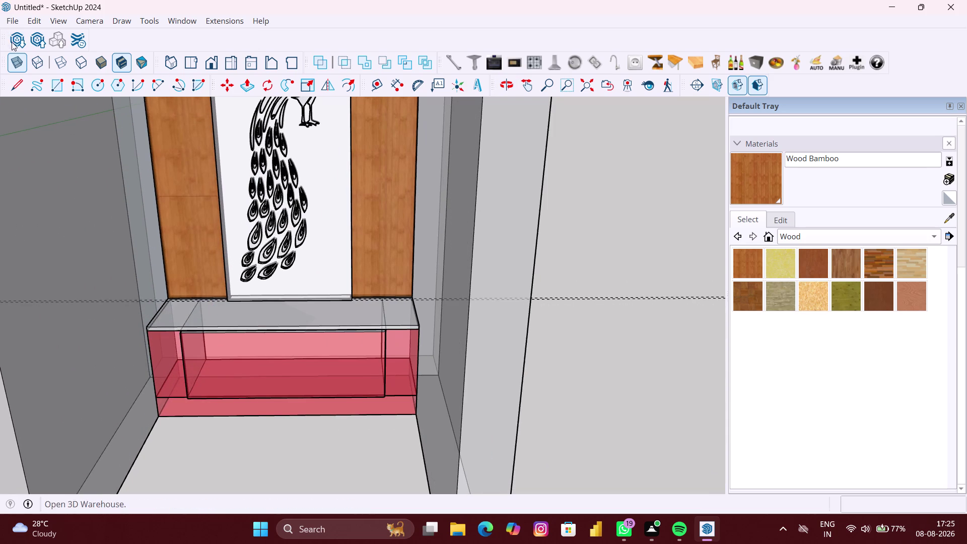
Turn off X-Ray for solid faces, then orbit and zoom around the counter and peacock panel.
click(14, 58)
scroll(up, 3)
middle_drag(213, 303, 208, 325)
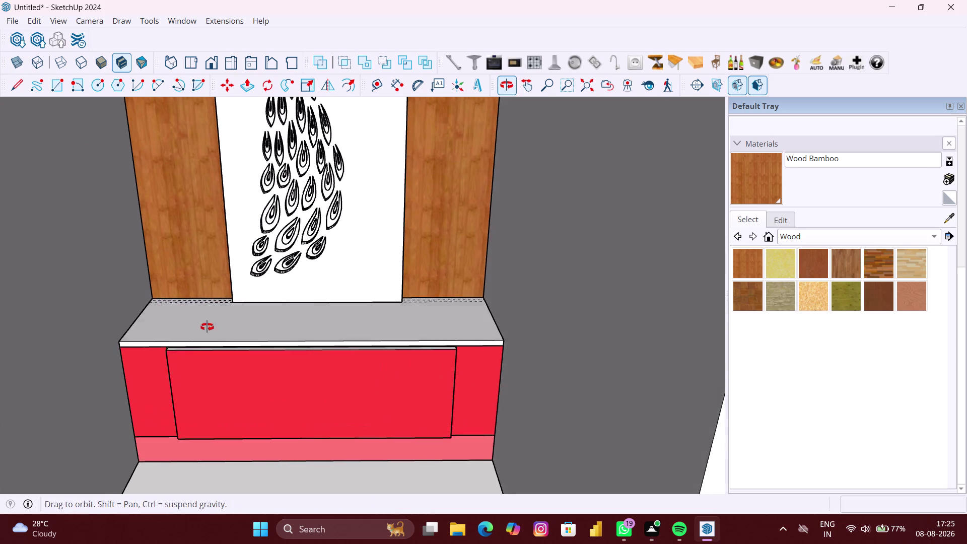
middle_drag(208, 325, 206, 359)
scroll(down, 3)
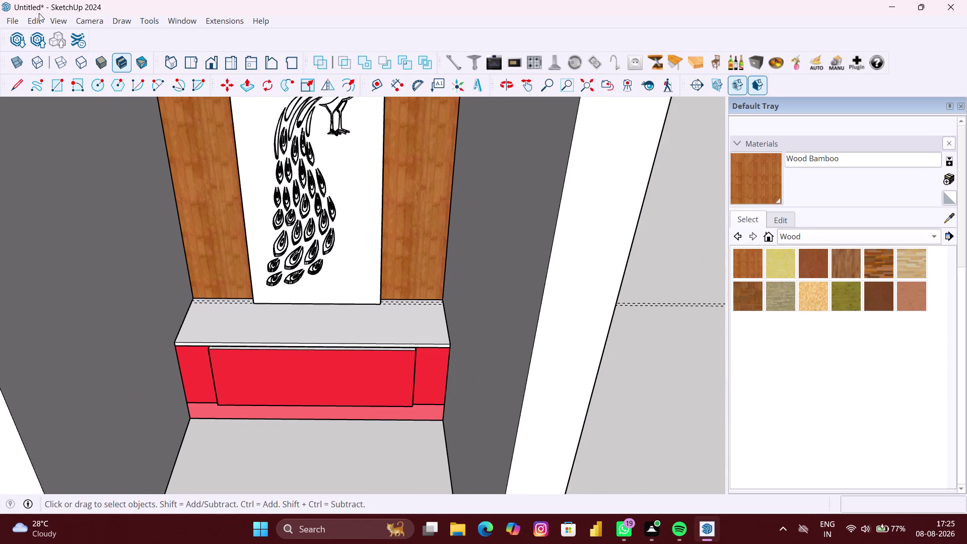
click(39, 19)
click(76, 148)
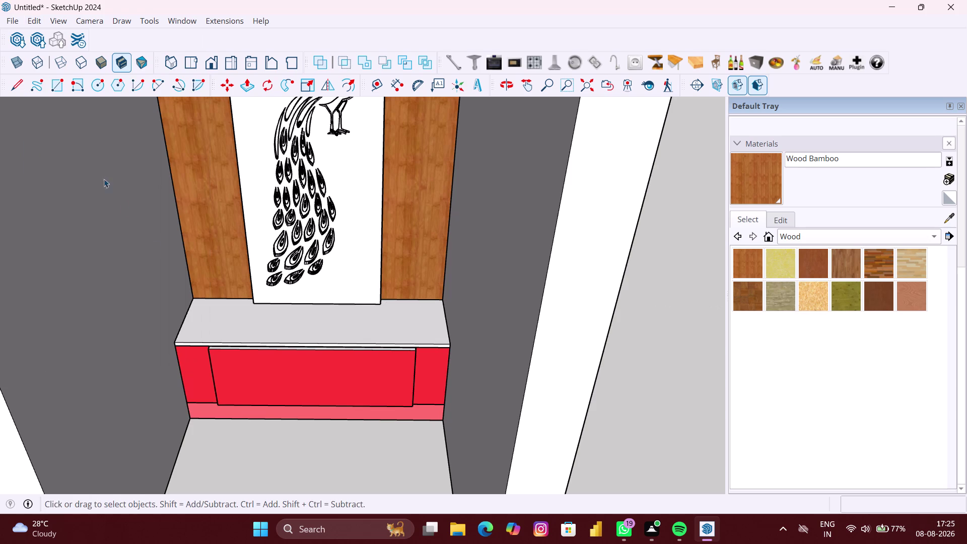
middle_click(224, 343)
scroll(down, 3)
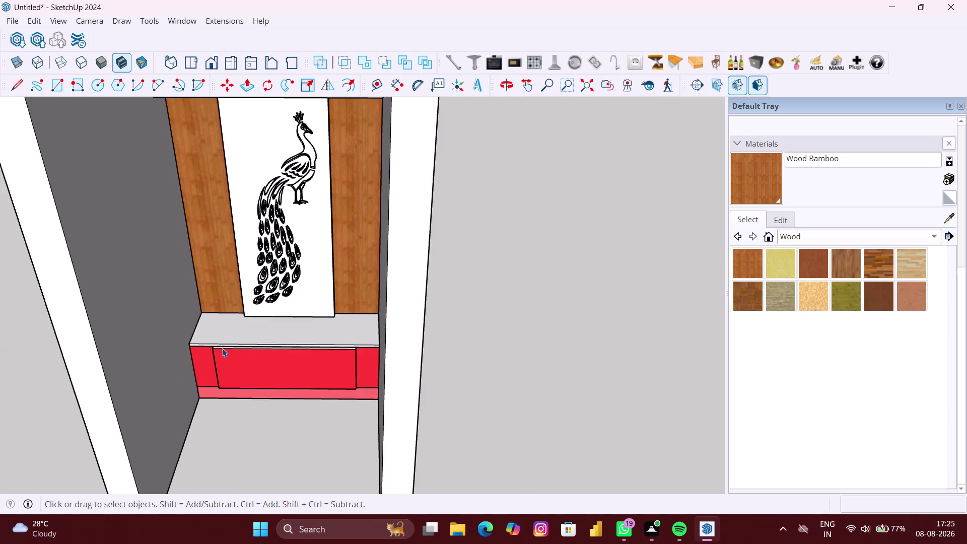
scroll(down, 3)
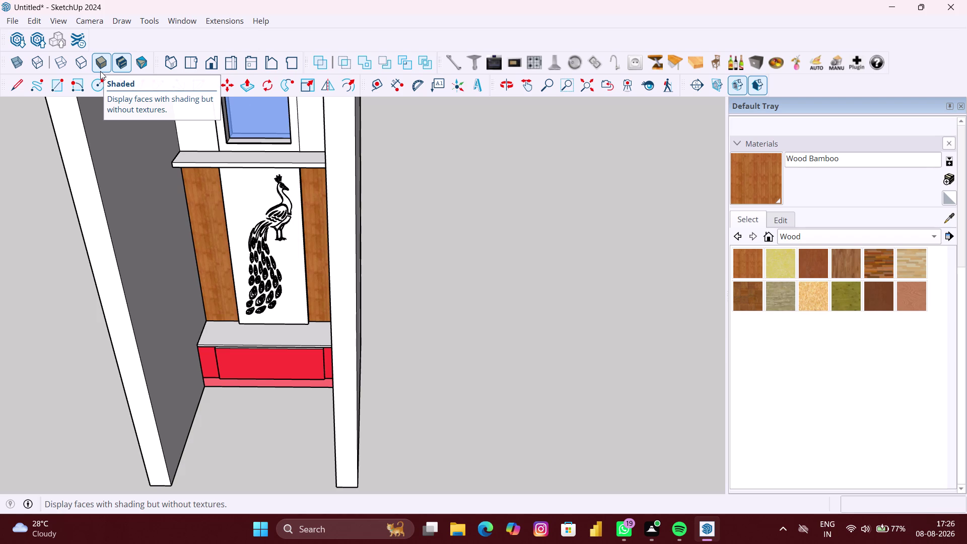
Zoom out and orbit until the whole pooja unit is in view.
scroll(down, 3)
scroll(down, 3)
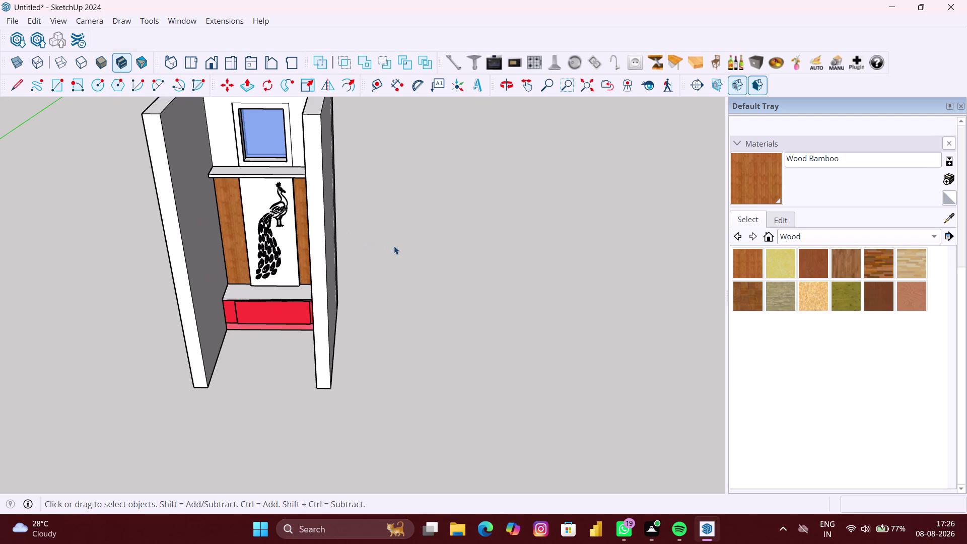
middle_drag(397, 246, 421, 215)
scroll(down, 3)
middle_drag(396, 214, 390, 216)
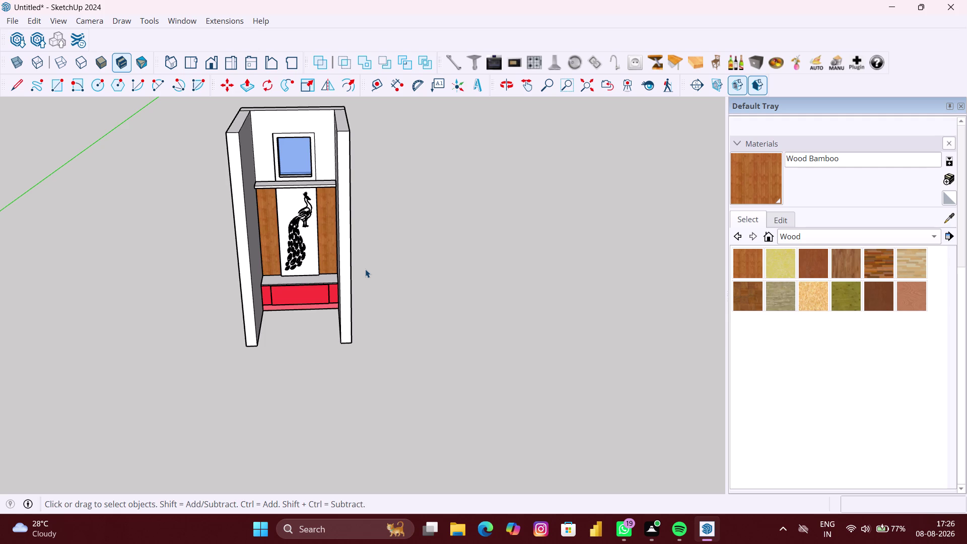
Open and dismiss the Help menu, then show faces in plain default colour.
key(alt+h)
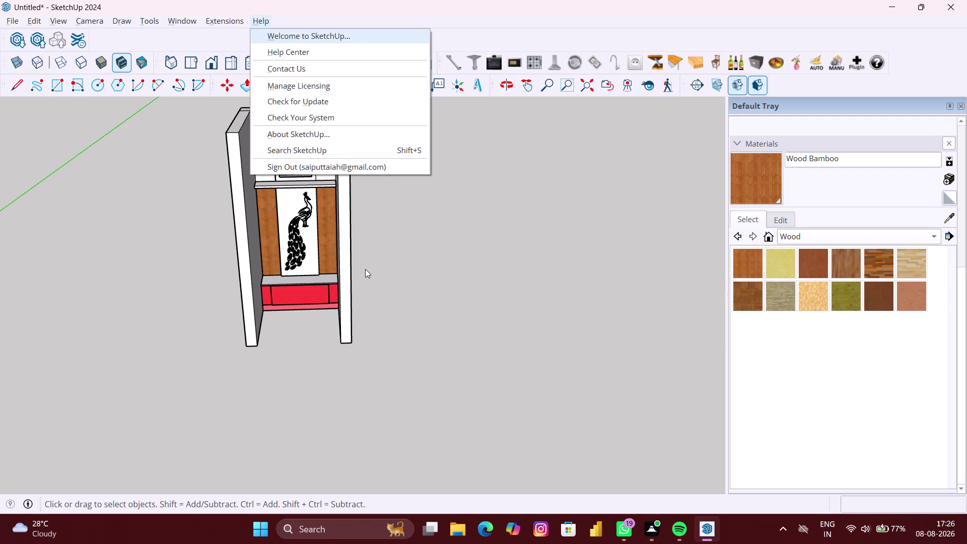
click(470, 290)
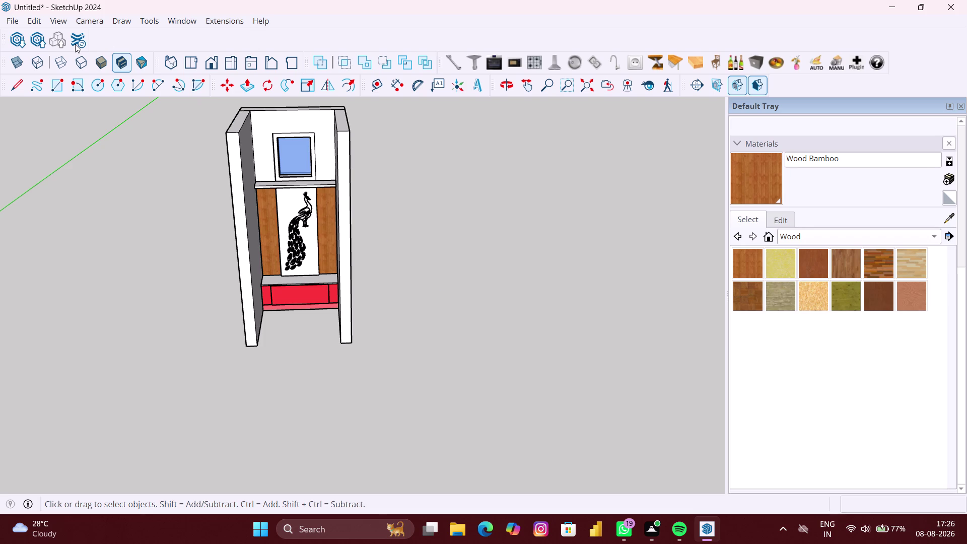
click(136, 62)
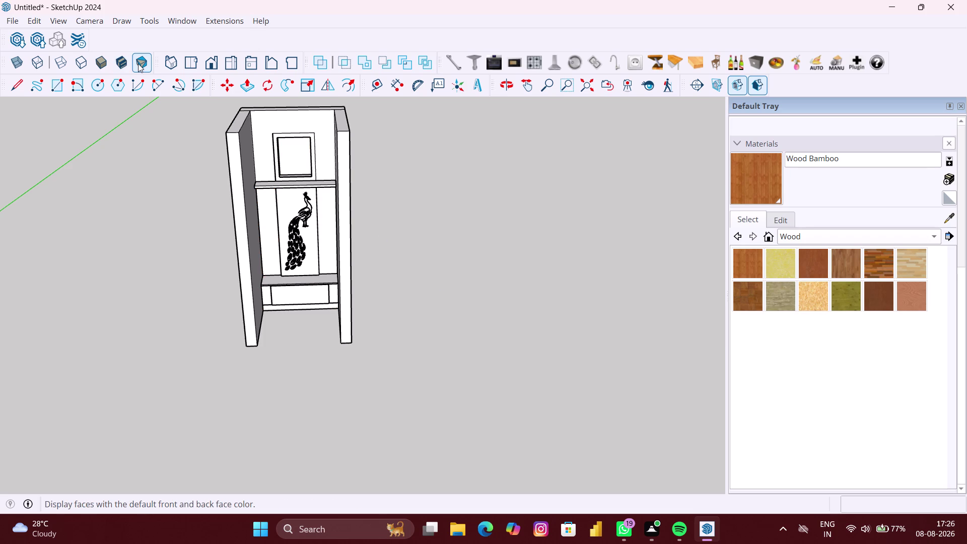
Try the Shaded and Hidden Line styles while orbiting around the unit toward the counter.
click(105, 67)
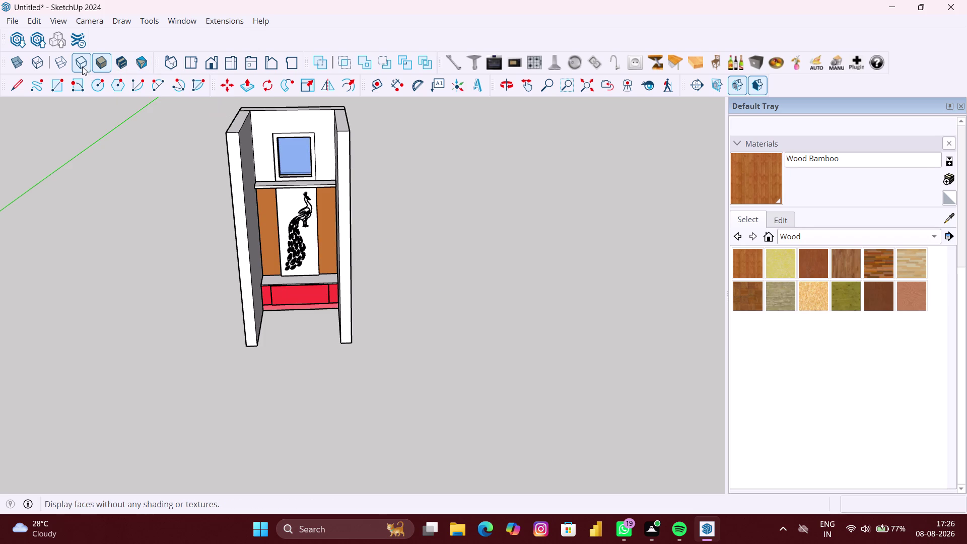
click(82, 66)
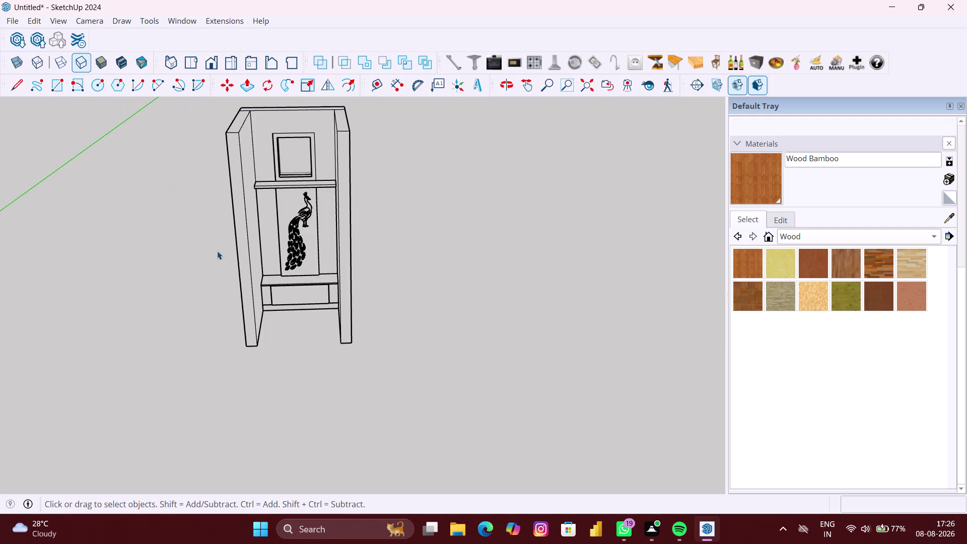
scroll(up, 3)
scroll(up, 3)
middle_drag(285, 284, 457, 301)
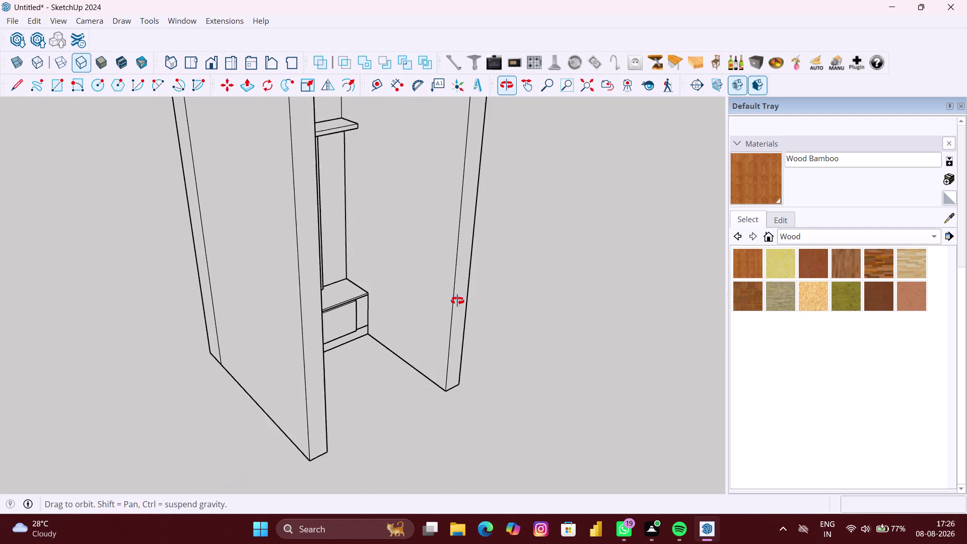
middle_drag(457, 300, 458, 301)
middle_drag(402, 273, 247, 276)
scroll(up, 3)
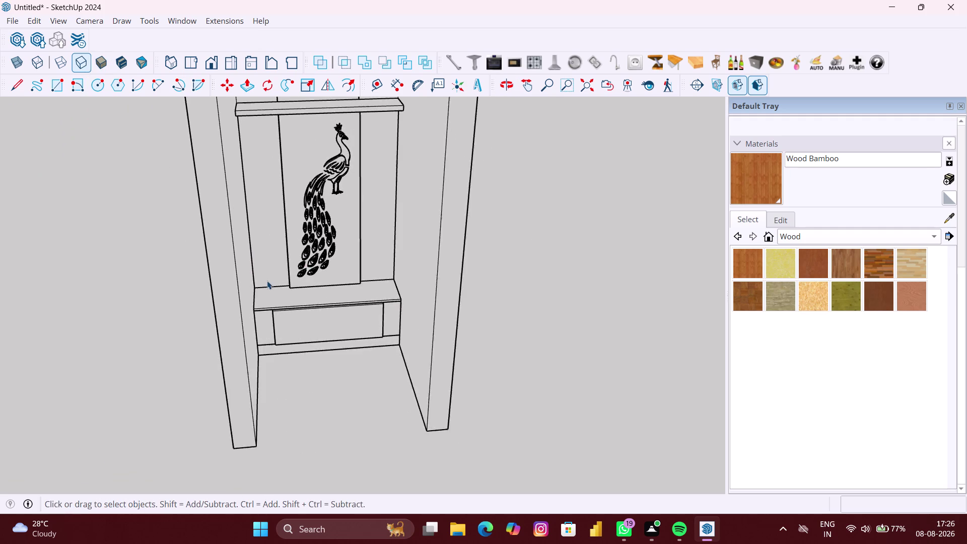
scroll(up, 3)
middle_drag(280, 289, 256, 320)
scroll(up, 3)
Select and deselect the unit while orbiting to the front, then switch to Wireframe style.
click(279, 300)
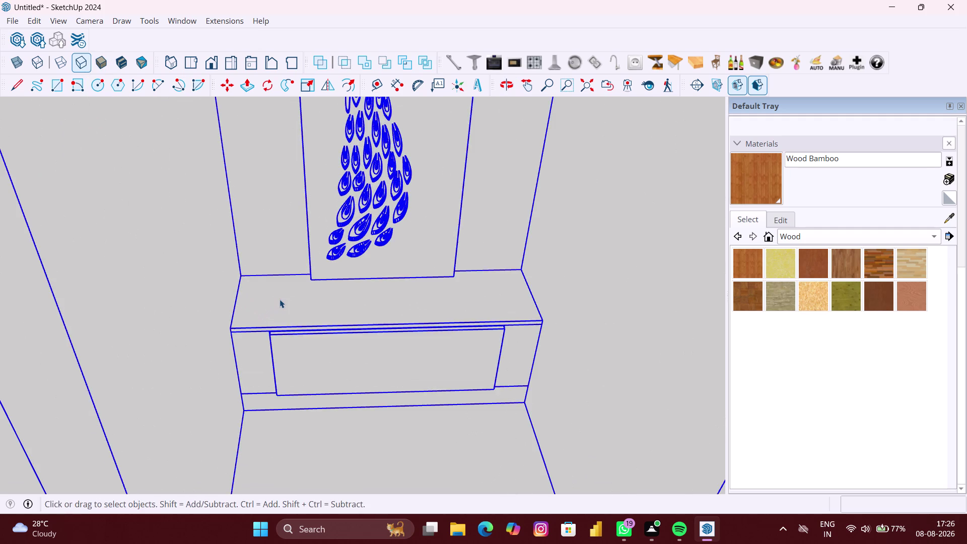
scroll(up, 3)
scroll(down, 3)
scroll(down, 3)
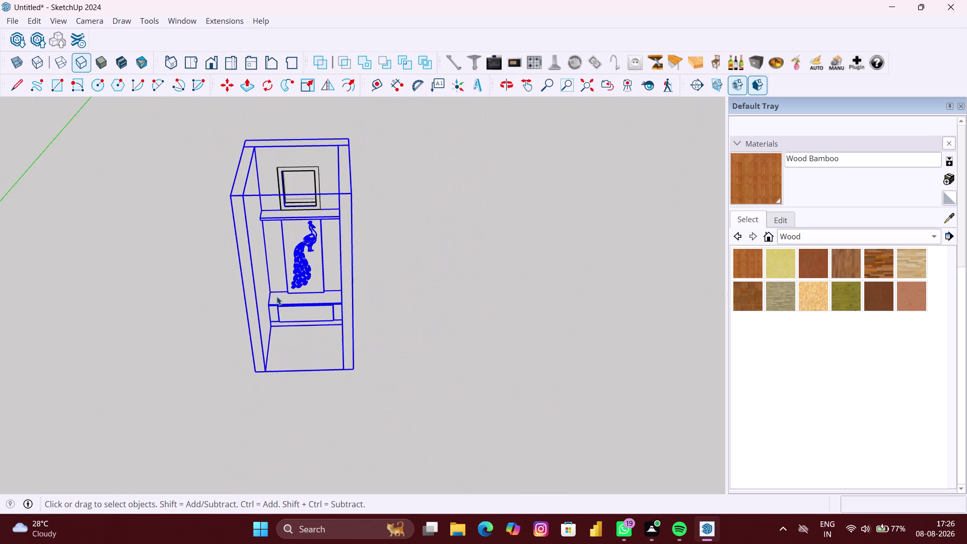
middle_drag(277, 297, 319, 284)
click(231, 303)
scroll(up, 3)
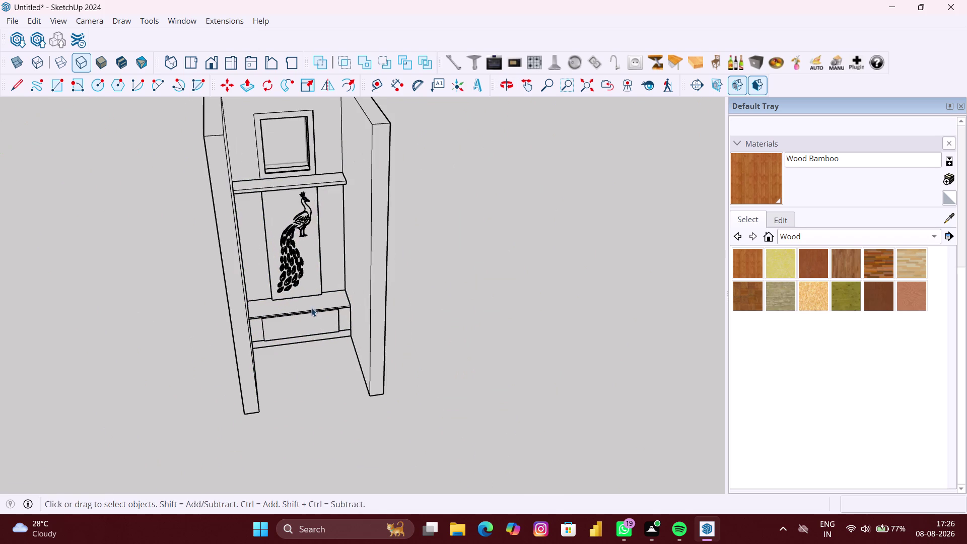
middle_drag(311, 308, 263, 309)
click(65, 61)
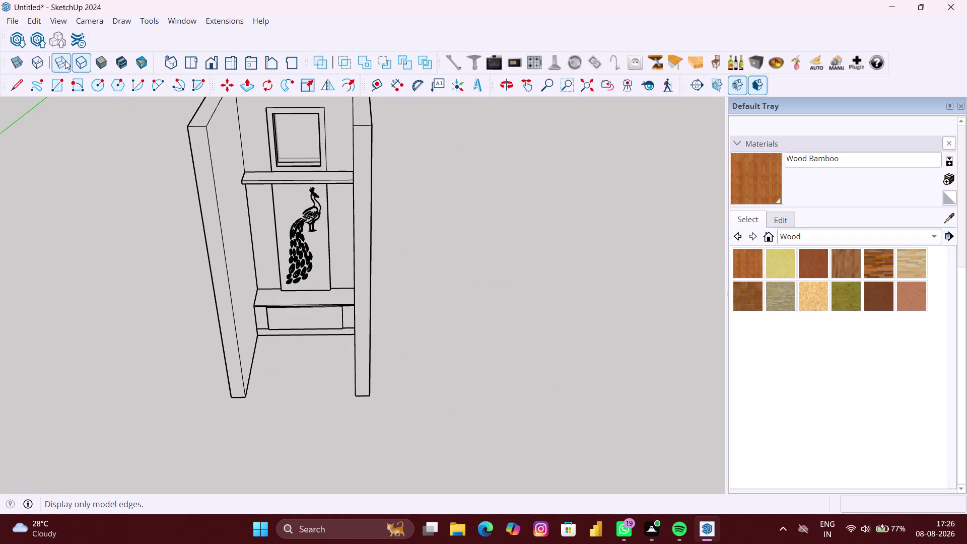
scroll(up, 3)
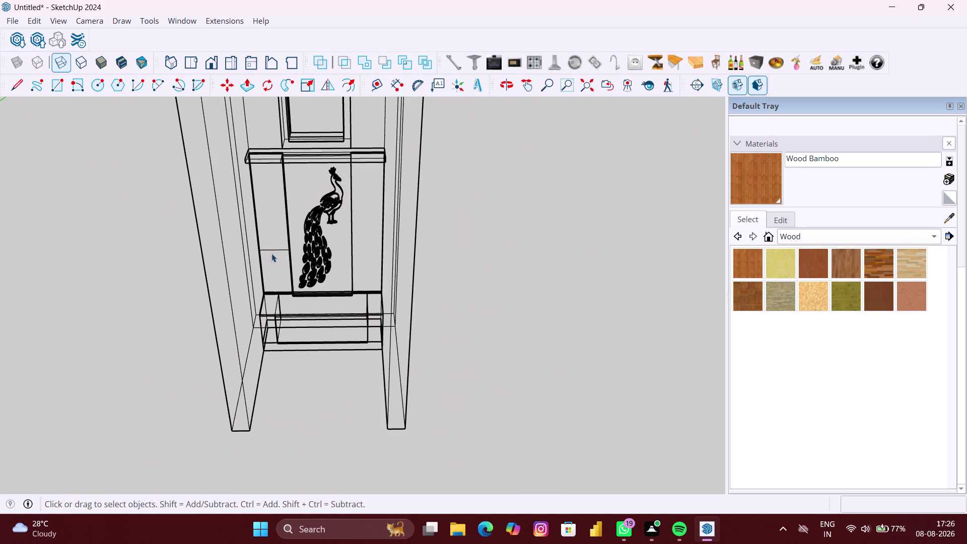
click(274, 251)
double_click(277, 250)
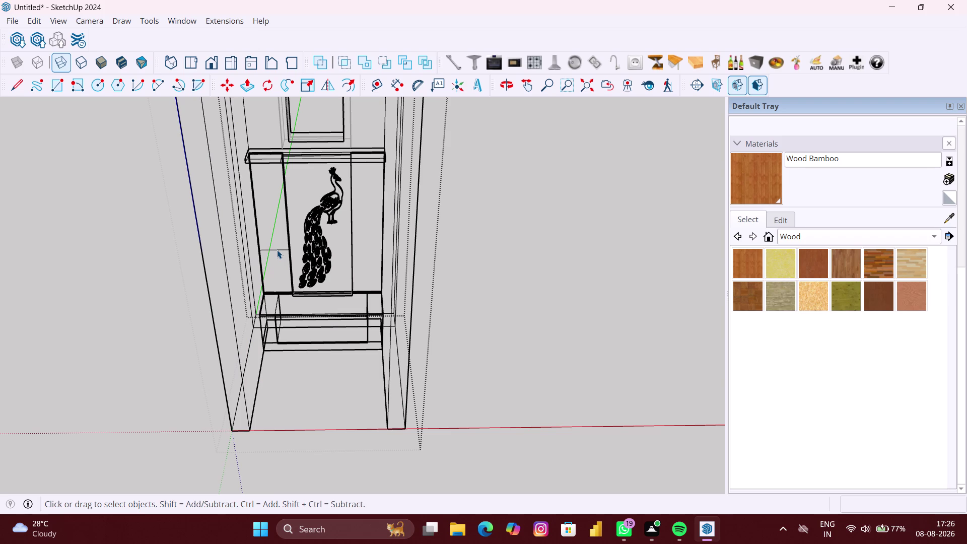
click(277, 250)
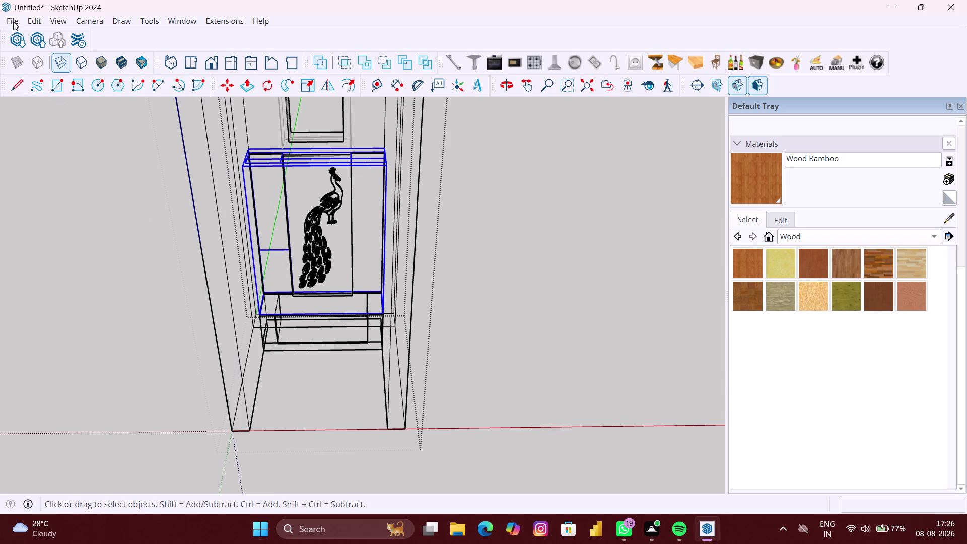
click(35, 22)
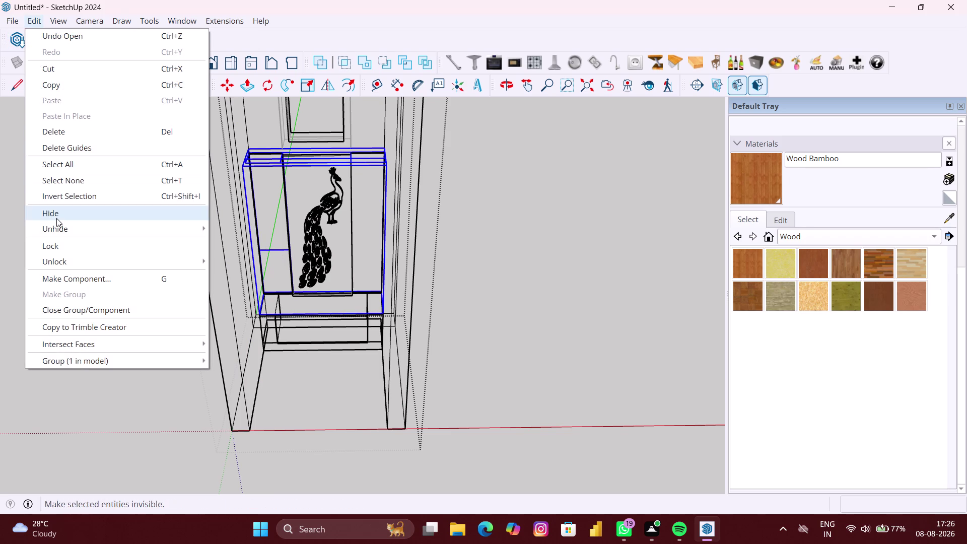
click(57, 229)
click(249, 258)
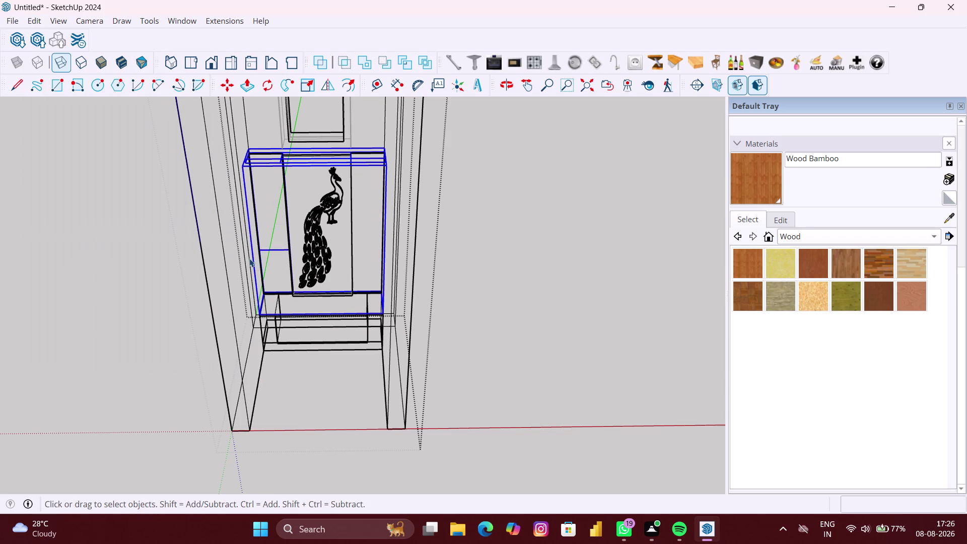
scroll(down, 3)
click(155, 276)
scroll(down, 3)
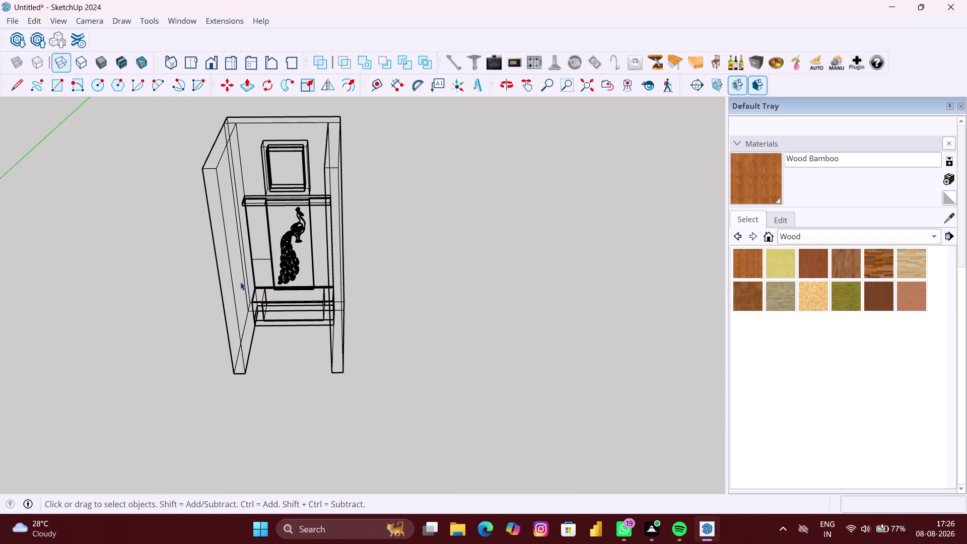
click(507, 308)
click(961, 125)
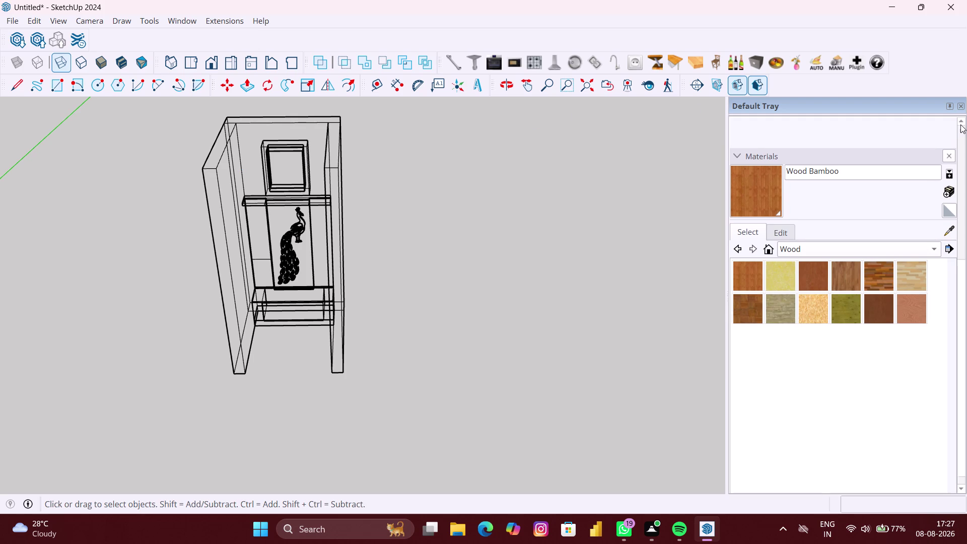
Scroll the Default Tray to reveal Components, Styles, Tags, Shadows, Scenes and Entity Info.
scroll(up, 3)
scroll(up, 3)
scroll(up, 3)
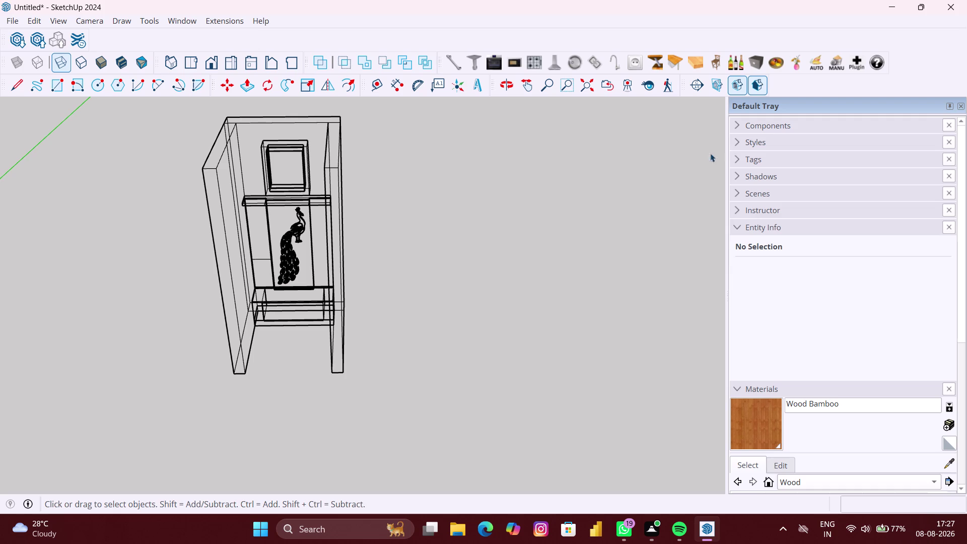
click(16, 62)
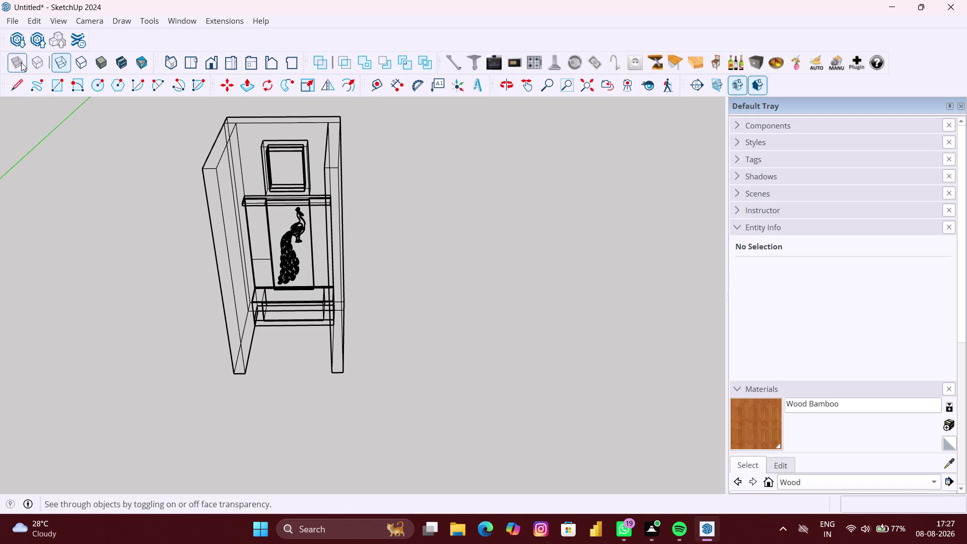
click(36, 60)
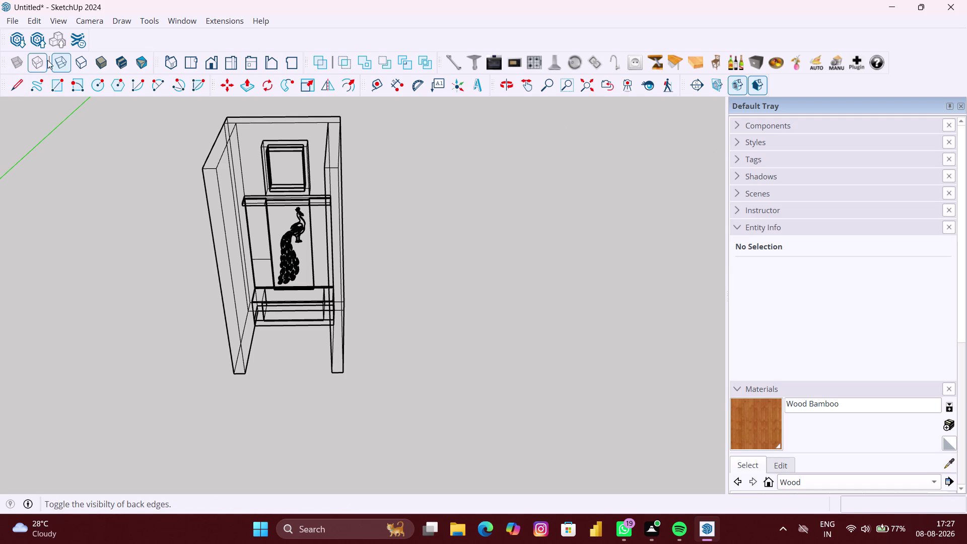
Orbit and zoom toward the counter and peacock panel.
middle_drag(217, 159, 236, 115)
scroll(up, 3)
scroll(up, 3)
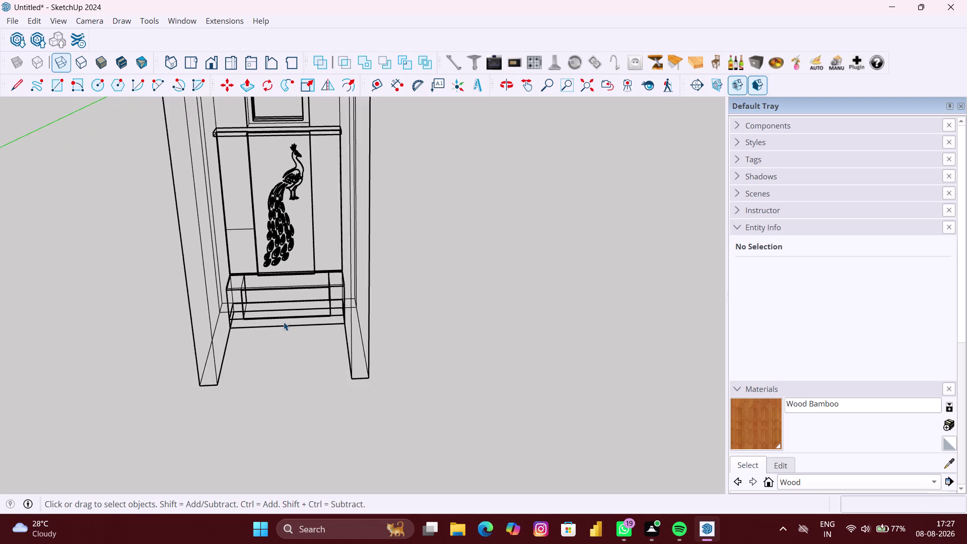
scroll(up, 3)
middle_drag(266, 316, 284, 315)
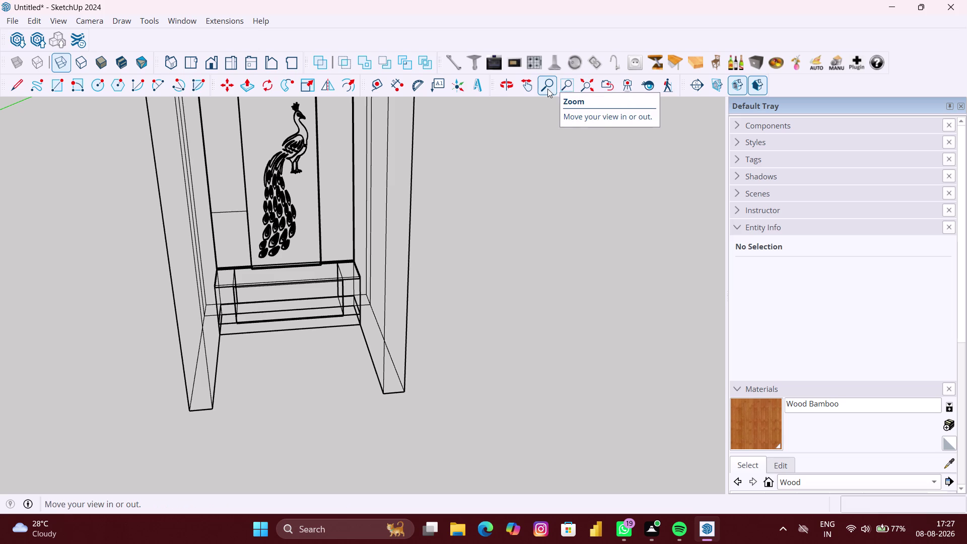
Zoom Window in on the peacock panel, then return to the full view with Zoom Extents.
click(584, 89)
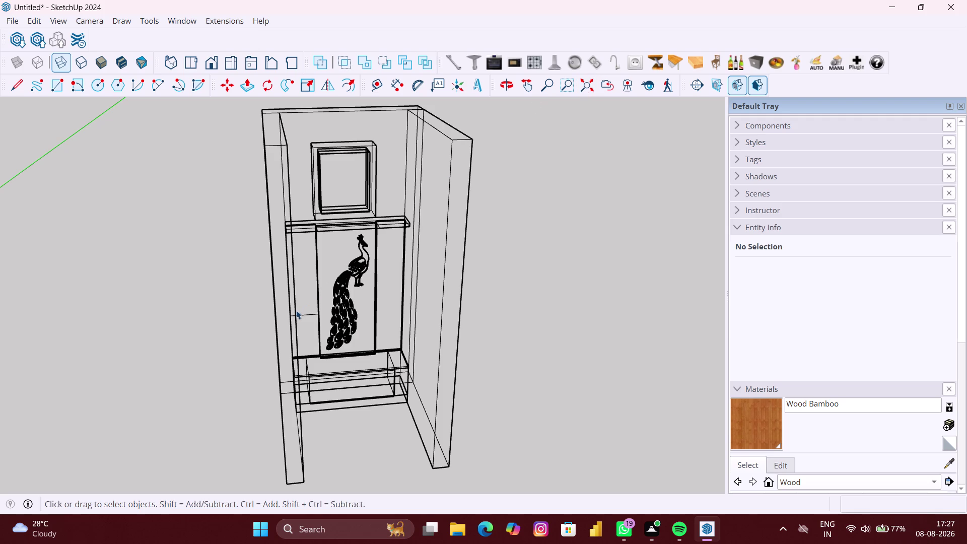
click(572, 87)
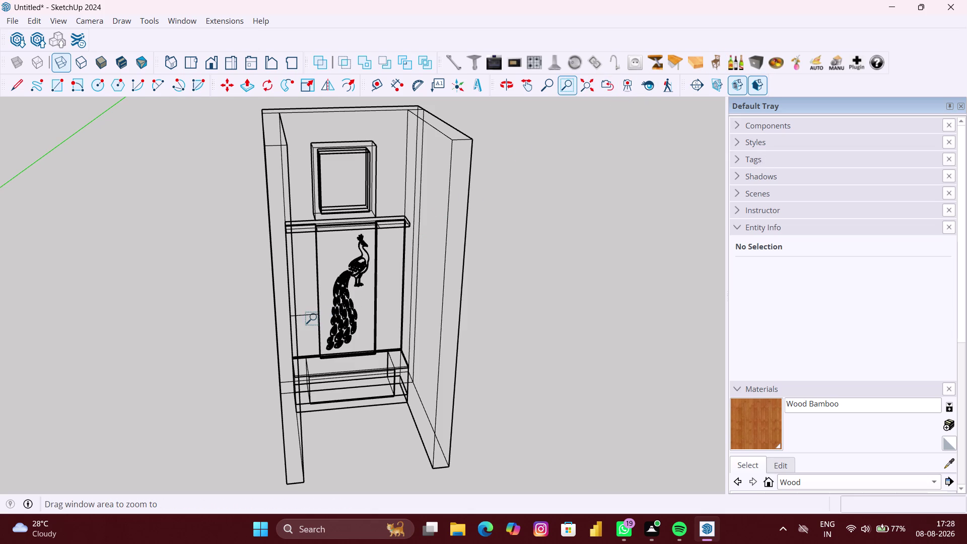
drag(316, 317, 252, 203)
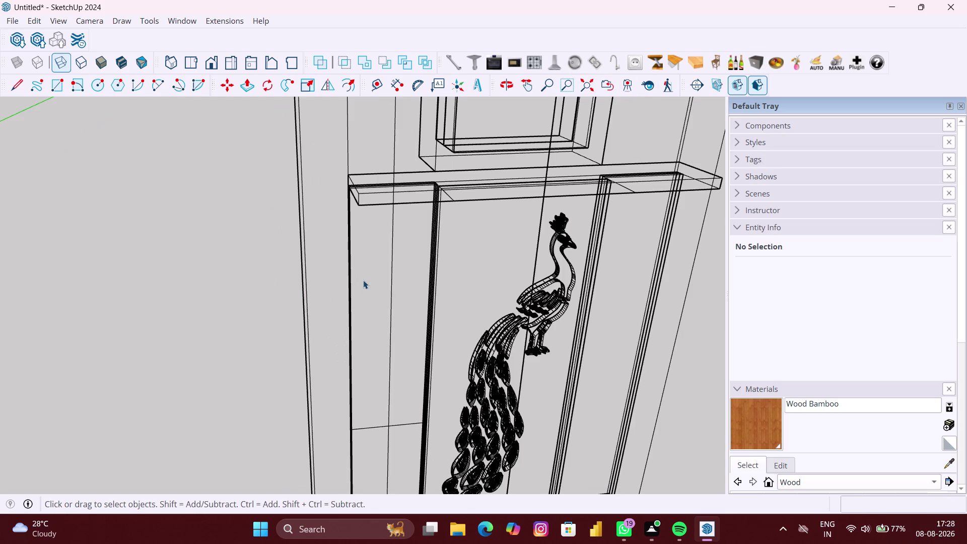
drag(378, 322, 275, 218)
drag(425, 318, 364, 274)
click(452, 315)
key(shift+z)
key(shift+z)
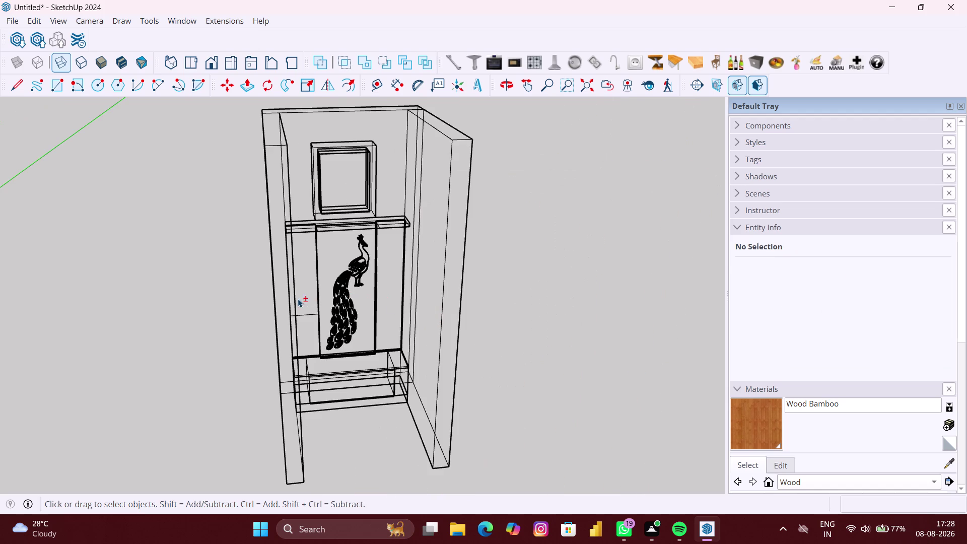
scroll(up, 3)
scroll(up, 3)
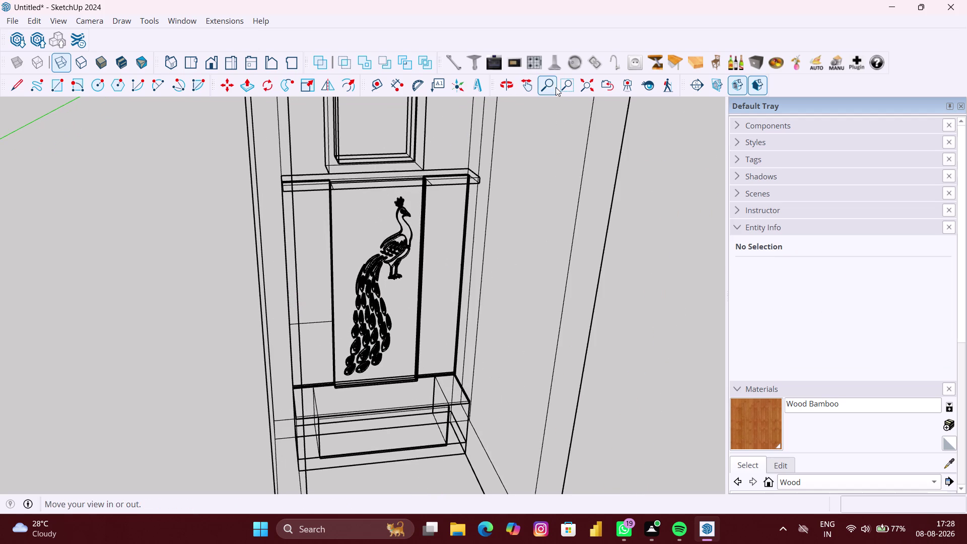
Zoom Window in on the counter, the upper photo frame area and the panel edge.
click(562, 90)
drag(321, 322, 83, 45)
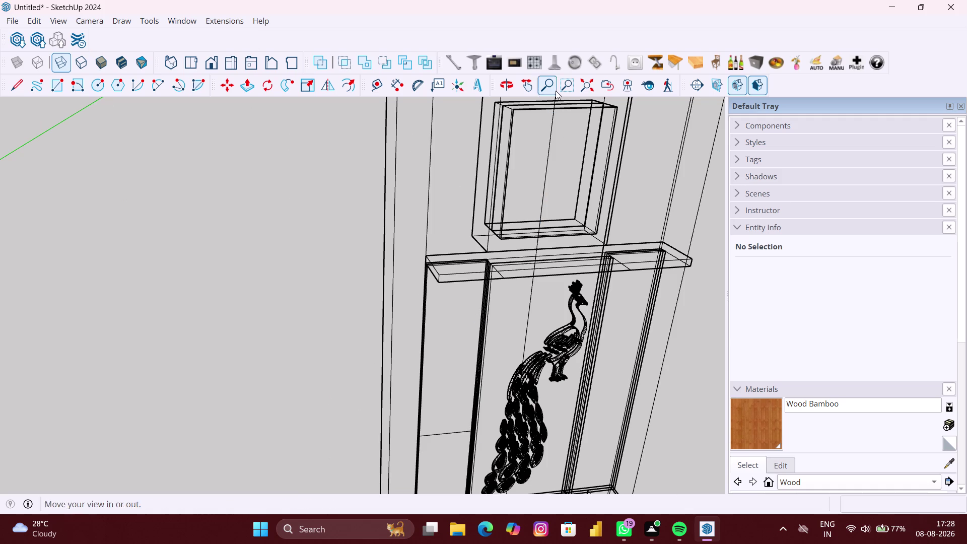
click(569, 85)
drag(462, 357, 174, 48)
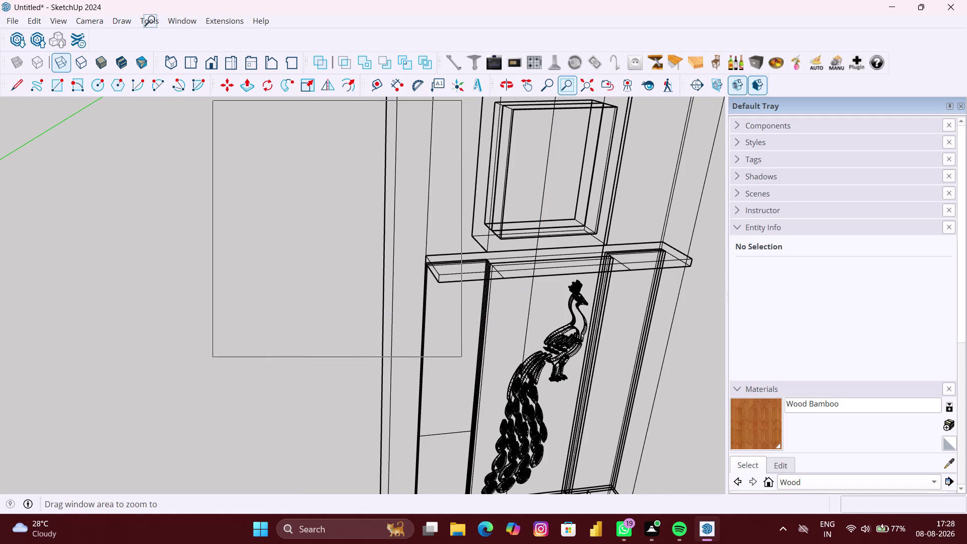
drag(174, 47, 153, 16)
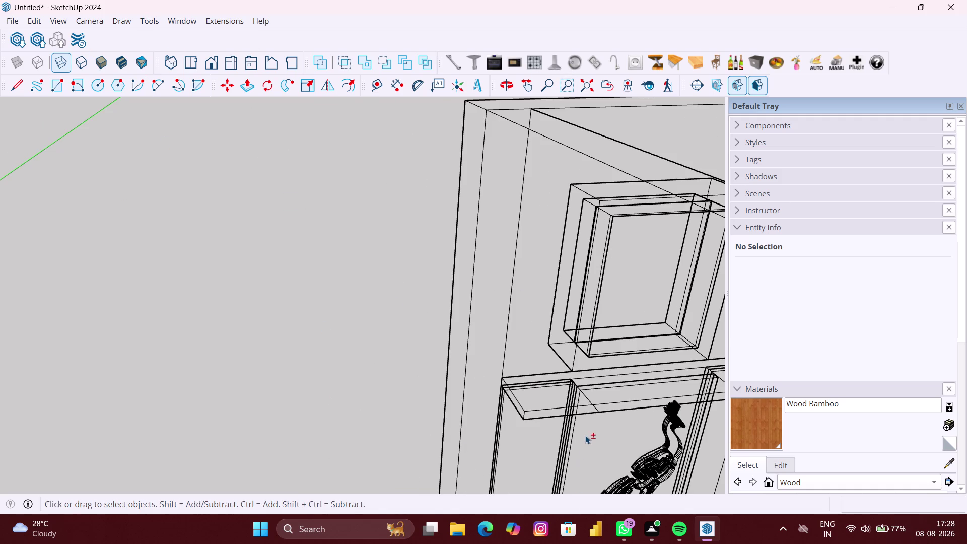
middle_drag(581, 432, 551, 67)
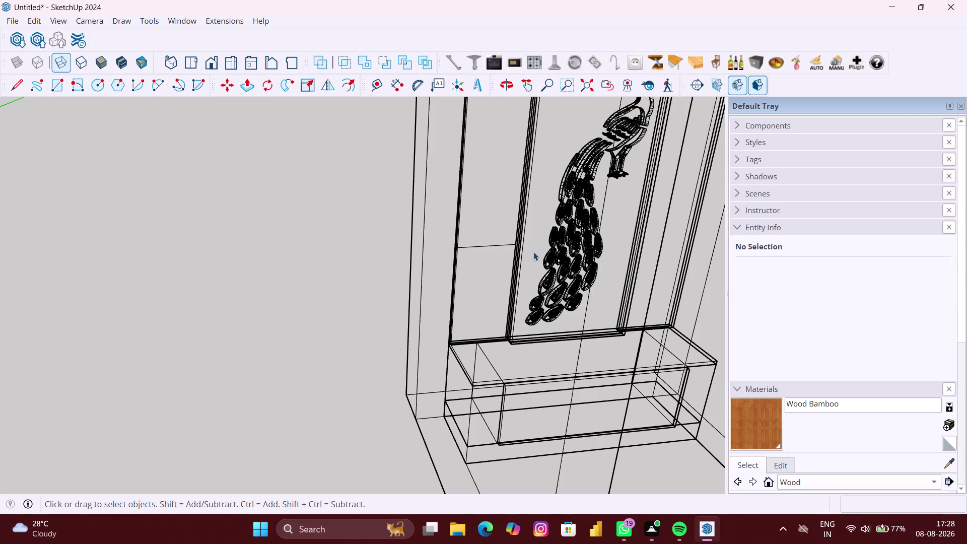
click(572, 78)
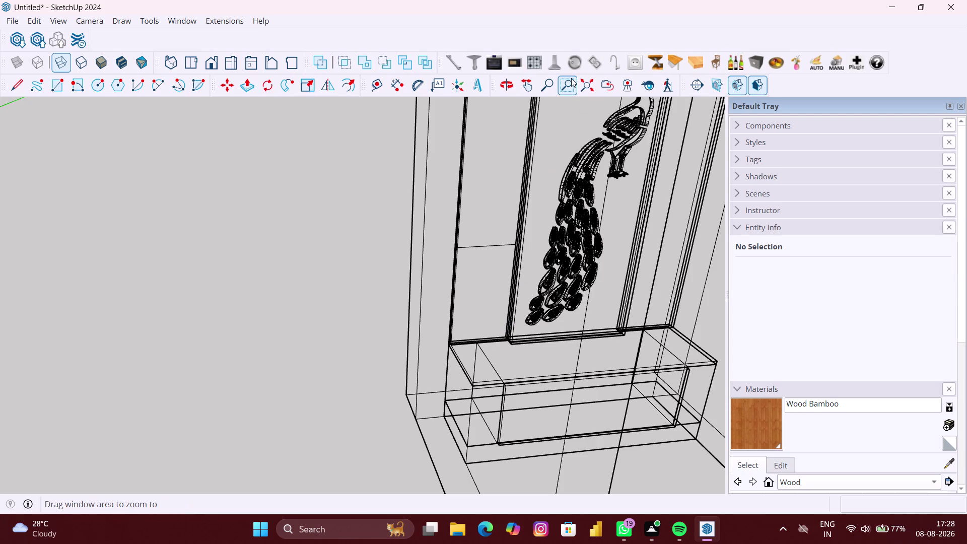
drag(491, 279, 240, 50)
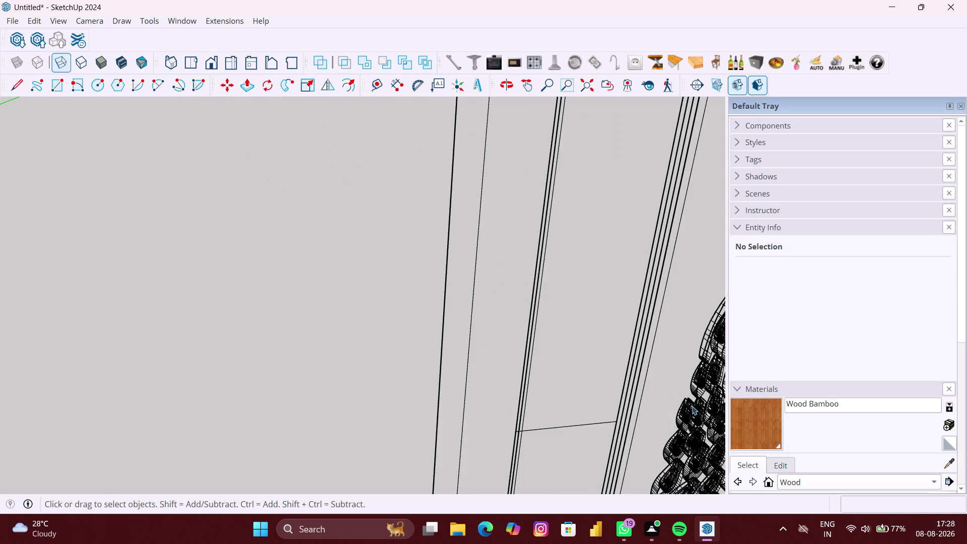
scroll(down, 3)
scroll(down, 3)
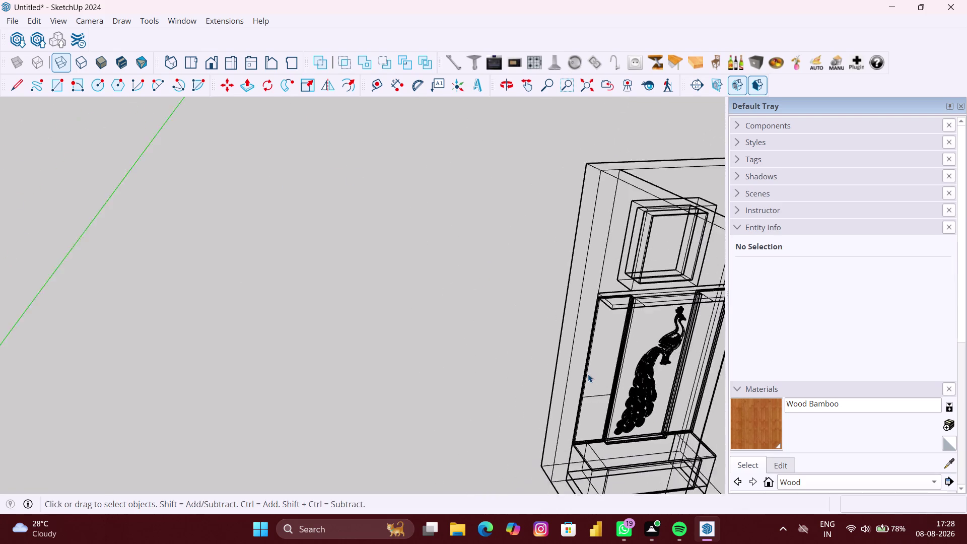
scroll(down, 3)
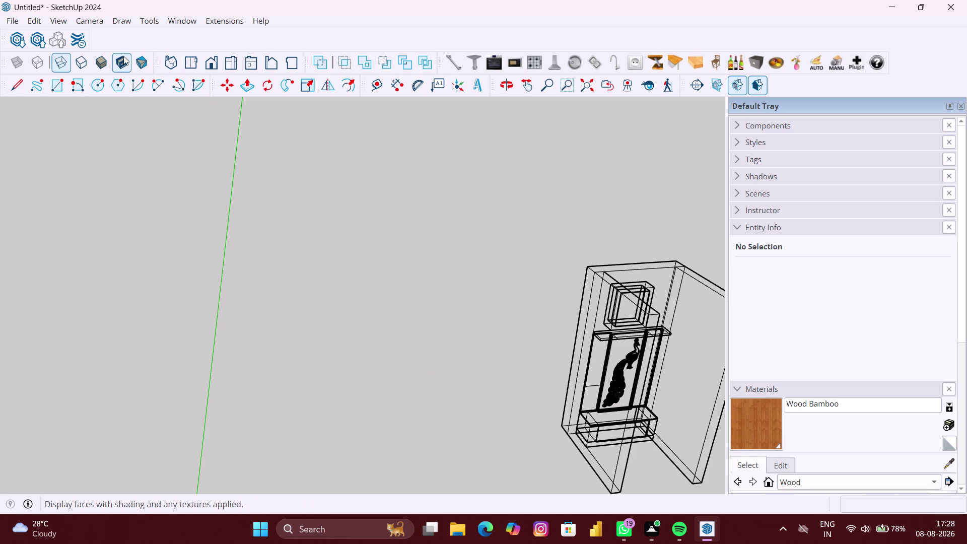
Switch to Hidden Line style and orbit to face the peacock panel and counter top.
click(82, 57)
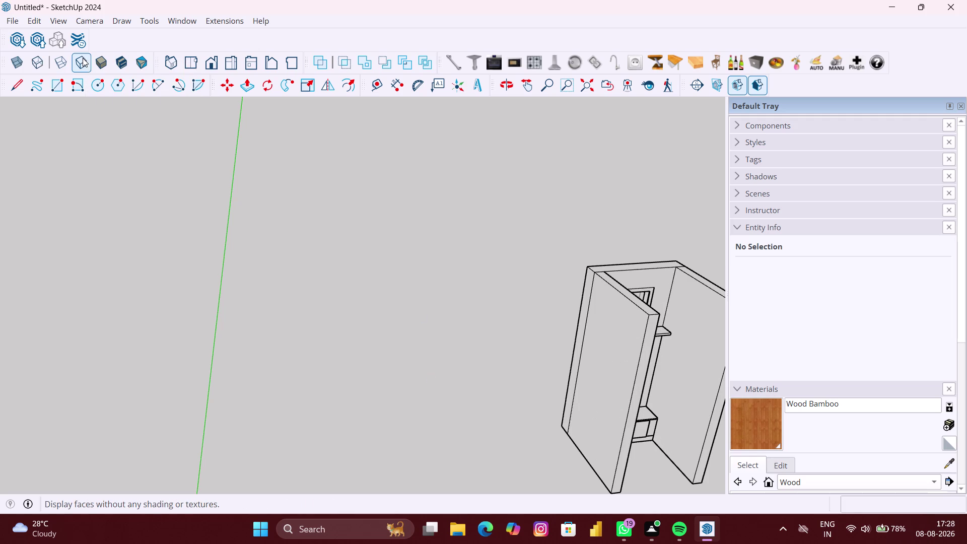
scroll(down, 3)
middle_drag(470, 386, 281, 370)
scroll(up, 3)
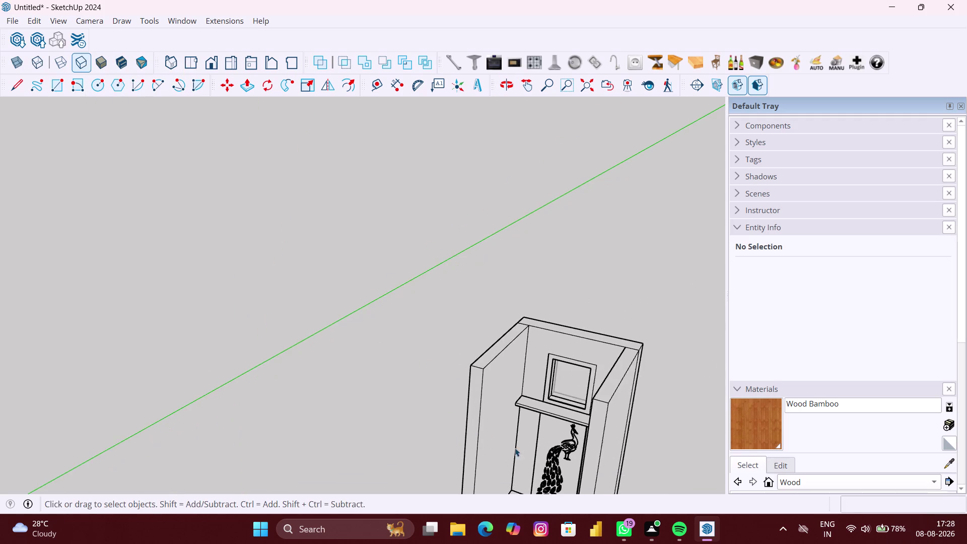
middle_drag(523, 448, 586, 395)
scroll(up, 3)
middle_drag(516, 460, 526, 450)
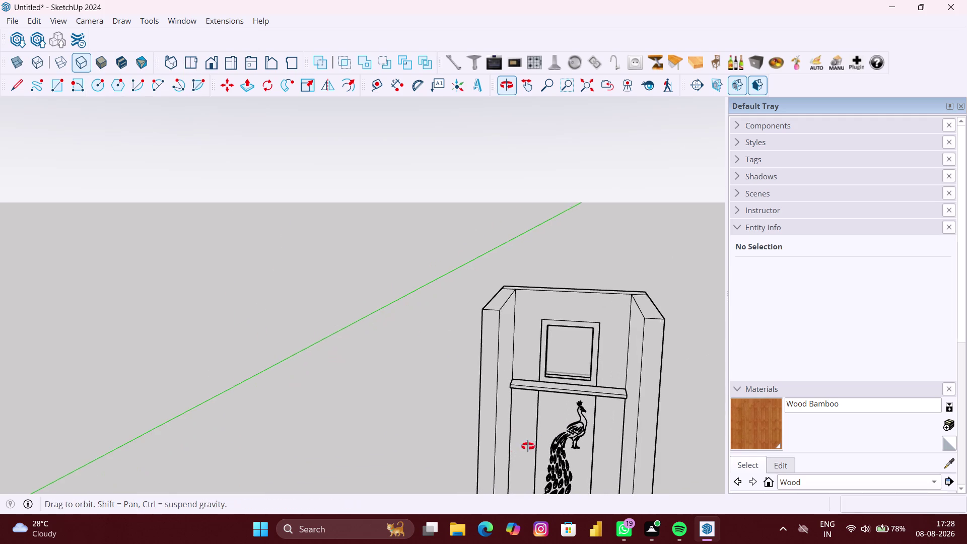
middle_drag(526, 450, 533, 438)
middle_drag(534, 440, 552, 309)
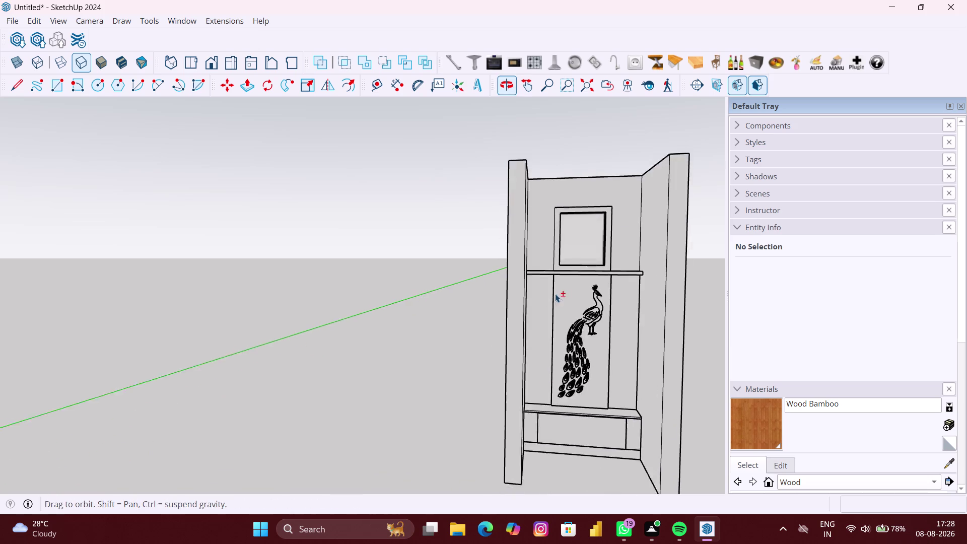
middle_drag(553, 309, 555, 295)
scroll(up, 3)
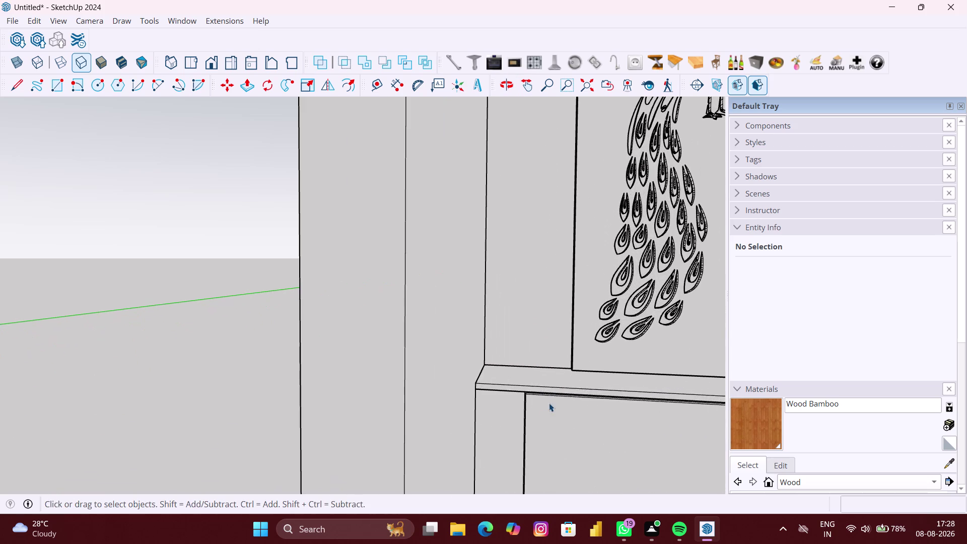
middle_drag(540, 433, 525, 476)
scroll(up, 3)
middle_drag(538, 393, 508, 445)
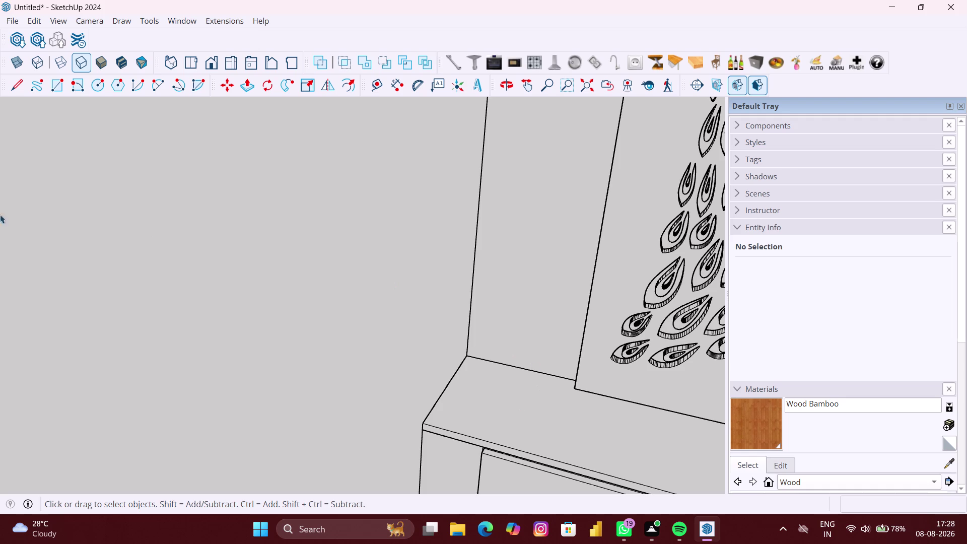
click(62, 24)
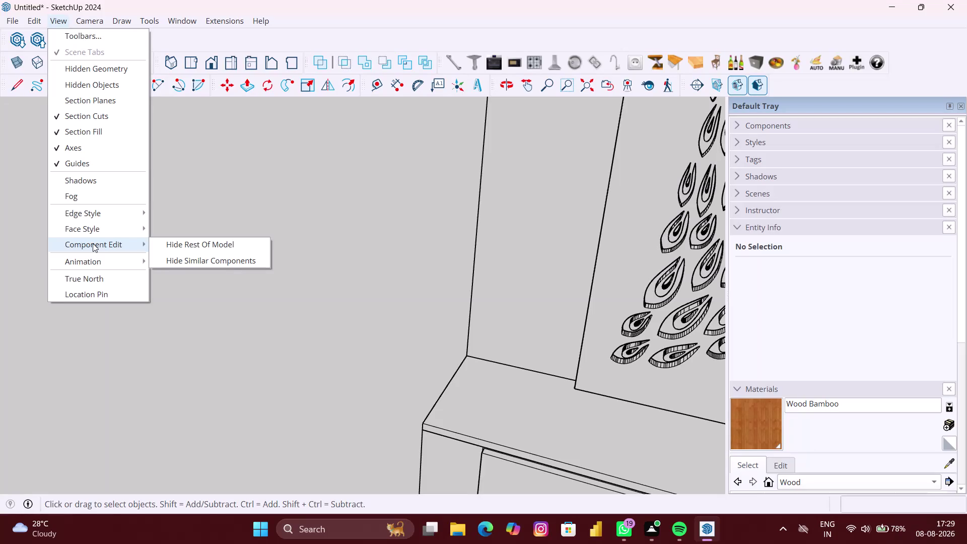
click(181, 241)
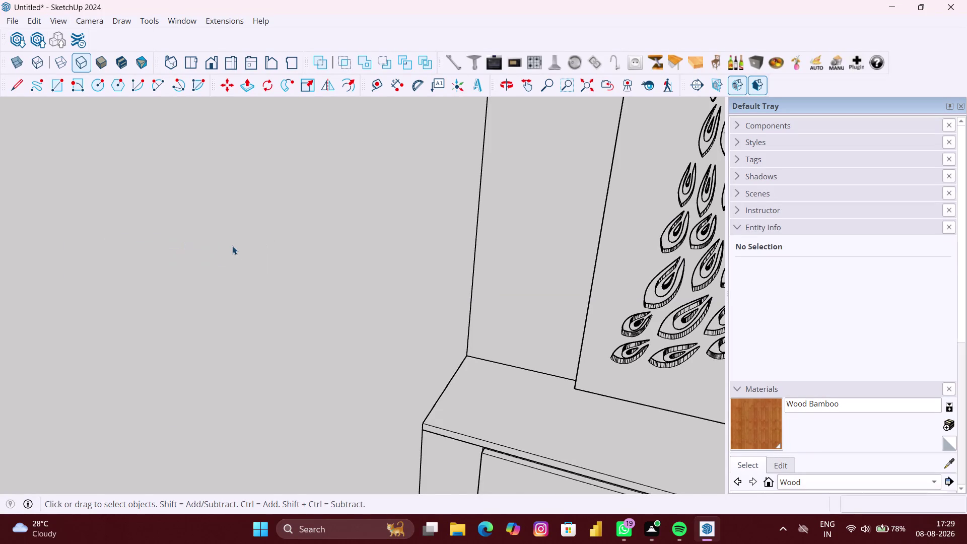
scroll(down, 3)
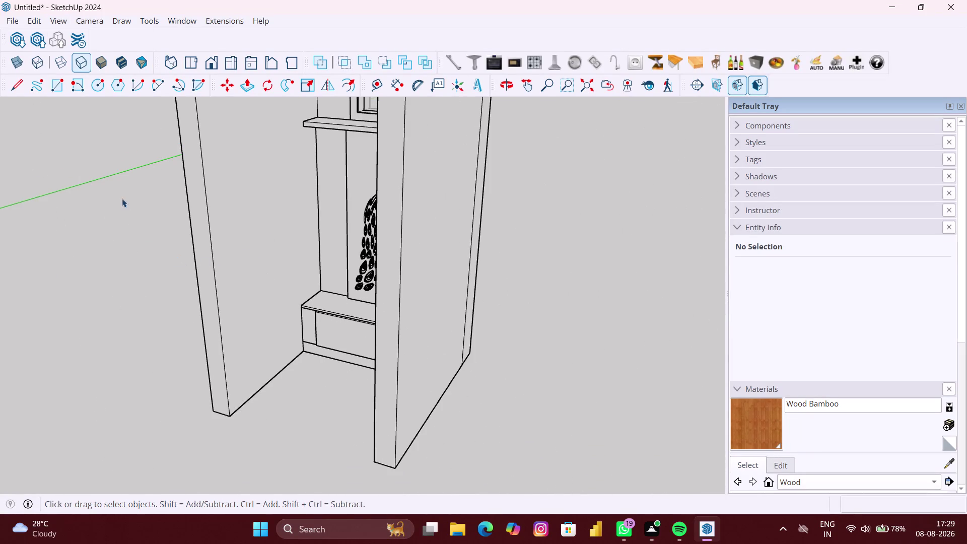
click(37, 23)
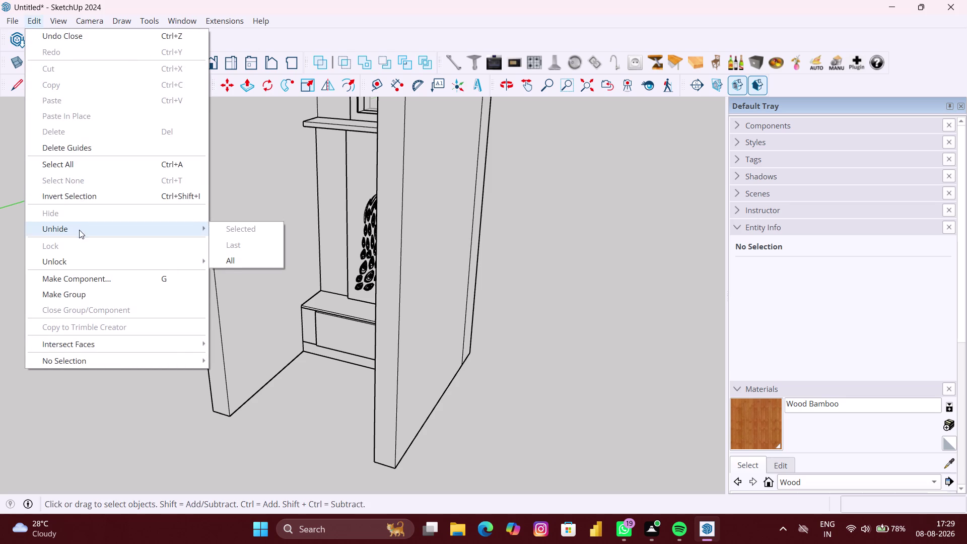
click(245, 259)
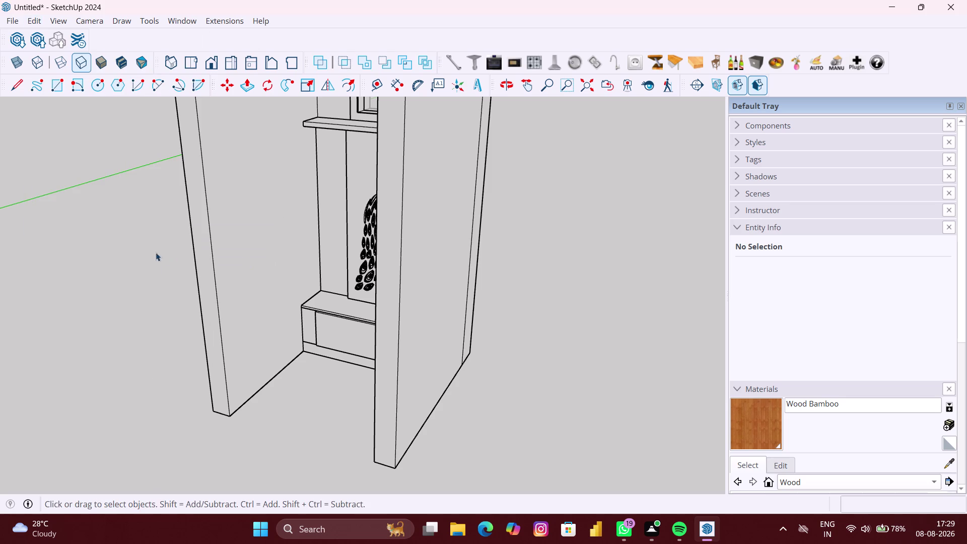
click(68, 22)
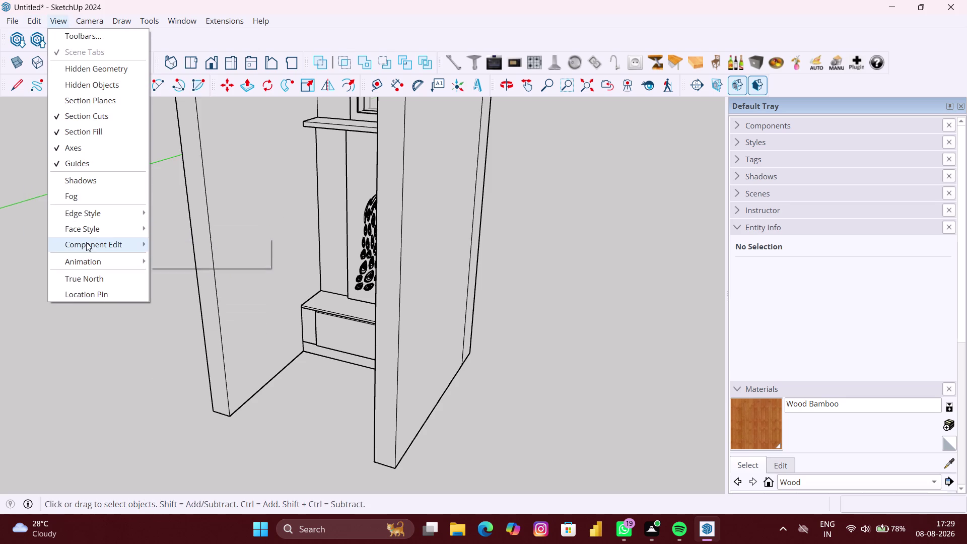
click(171, 250)
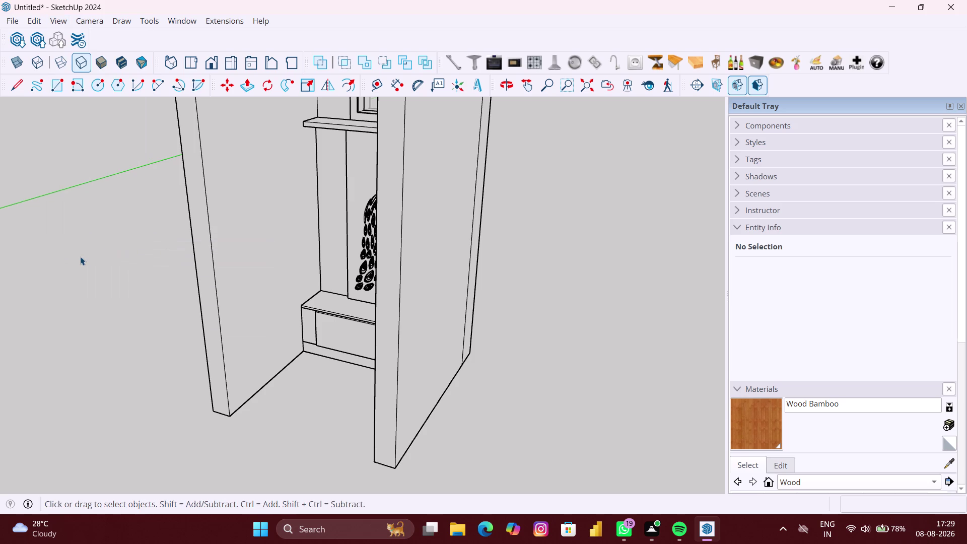
click(80, 258)
scroll(down, 3)
middle_drag(135, 277, 205, 289)
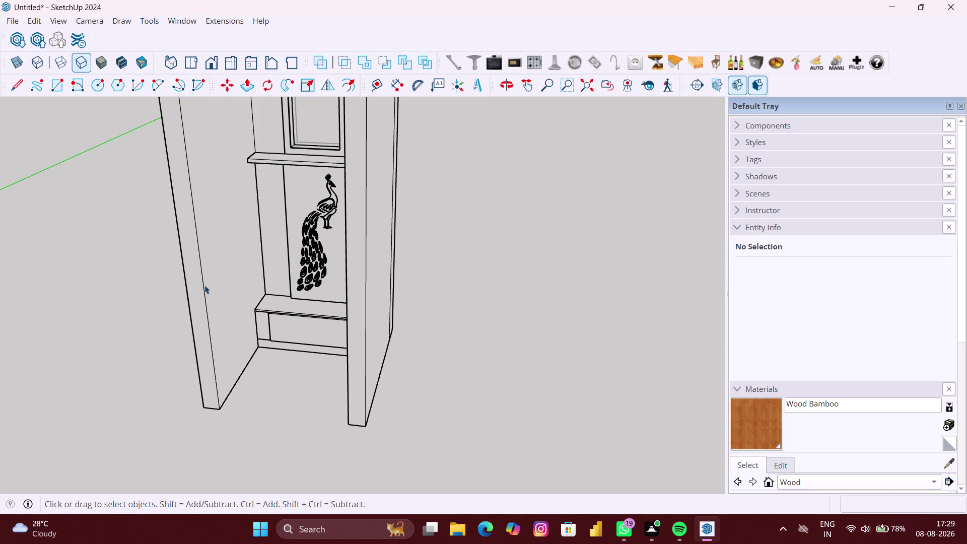
scroll(down, 3)
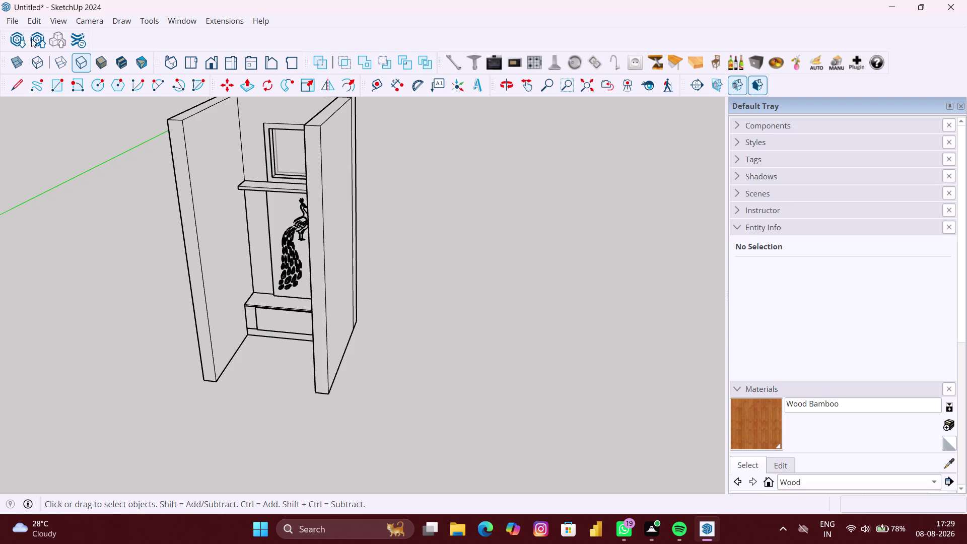
click(6, 63)
click(16, 64)
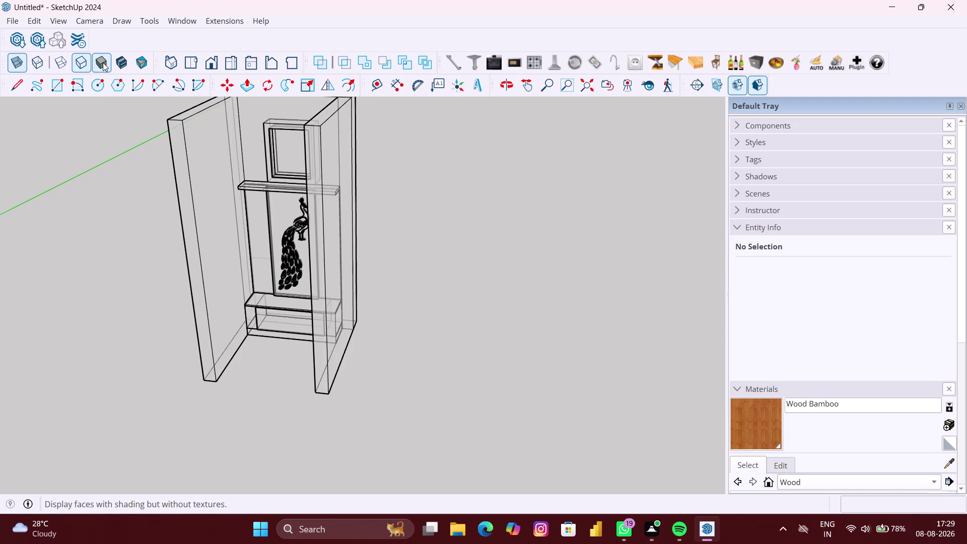
click(103, 63)
click(127, 63)
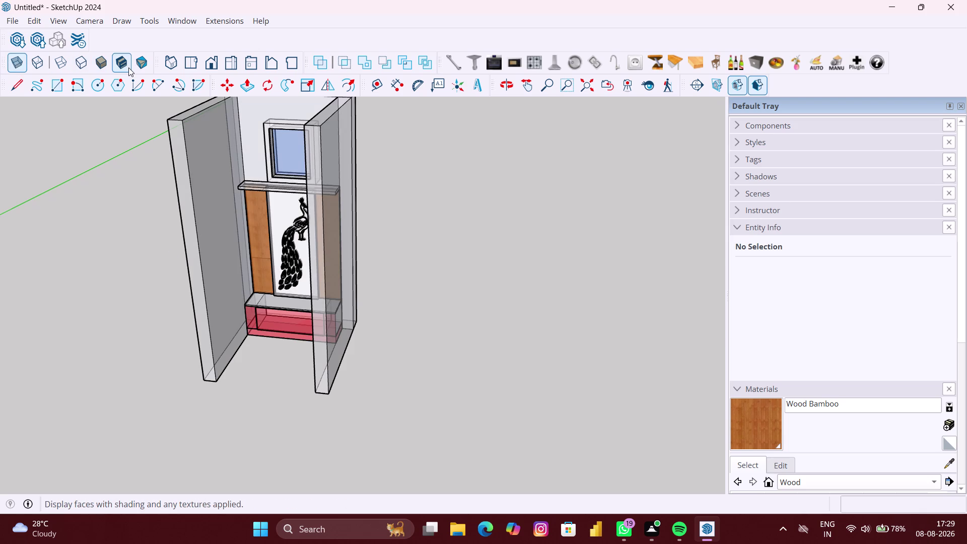
click(131, 67)
click(140, 66)
scroll(down, 3)
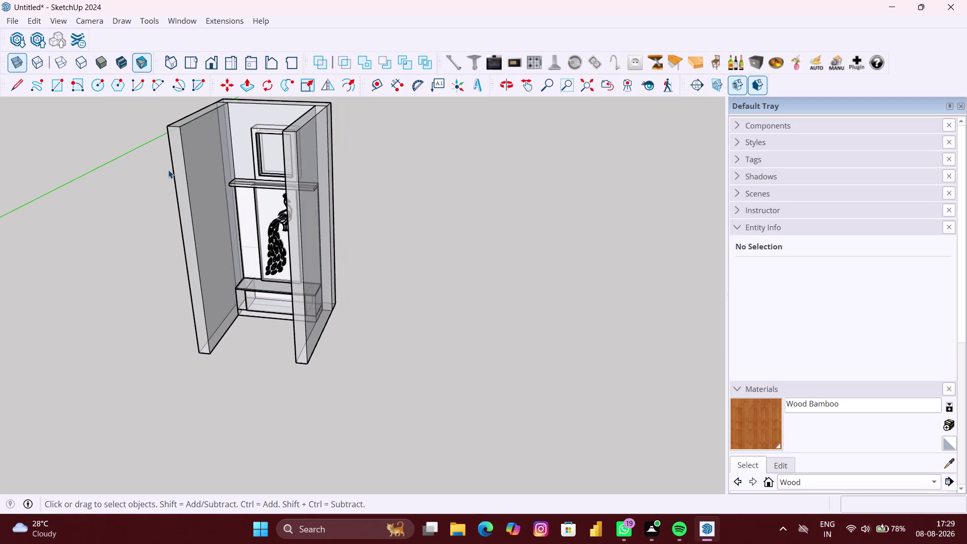
middle_drag(175, 172, 263, 176)
scroll(up, 3)
middle_drag(261, 304, 257, 309)
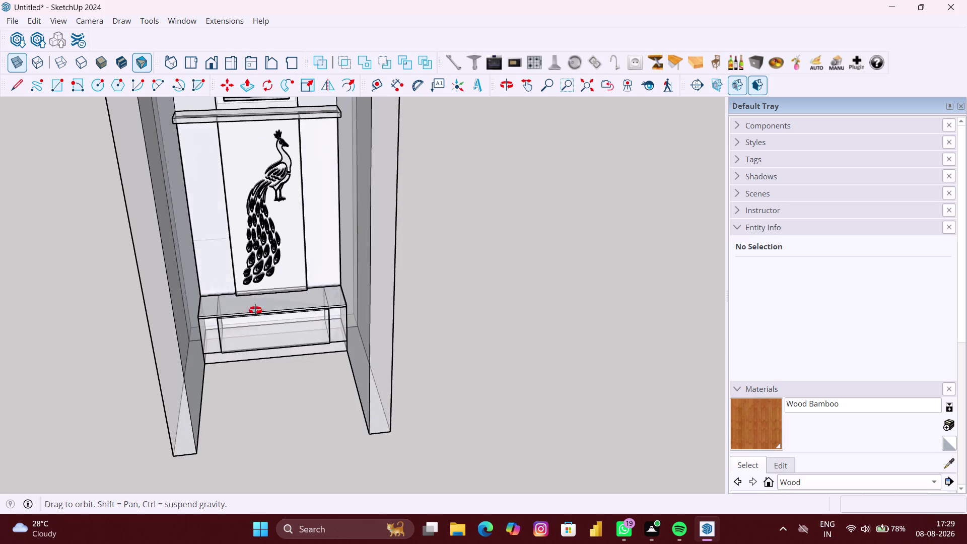
middle_drag(257, 309, 253, 329)
scroll(up, 3)
middle_drag(227, 310, 227, 355)
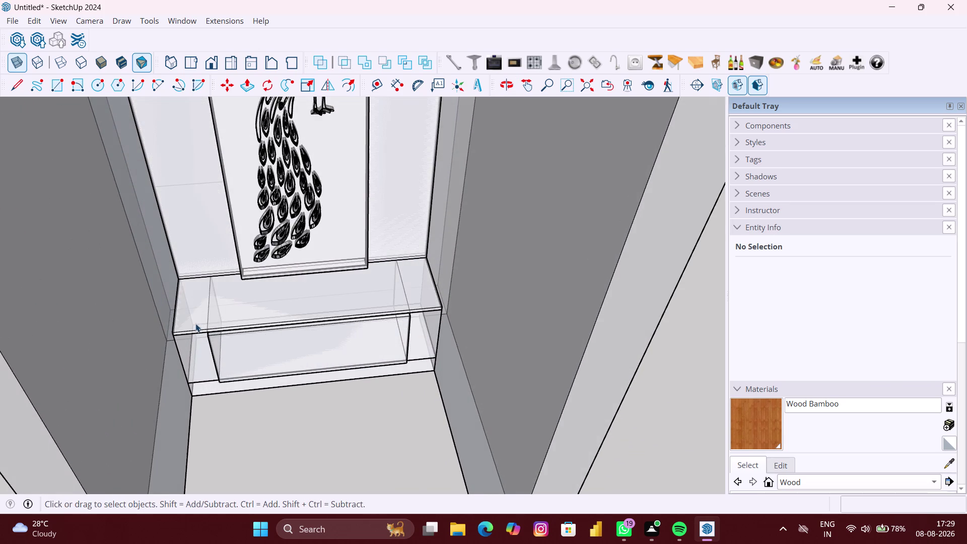
scroll(up, 3)
middle_drag(209, 323, 226, 374)
scroll(up, 3)
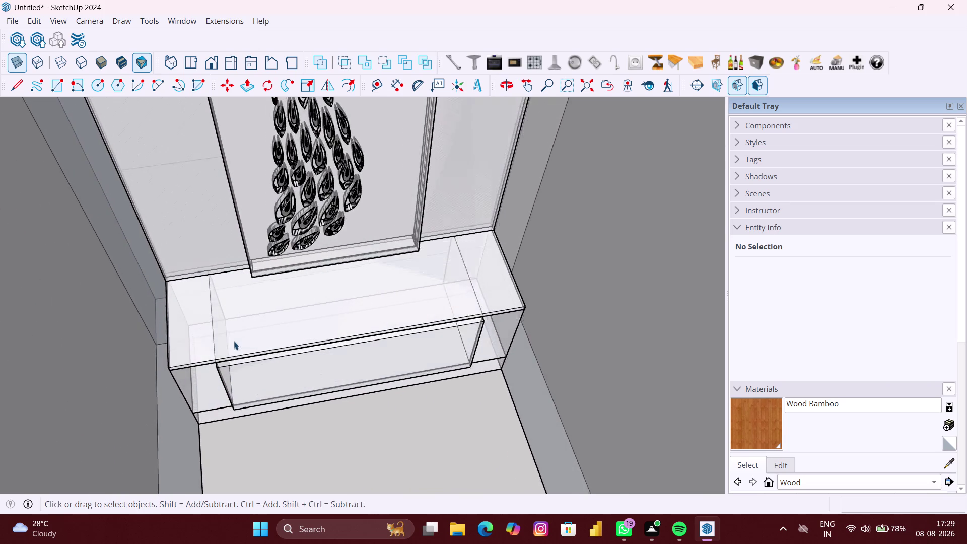
scroll(up, 3)
middle_drag(236, 341, 252, 372)
click(254, 327)
scroll(down, 3)
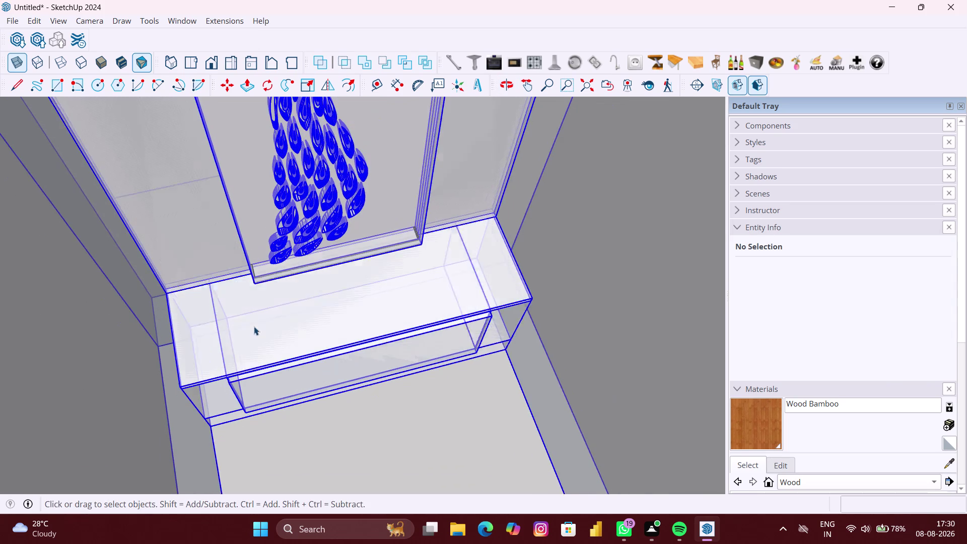
Select the counter box group and double-click it to enter editing.
middle_drag(255, 327, 250, 319)
click(249, 319)
click(250, 319)
scroll(up, 3)
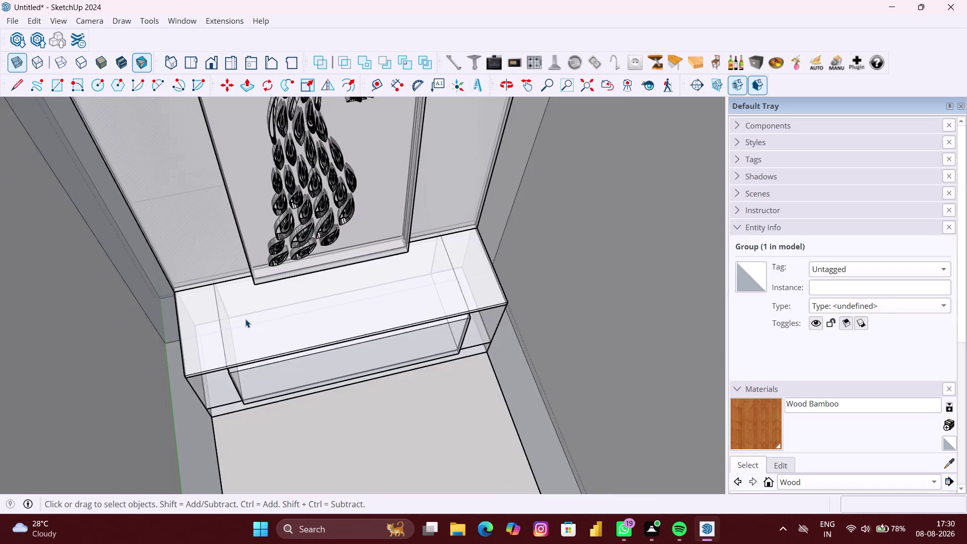
scroll(up, 3)
click(245, 315)
scroll(up, 3)
double_click(238, 310)
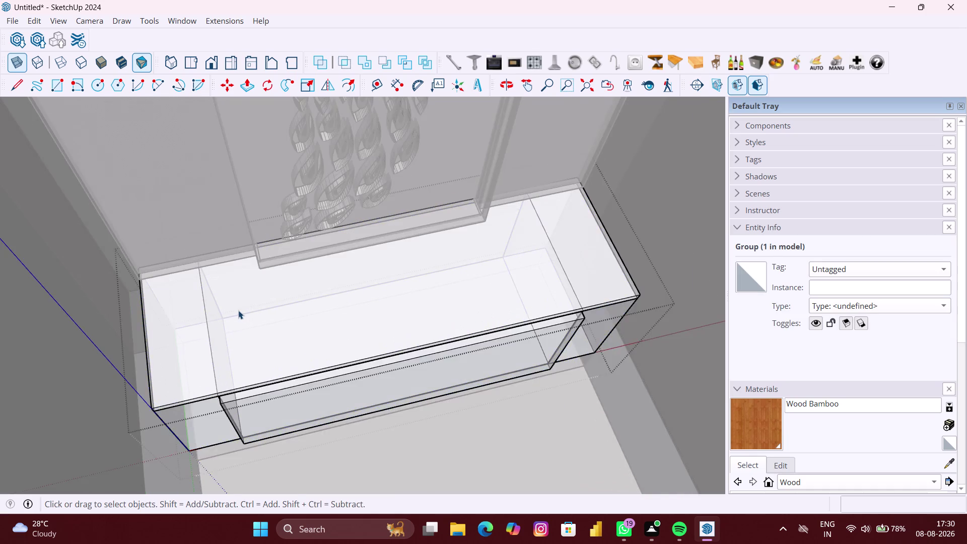
Select the counter's inner end face with its edges, then the inner base face.
scroll(up, 3)
click(238, 310)
click(173, 311)
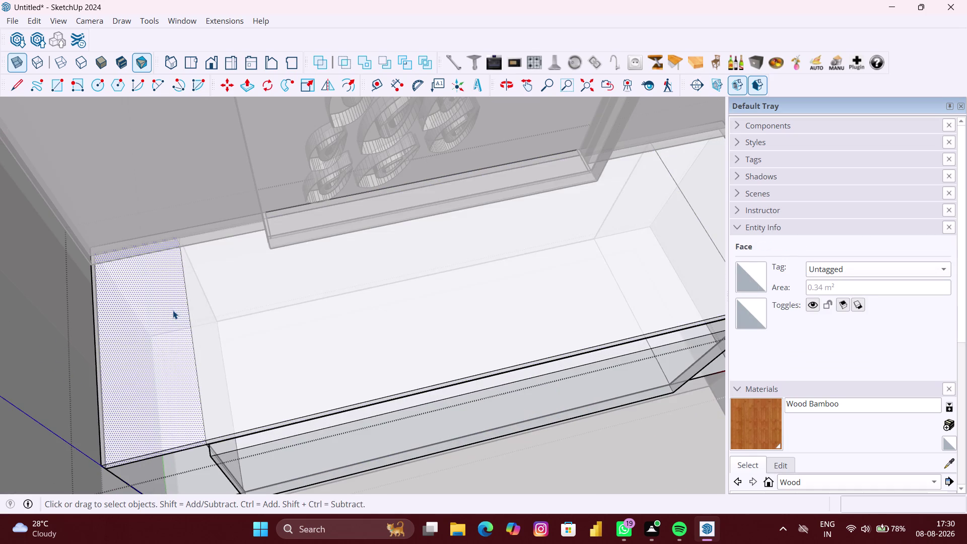
scroll(down, 3)
click(434, 307)
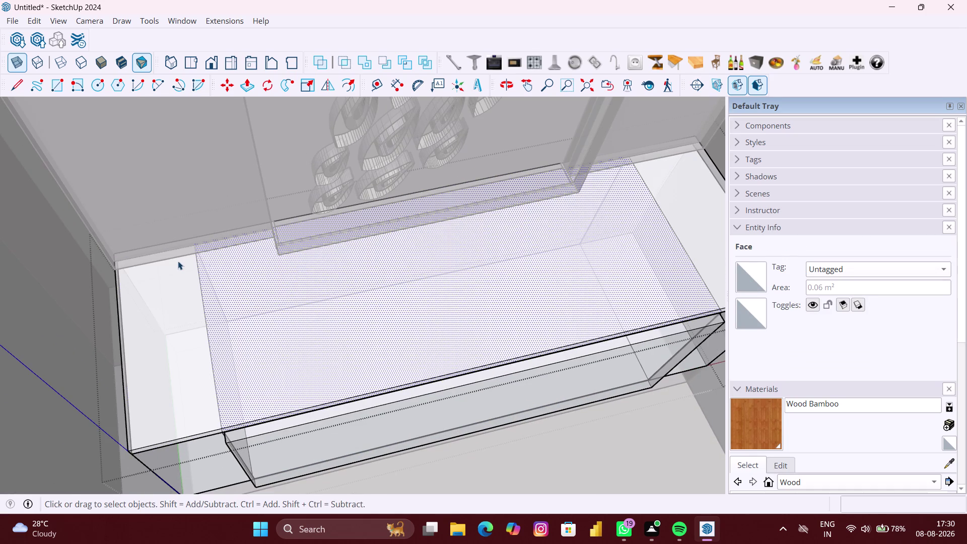
click(175, 260)
double_click(176, 277)
scroll(up, 3)
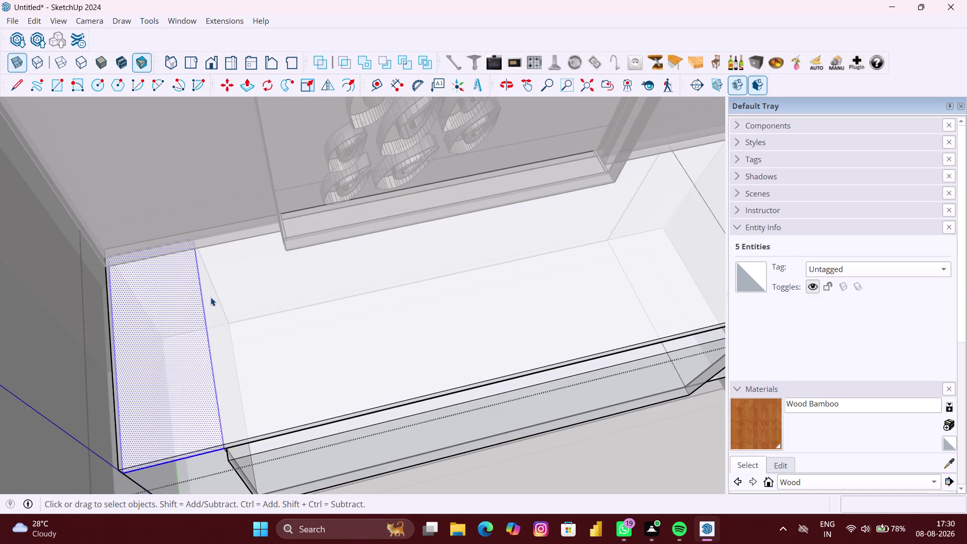
click(213, 297)
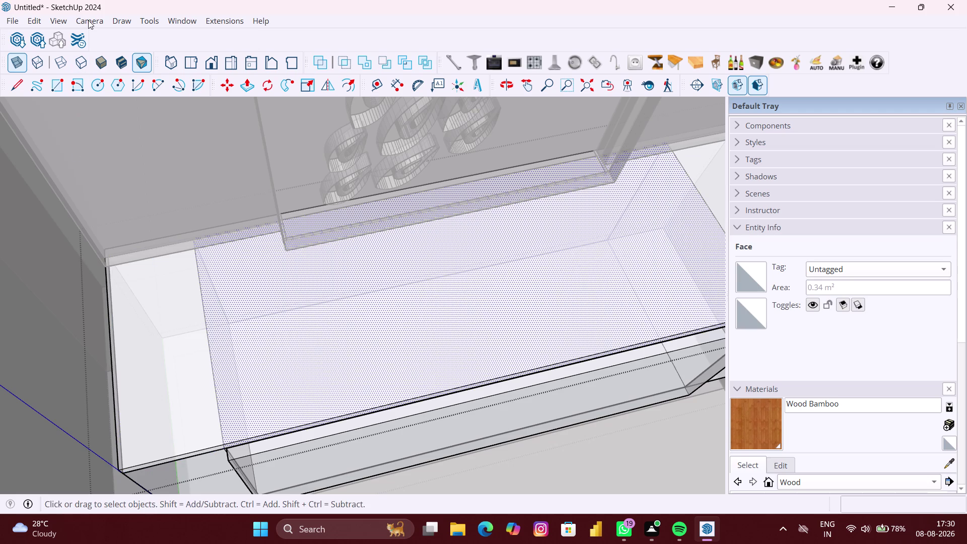
click(32, 20)
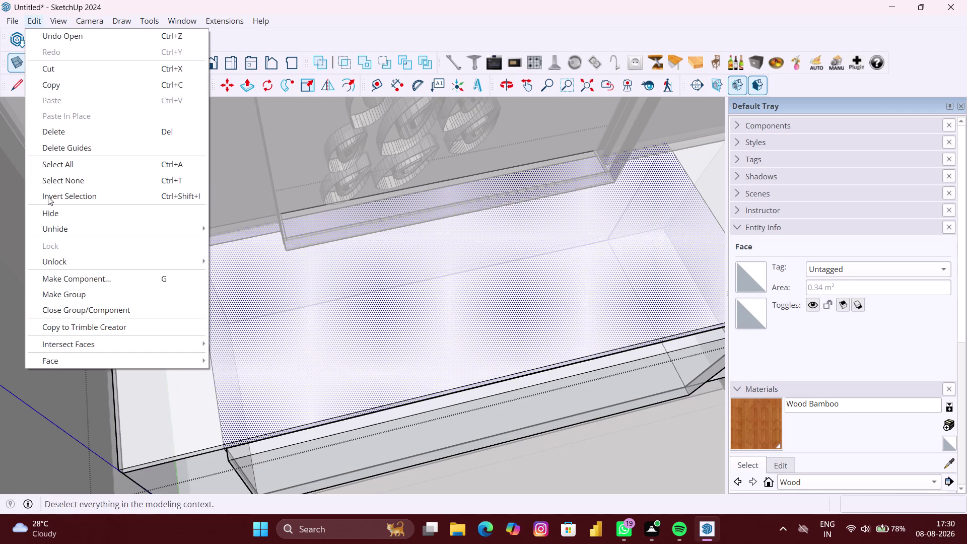
Unhide all hidden objects through Edit > Unhide > All.
click(56, 227)
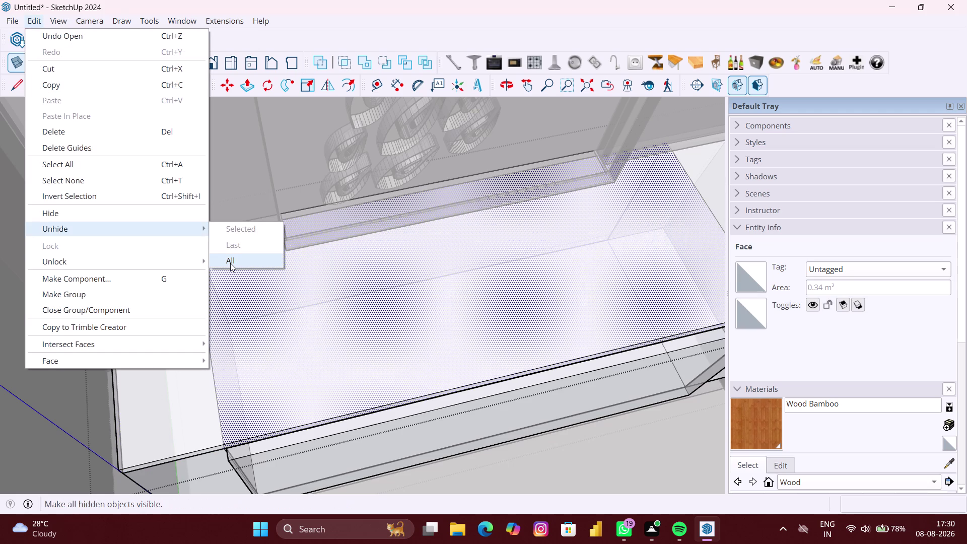
click(230, 263)
scroll(down, 3)
click(228, 279)
scroll(down, 3)
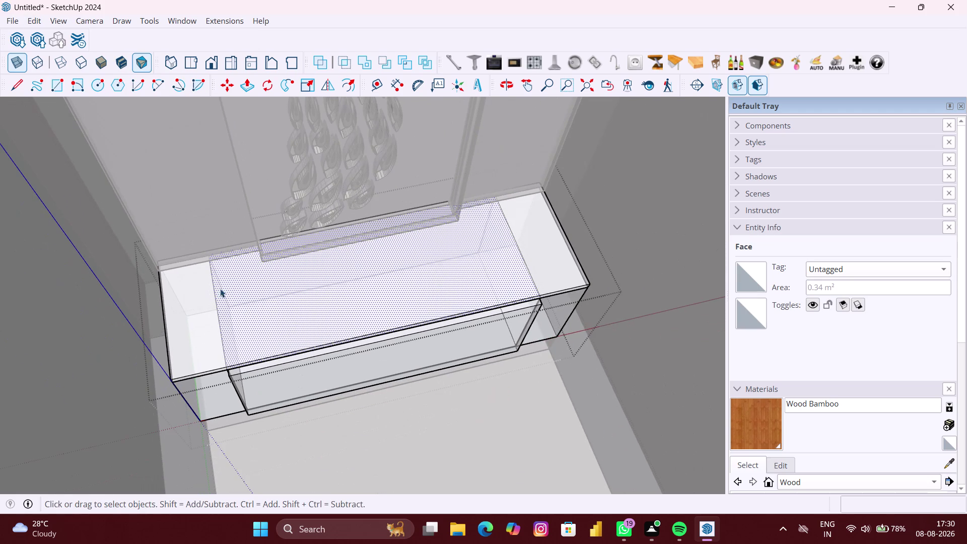
click(220, 288)
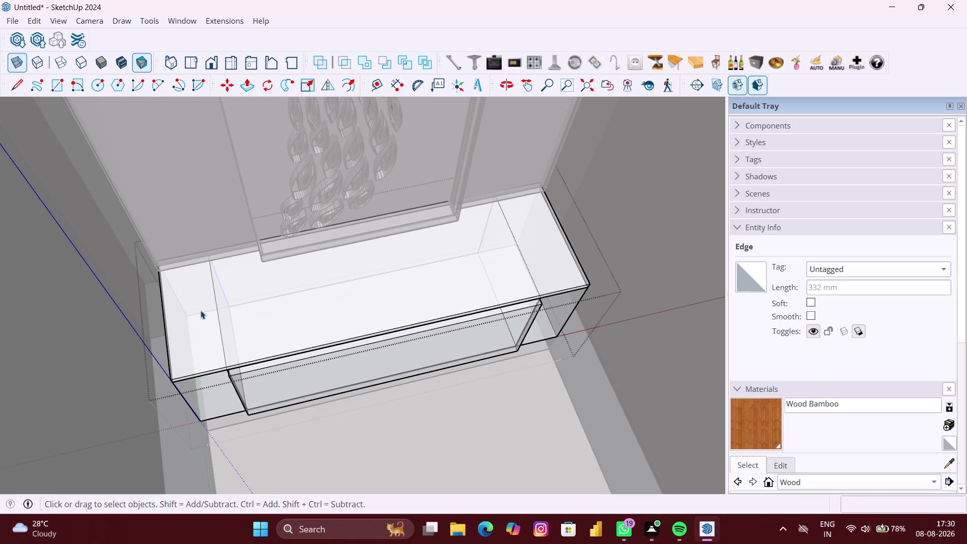
Zoom and orbit out to view the whole pooja unit.
click(17, 58)
scroll(down, 3)
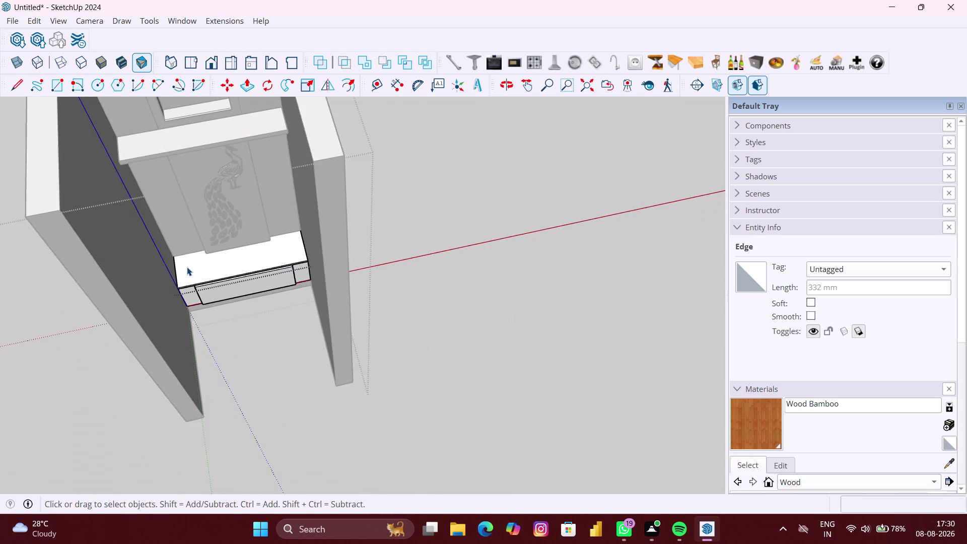
middle_drag(186, 267, 167, 198)
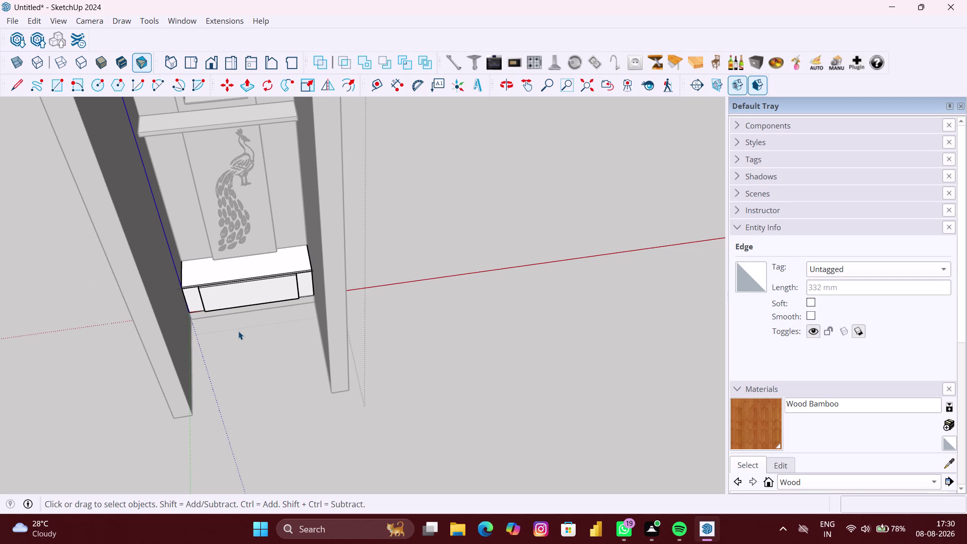
Toggle X-ray while orbiting the unit, then turn on dashed Back Edges.
text(XX)
key(x)
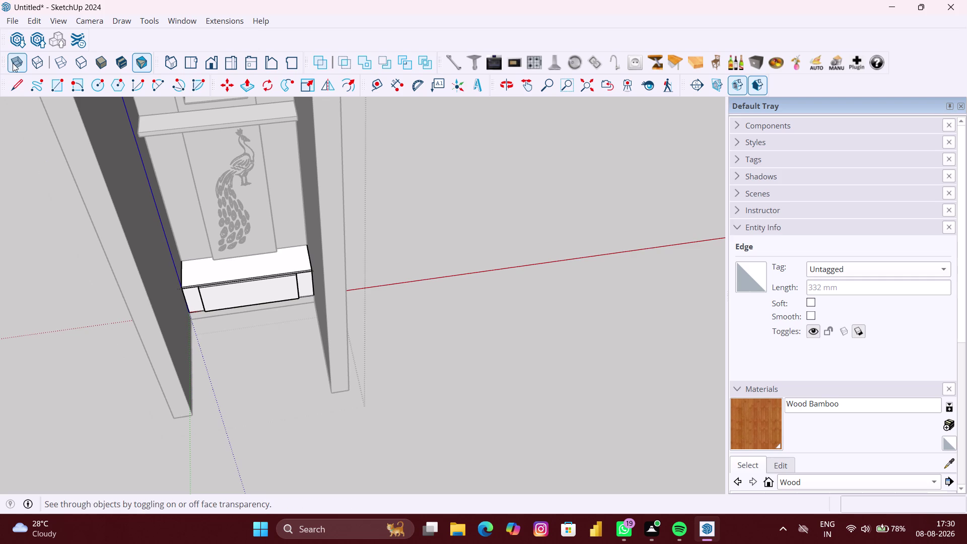
triple_click(13, 63)
click(13, 63)
click(12, 63)
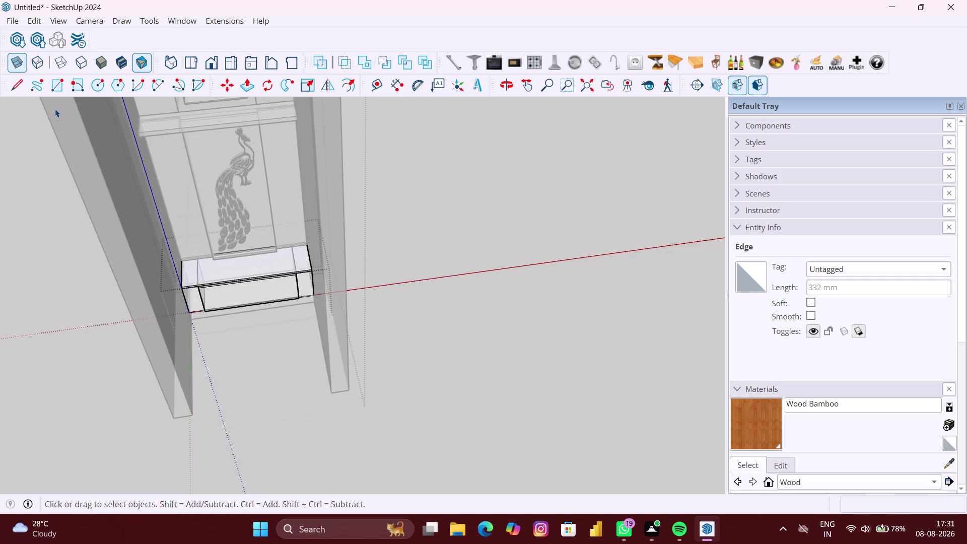
middle_drag(55, 108, 243, 147)
scroll(up, 3)
middle_drag(192, 363, 0, 290)
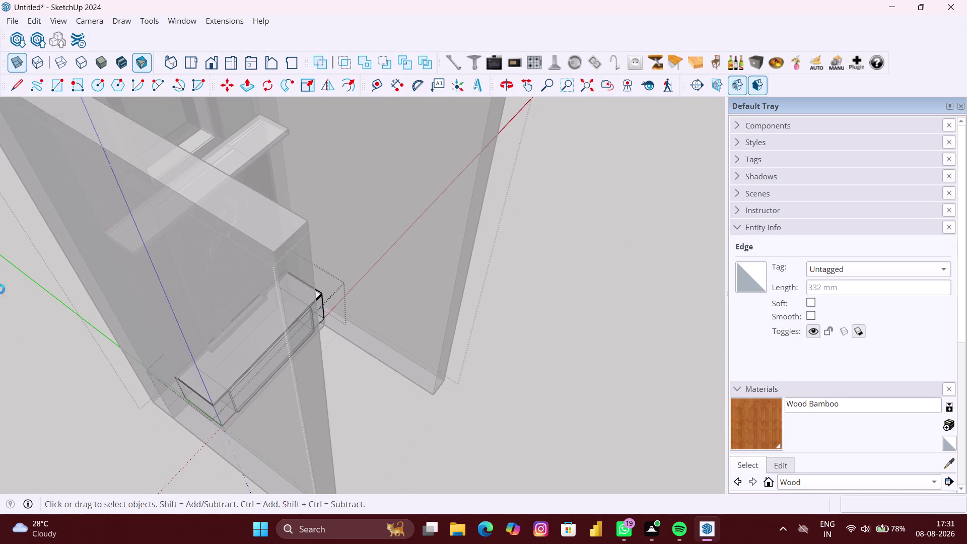
middle_drag(0, 290, 0, 289)
scroll(down, 3)
middle_drag(215, 335, 83, 306)
click(544, 376)
scroll(down, 3)
middle_drag(352, 340, 240, 289)
click(36, 66)
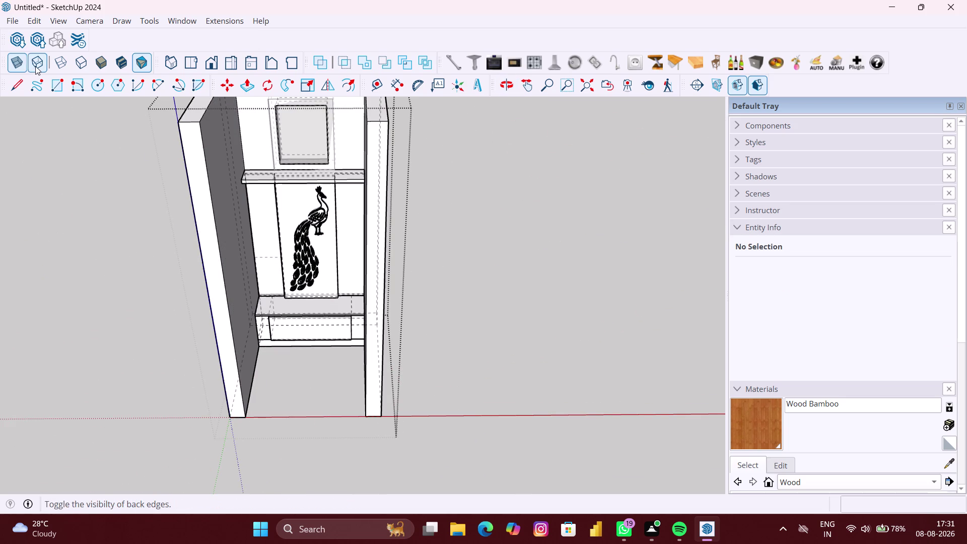
Zoom in and select the narrow panel beside the peacock panel.
scroll(up, 3)
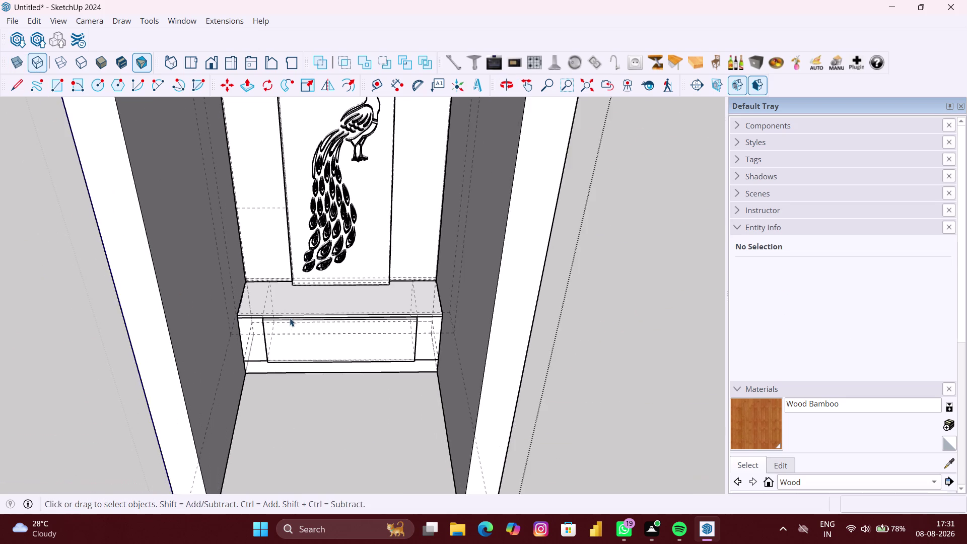
scroll(up, 3)
click(258, 199)
scroll(up, 3)
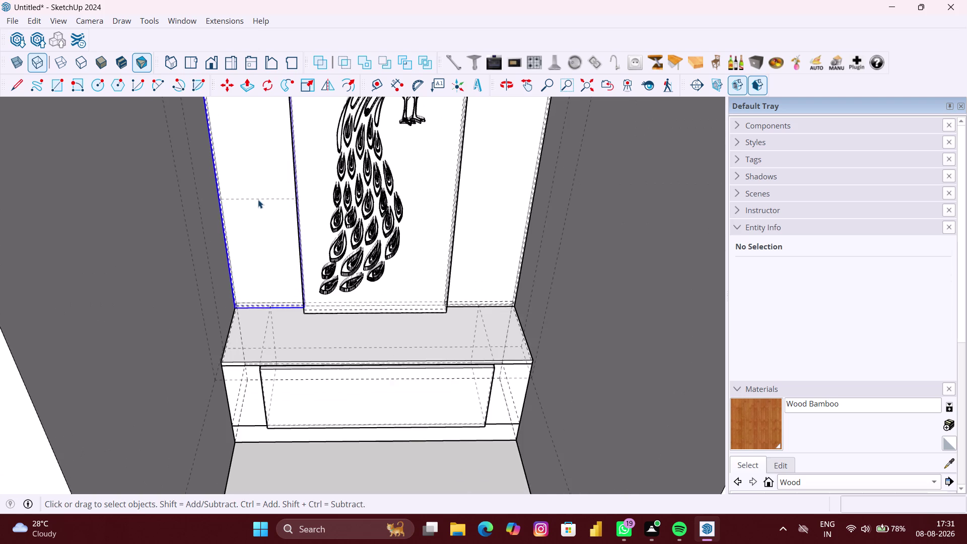
scroll(up, 3)
double_click(265, 198)
scroll(up, 3)
click(265, 198)
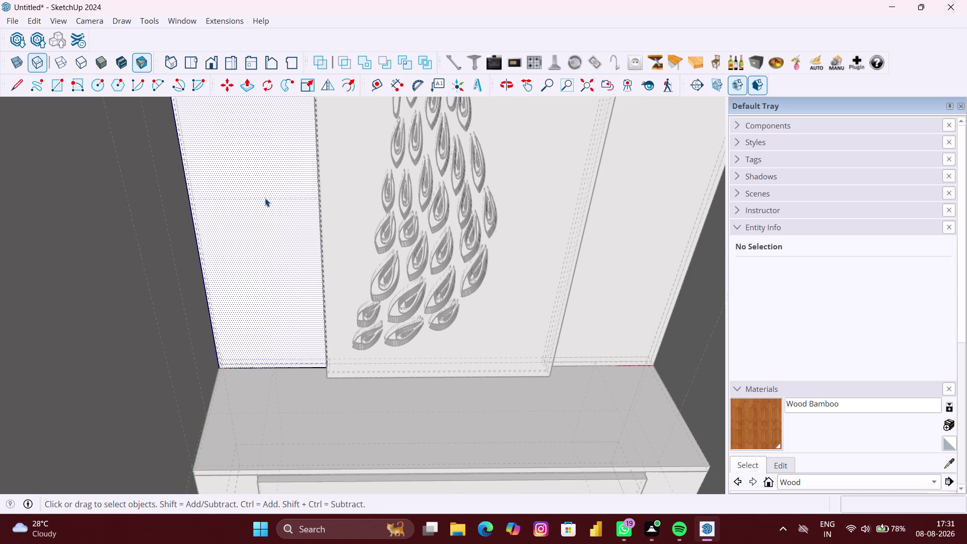
scroll(up, 3)
middle_drag(266, 198, 497, 219)
scroll(down, 3)
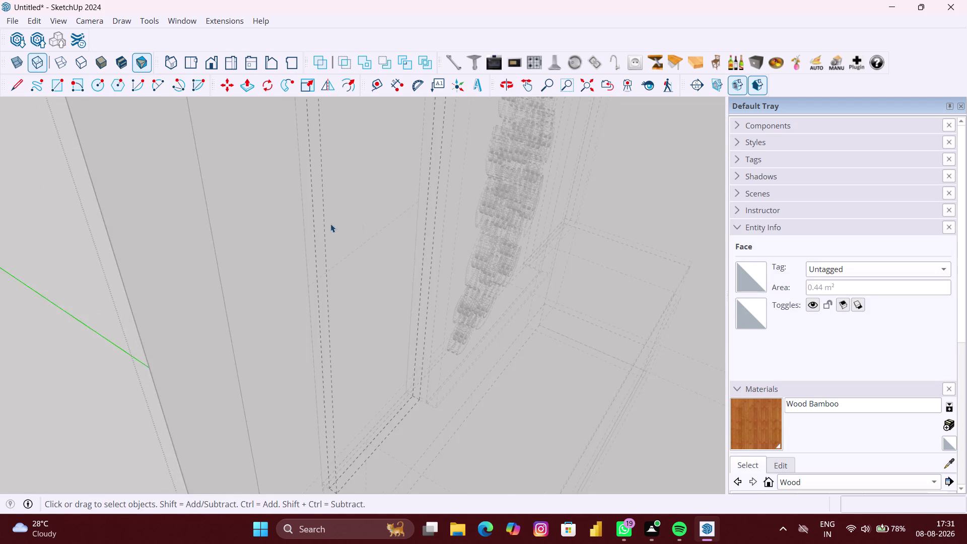
scroll(down, 3)
Open the narrow side panel group and select its face with edges.
click(162, 268)
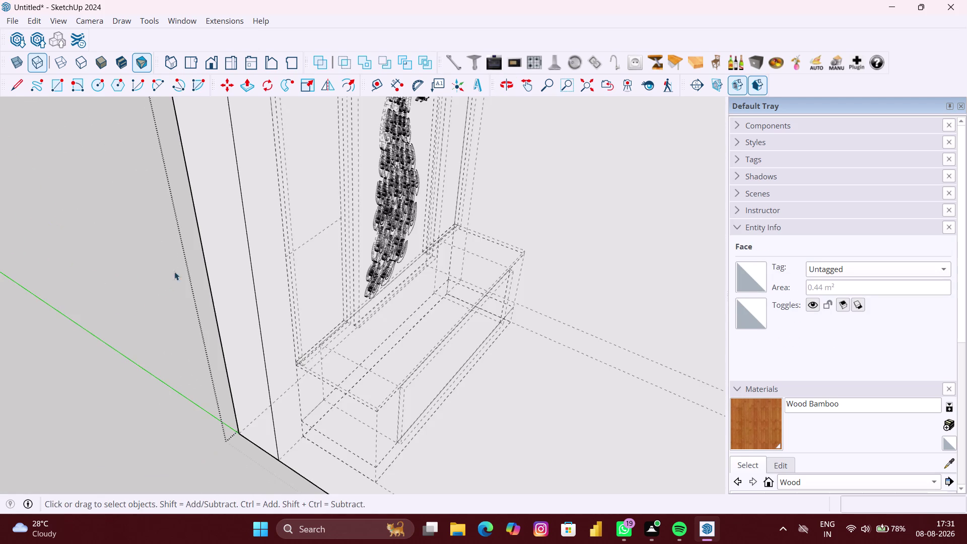
scroll(down, 3)
middle_drag(199, 274, 106, 267)
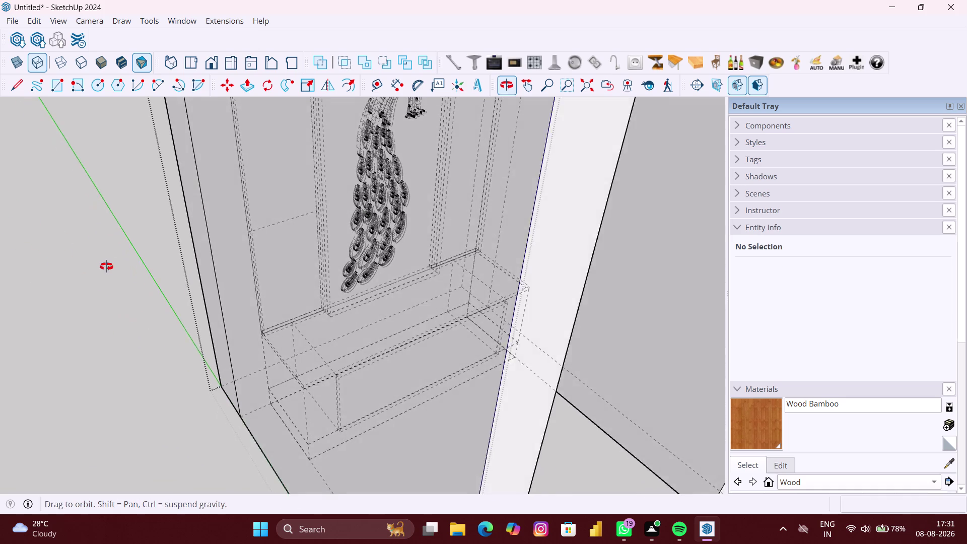
middle_drag(106, 266, 137, 266)
middle_drag(268, 254, 104, 243)
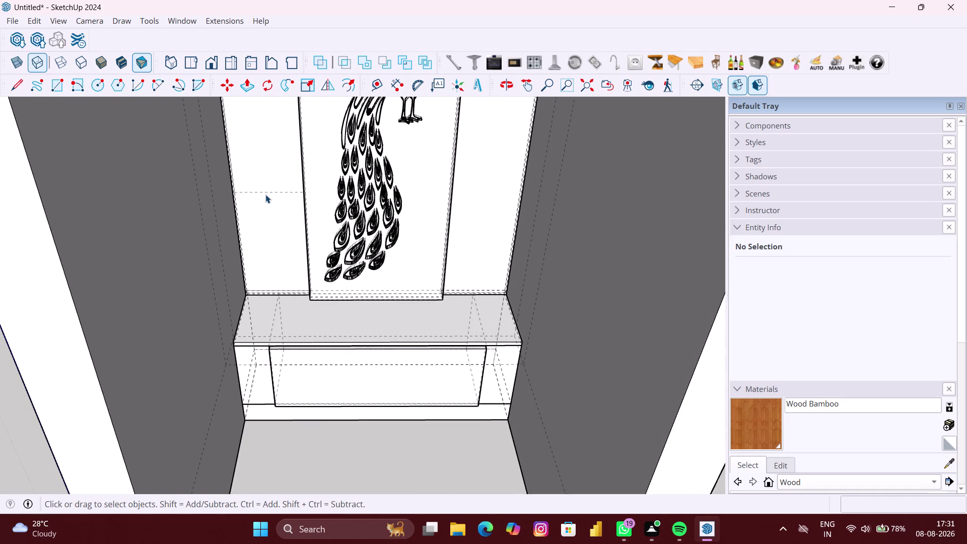
click(267, 194)
click(270, 193)
scroll(up, 3)
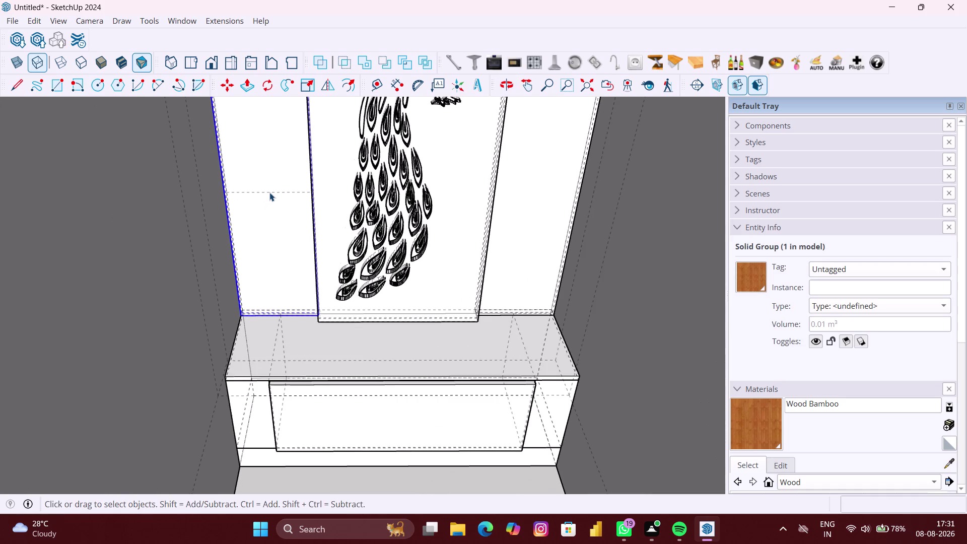
double_click(270, 192)
scroll(up, 3)
click(275, 193)
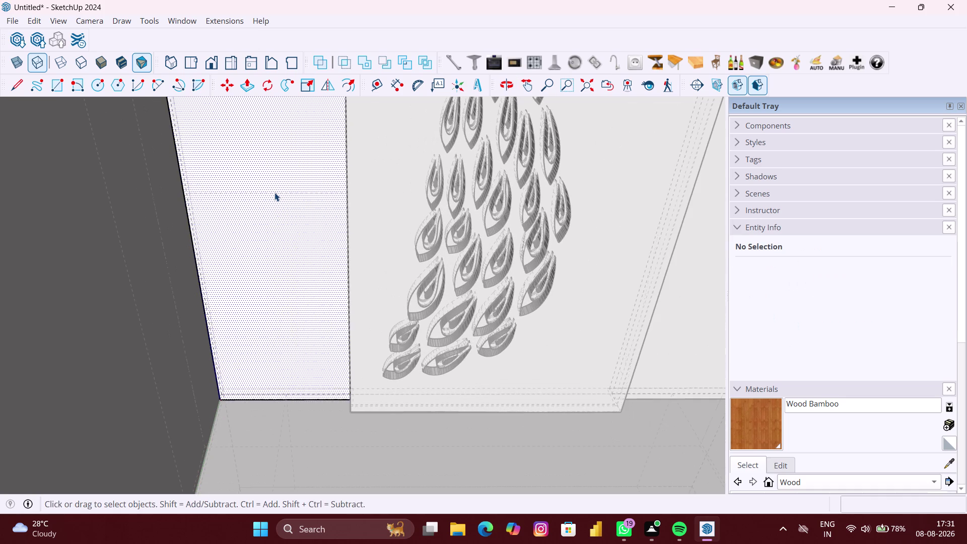
scroll(up, 3)
double_click(285, 196)
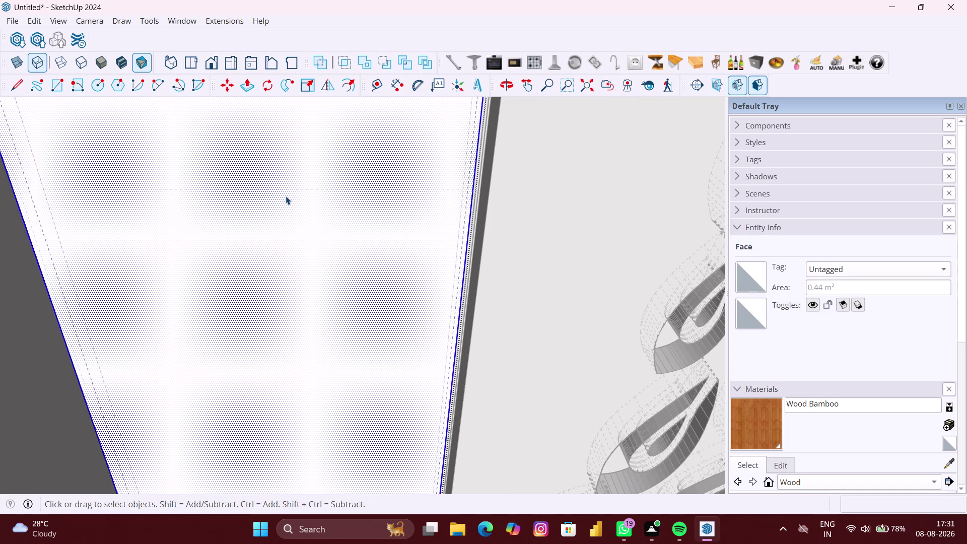
Orbit back out to the whole pooja unit and bring up the Edit menu.
scroll(down, 3)
middle_drag(207, 209, 231, 213)
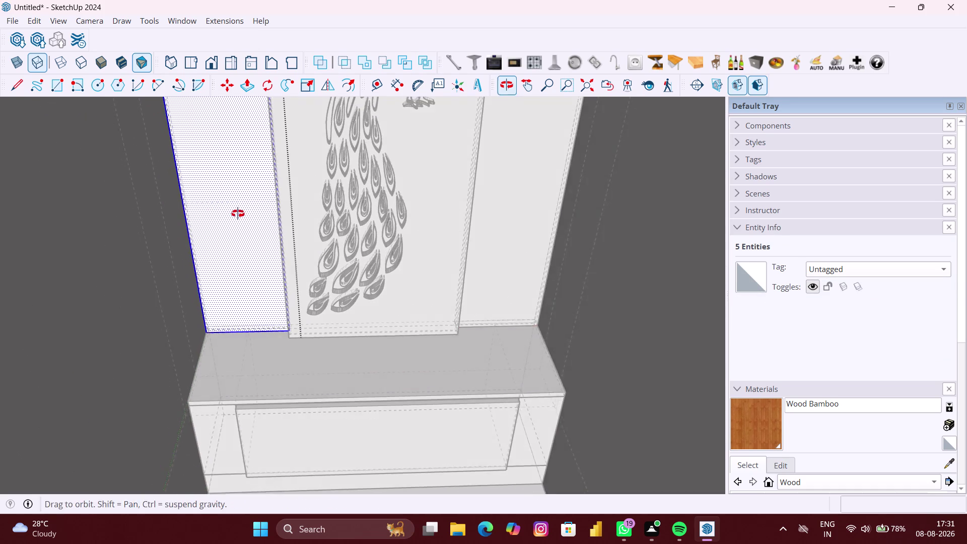
middle_drag(231, 213, 239, 214)
scroll(down, 3)
middle_drag(234, 255, 463, 259)
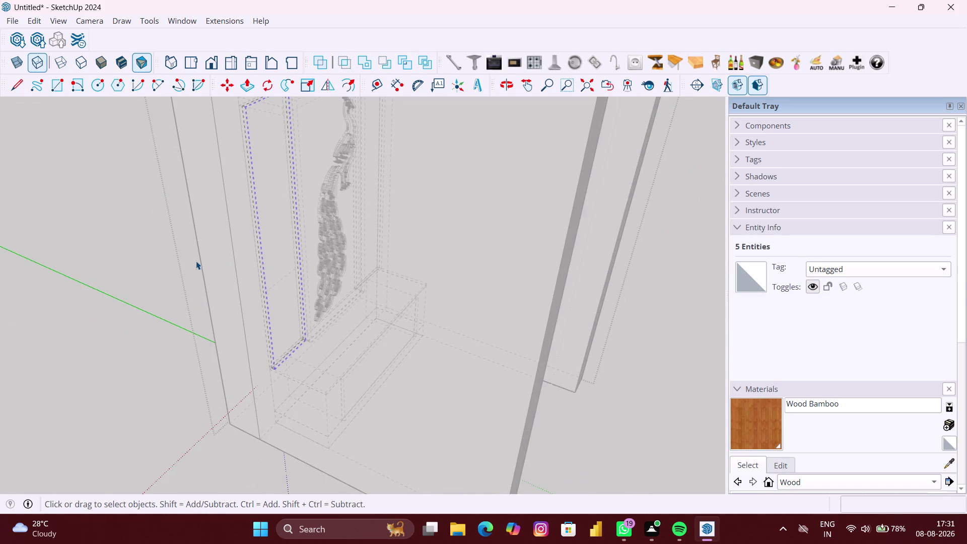
scroll(up, 3)
scroll(down, 3)
middle_drag(337, 268, 112, 256)
scroll(down, 3)
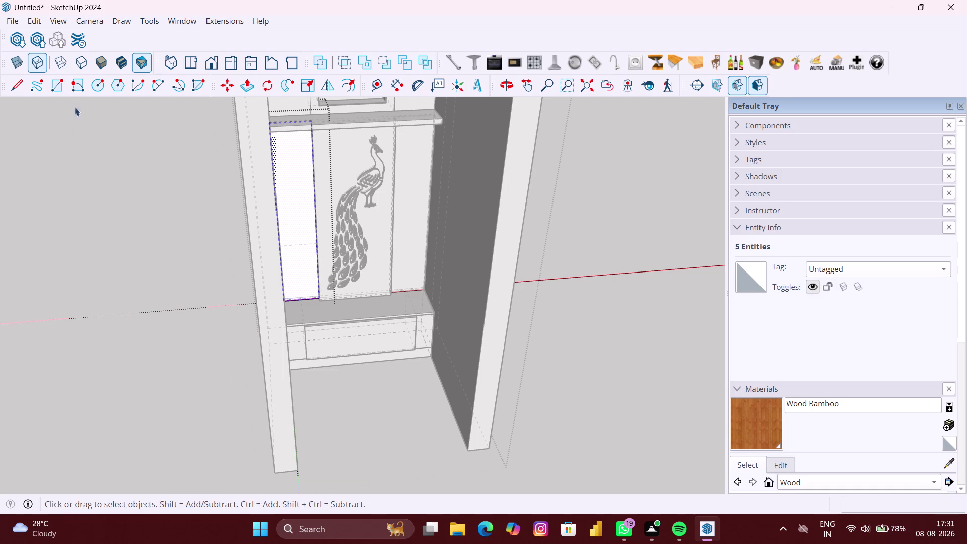
click(36, 21)
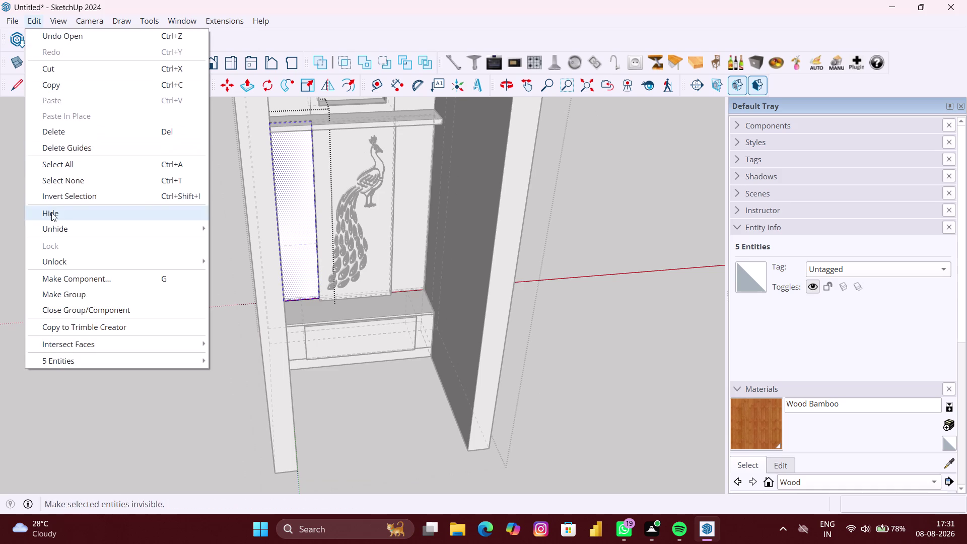
Run Edit > Unhide > All and clear the selection.
click(55, 227)
click(225, 258)
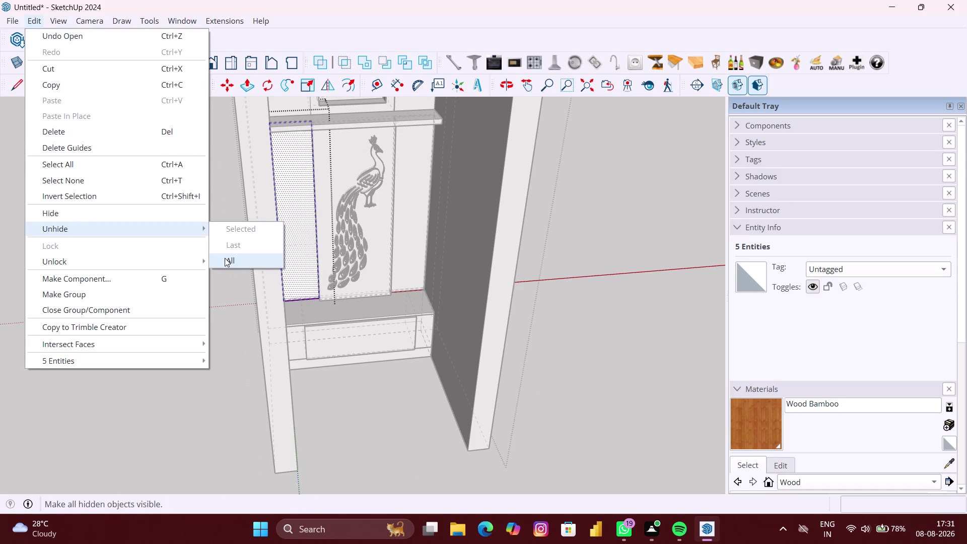
scroll(down, 3)
click(308, 253)
scroll(up, 3)
click(127, 318)
scroll(up, 3)
Inspect the interior along the peacock panel and inner back wall.
middle_drag(295, 311, 256, 312)
scroll(up, 3)
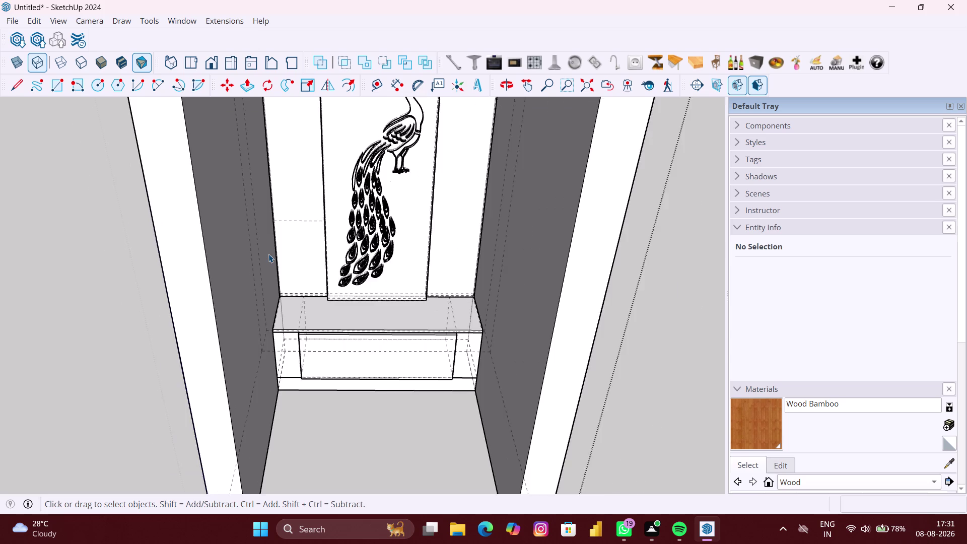
scroll(up, 3)
scroll(up, 3)
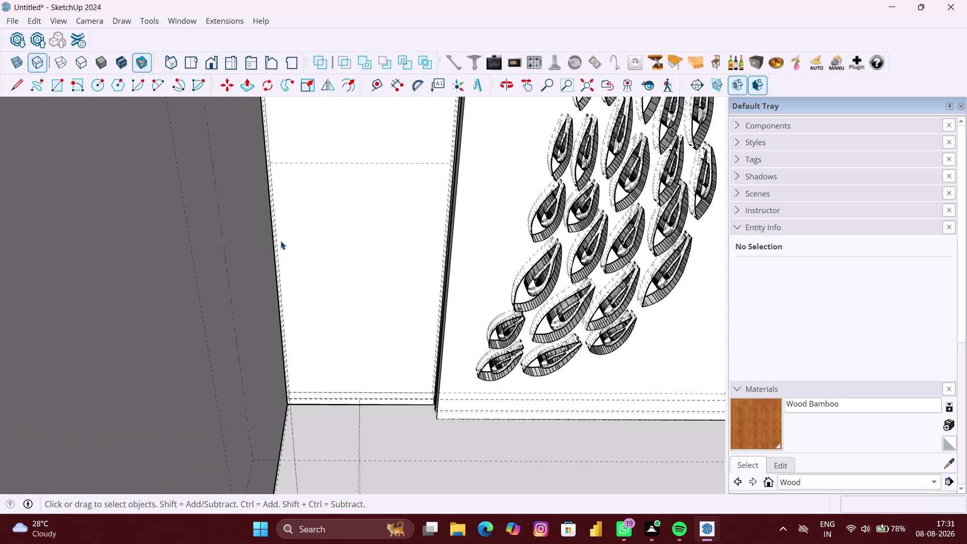
middle_drag(305, 268, 311, 269)
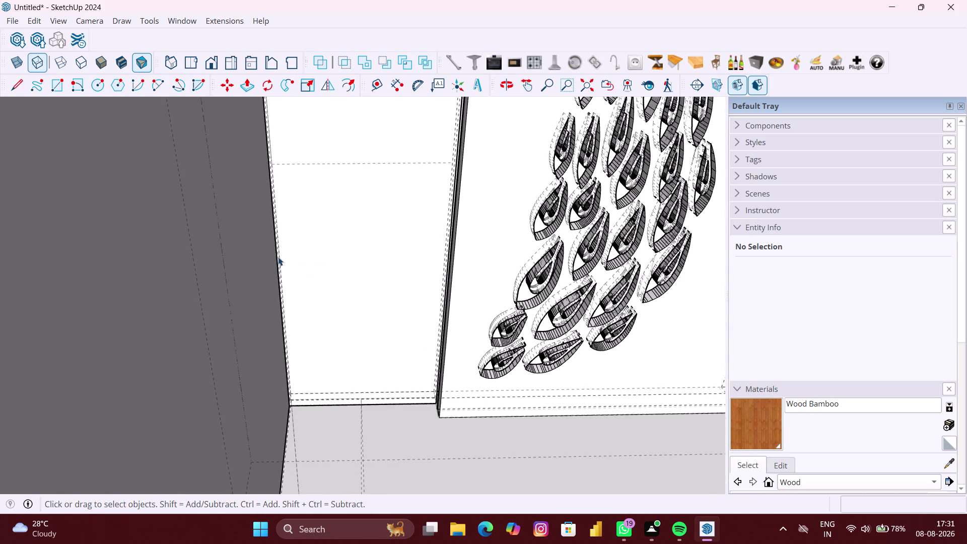
scroll(up, 3)
middle_drag(273, 248, 230, 248)
scroll(up, 3)
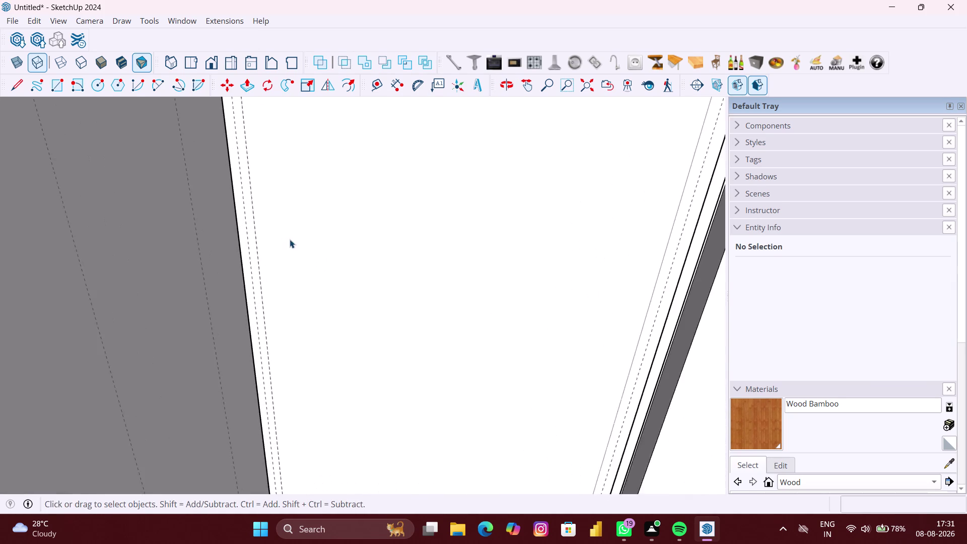
scroll(up, 3)
click(246, 240)
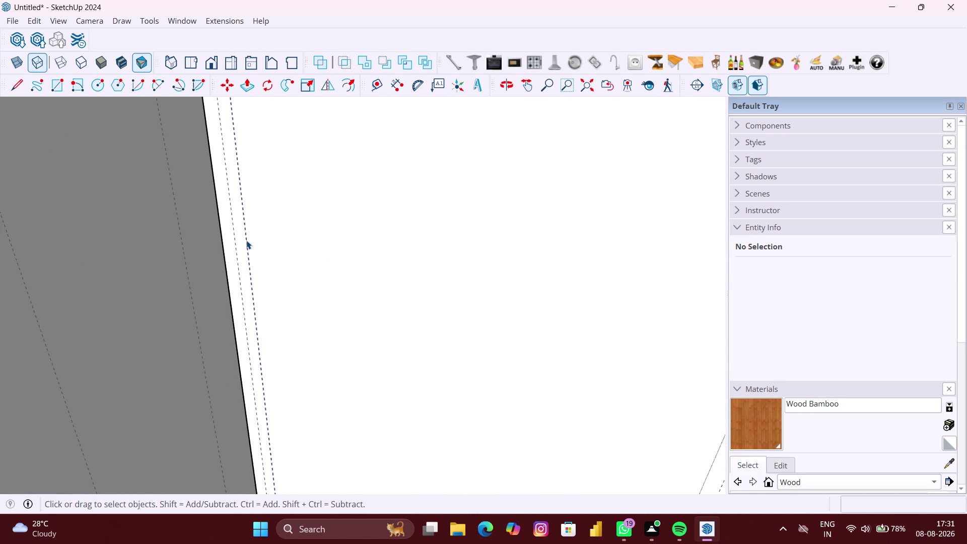
click(43, 20)
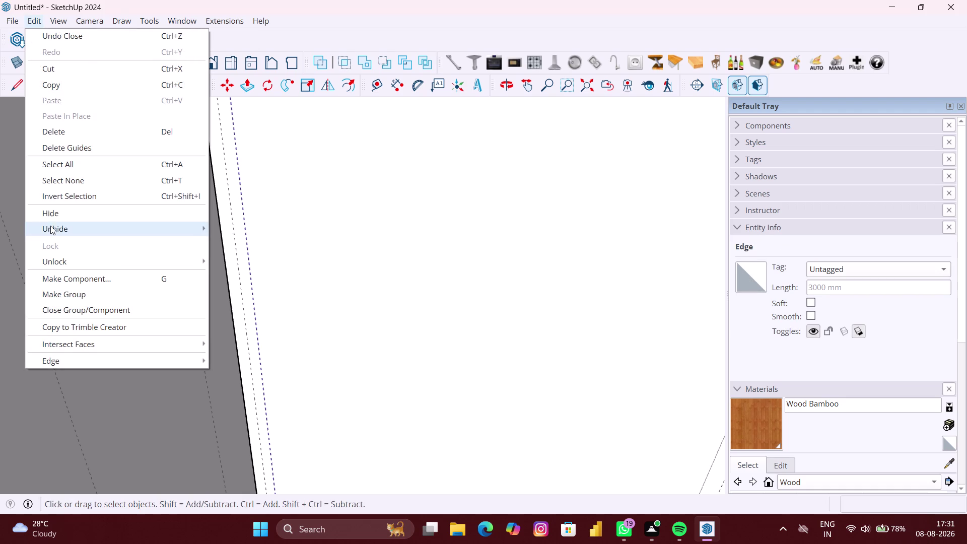
Dismiss the Edit menu unchanged, then pick and deselect the left side panel face.
click(50, 228)
click(227, 260)
scroll(down, 3)
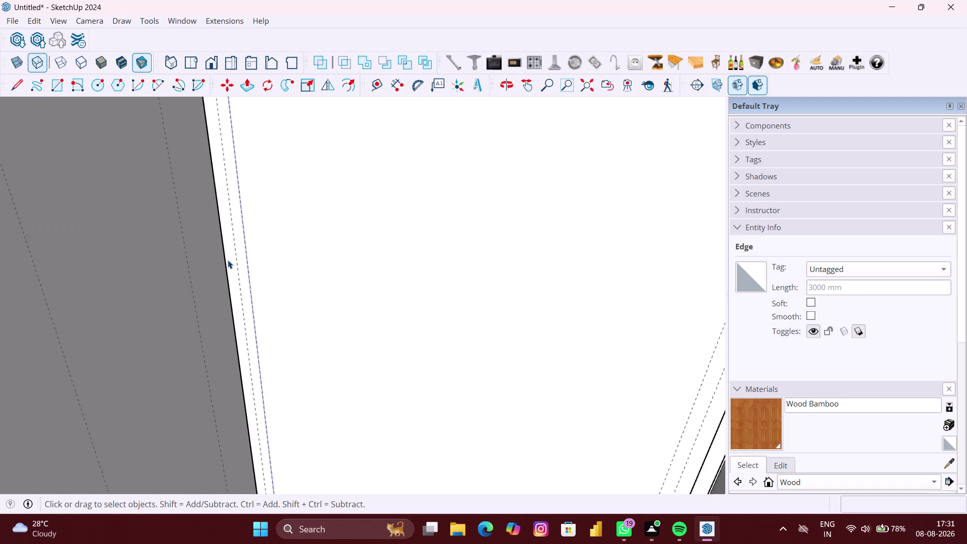
scroll(down, 3)
key(space)
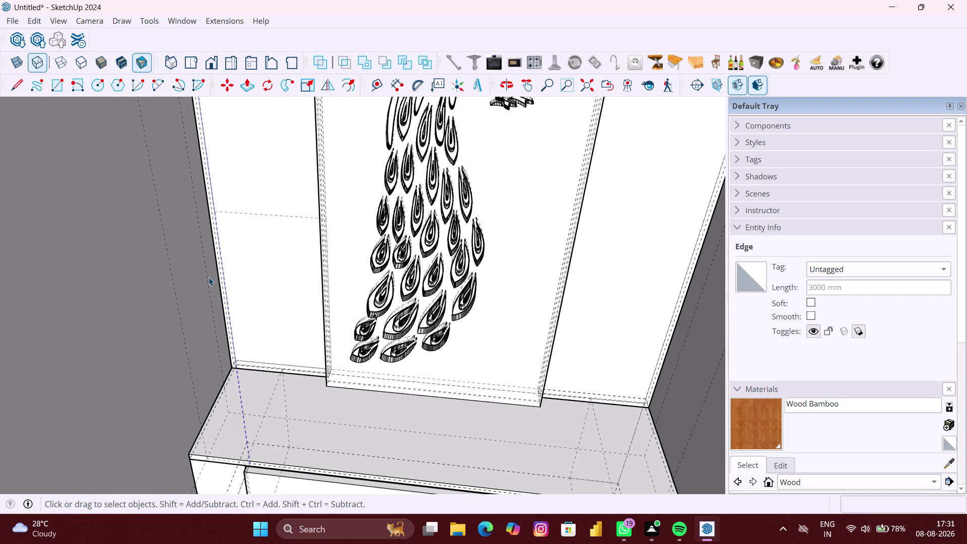
scroll(down, 3)
click(137, 393)
scroll(down, 3)
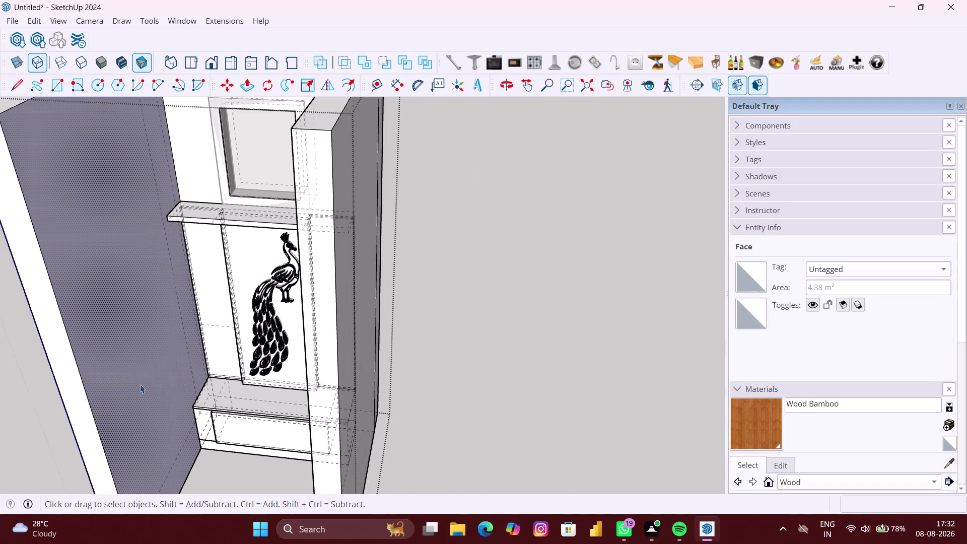
click(42, 381)
Orbit around the unit to face the peacock panel front-on.
middle_drag(159, 363, 461, 356)
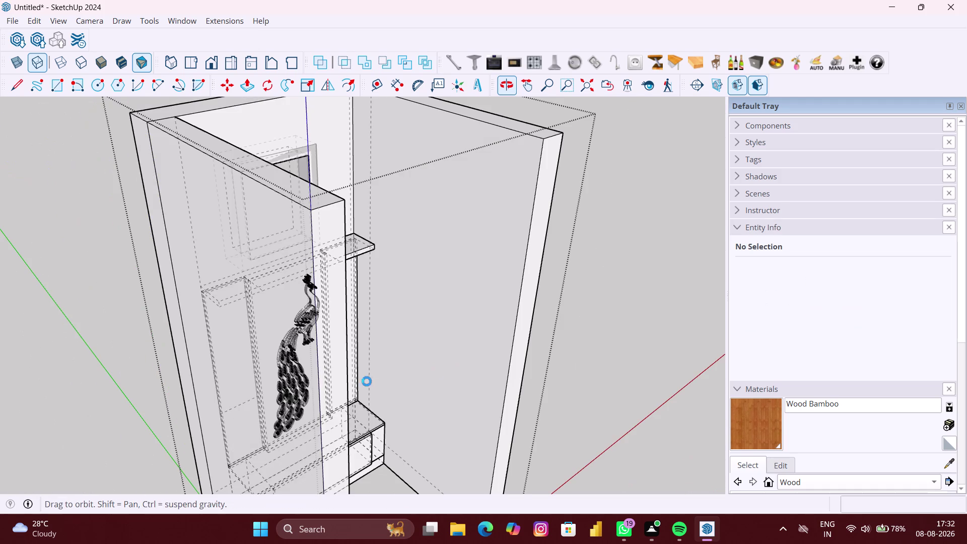
middle_drag(312, 381, 348, 302)
middle_drag(263, 309, 255, 310)
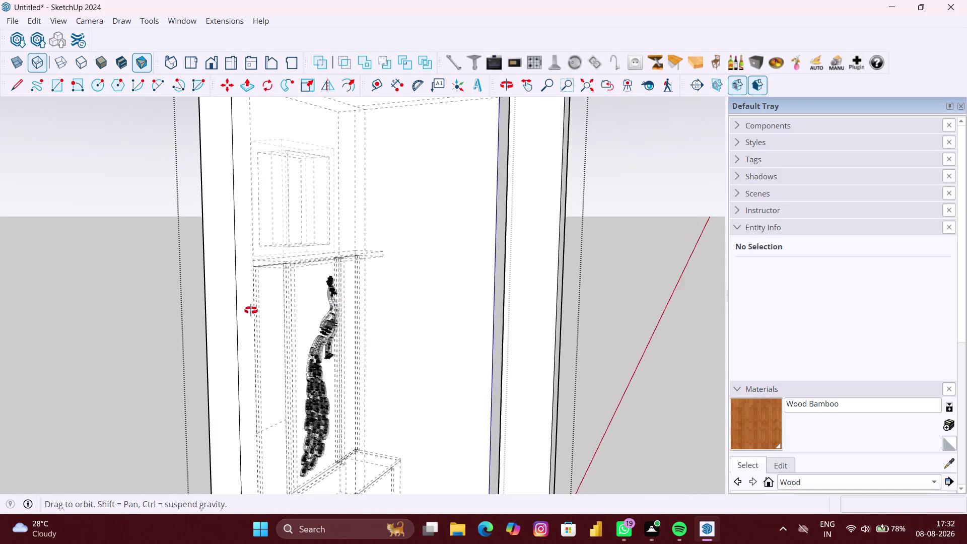
middle_drag(255, 310, 47, 306)
scroll(up, 3)
middle_drag(247, 304, 215, 323)
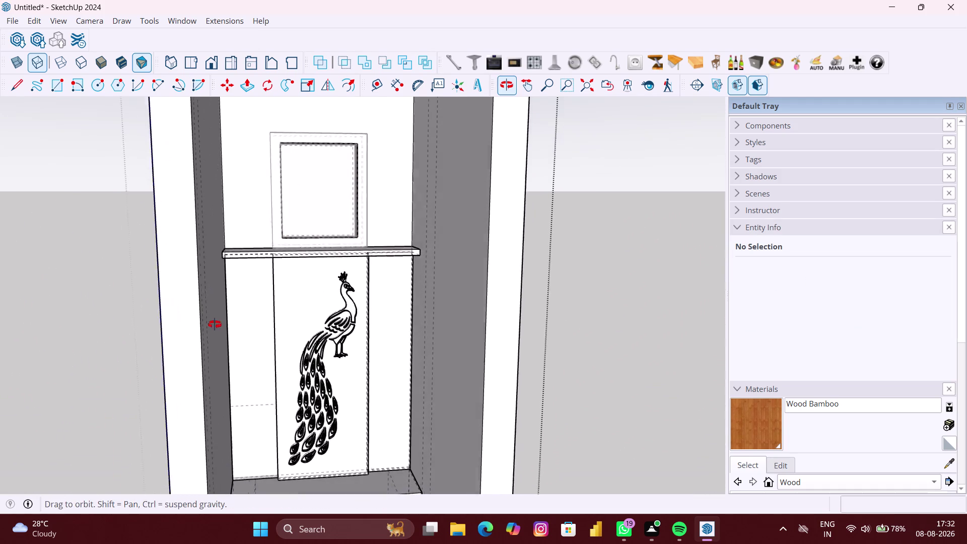
middle_drag(215, 323, 215, 325)
scroll(up, 3)
middle_drag(234, 319, 238, 361)
scroll(up, 3)
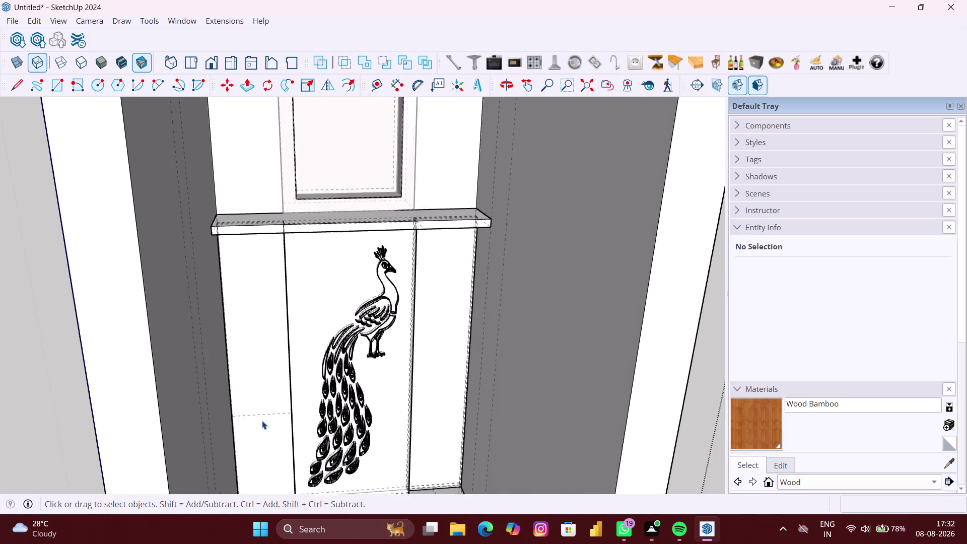
Select the narrow panel group left of the peacock panel.
click(268, 413)
scroll(up, 3)
double_click(267, 413)
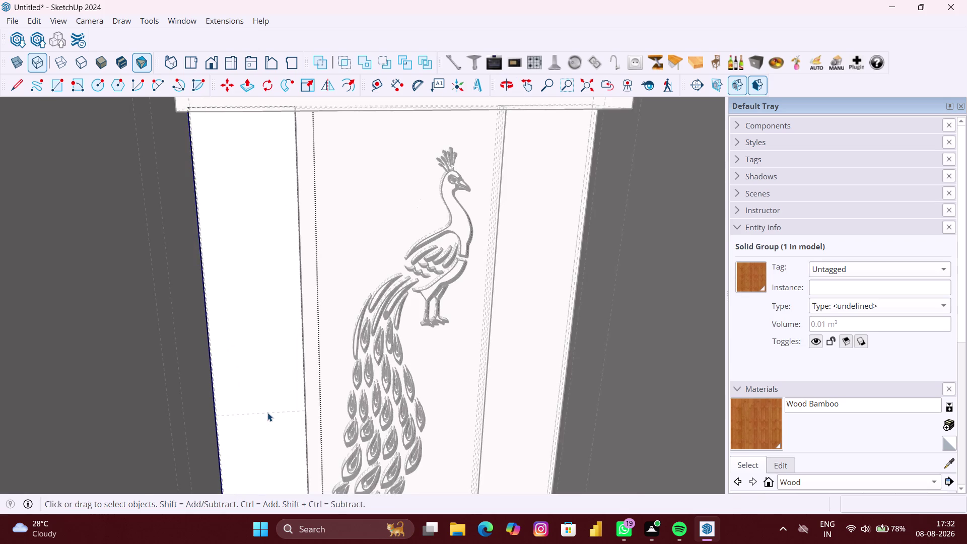
scroll(up, 3)
click(267, 413)
scroll(down, 3)
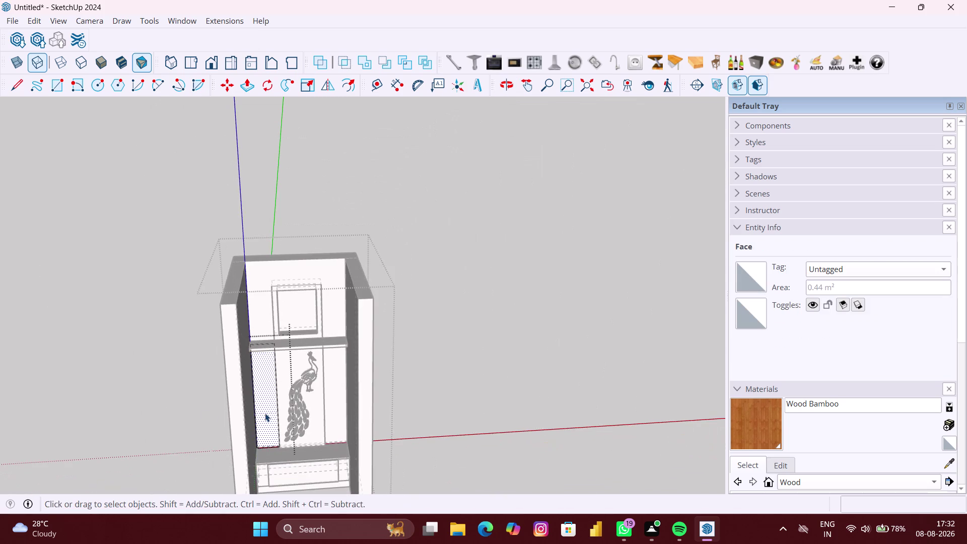
click(163, 410)
scroll(up, 3)
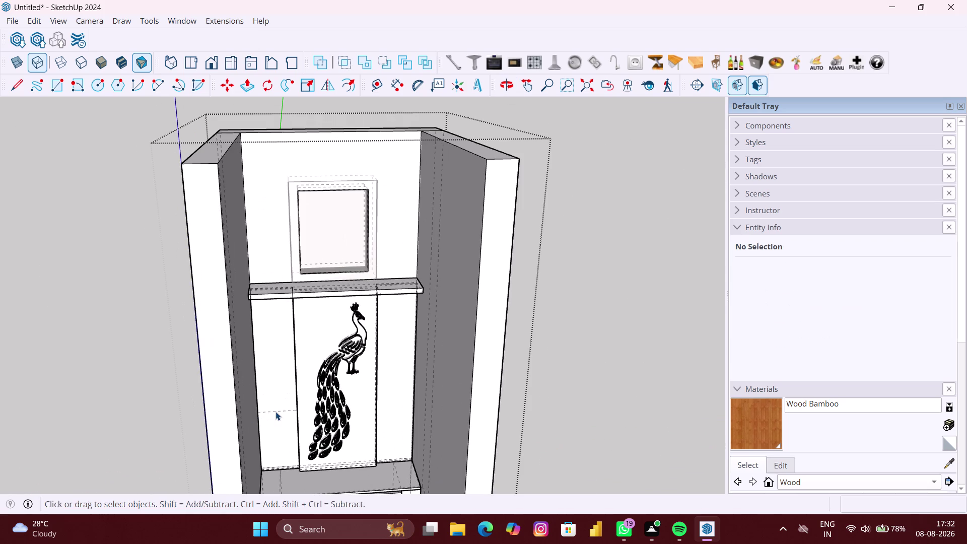
click(276, 411)
scroll(up, 3)
scroll(up, 3)
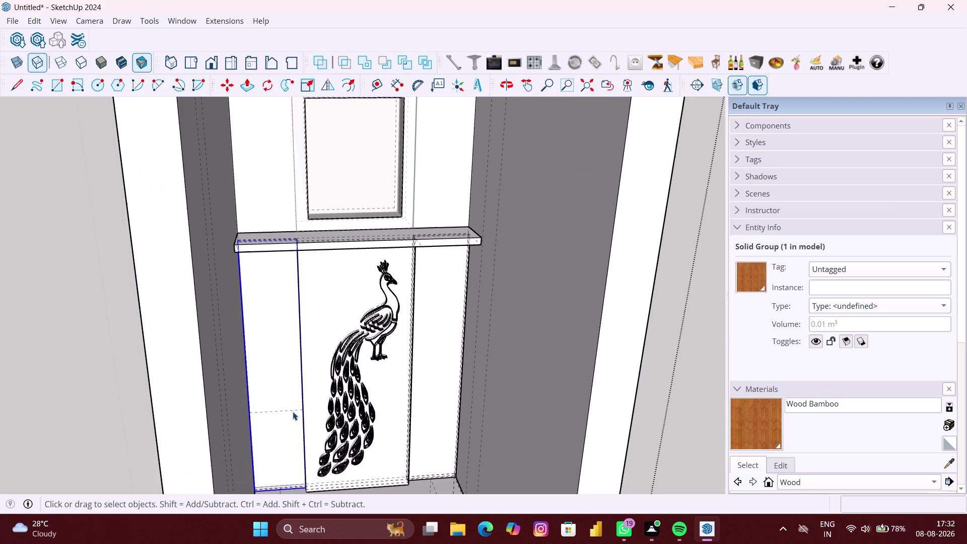
Enter the narrow panel group, select its front face, and bring up the Edit menu.
middle_drag(293, 411, 276, 344)
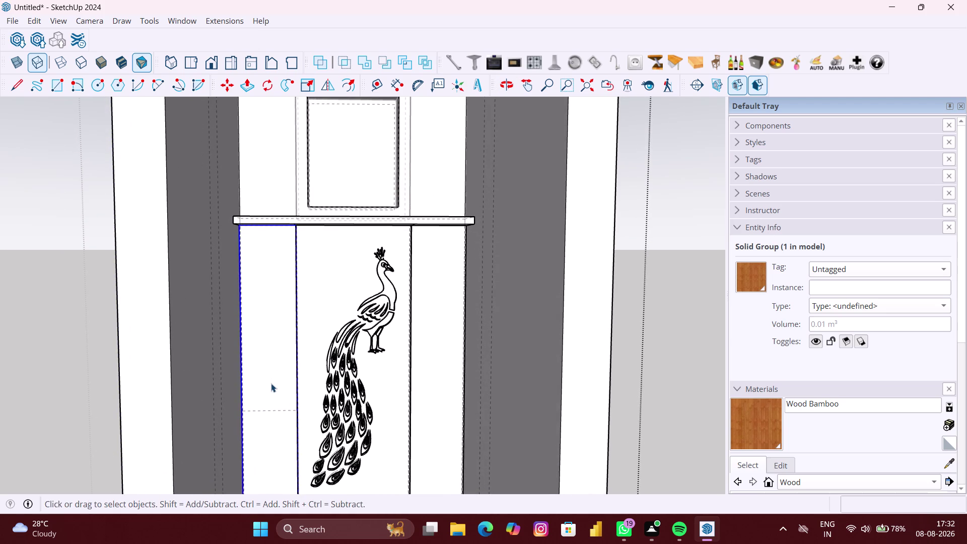
scroll(up, 3)
scroll(down, 3)
click(277, 413)
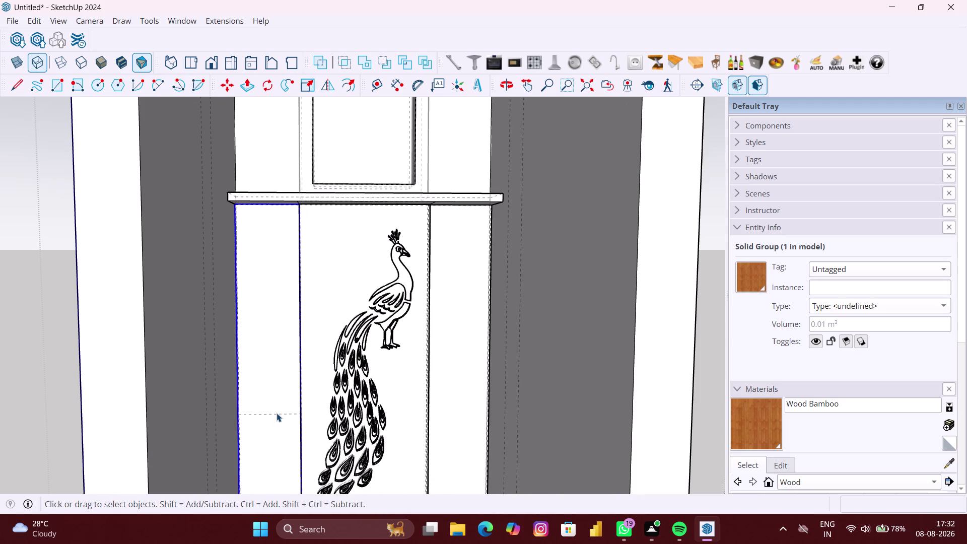
scroll(up, 3)
click(276, 413)
click(277, 414)
scroll(down, 3)
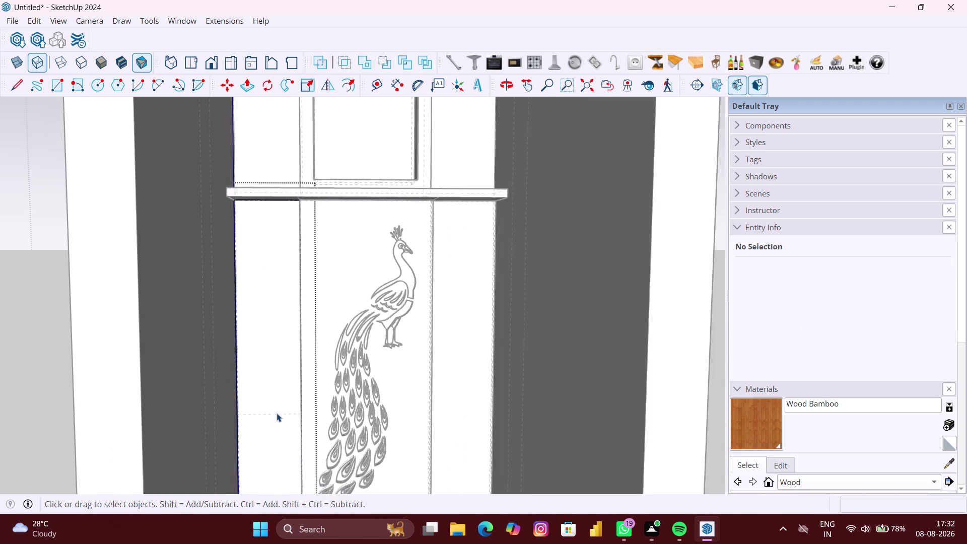
scroll(down, 3)
click(118, 397)
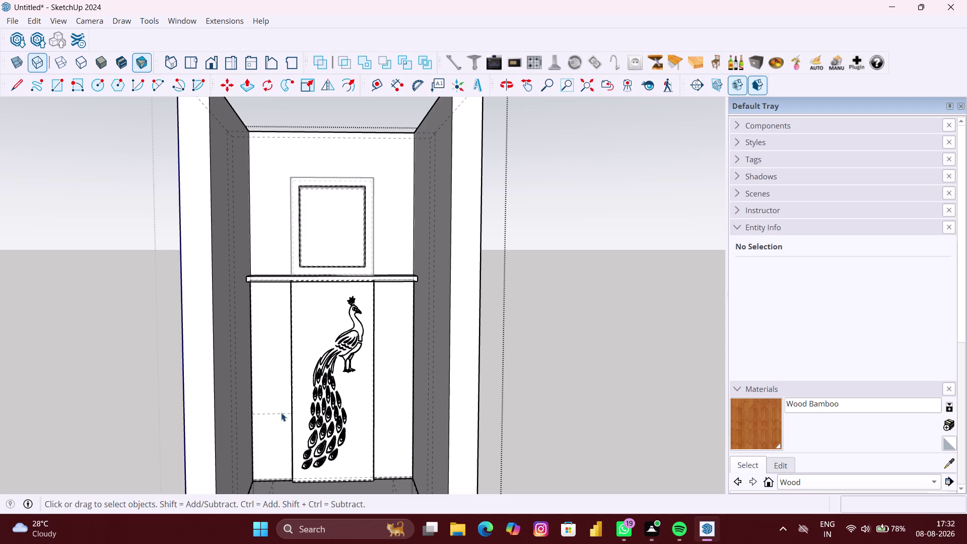
click(281, 413)
double_click(281, 414)
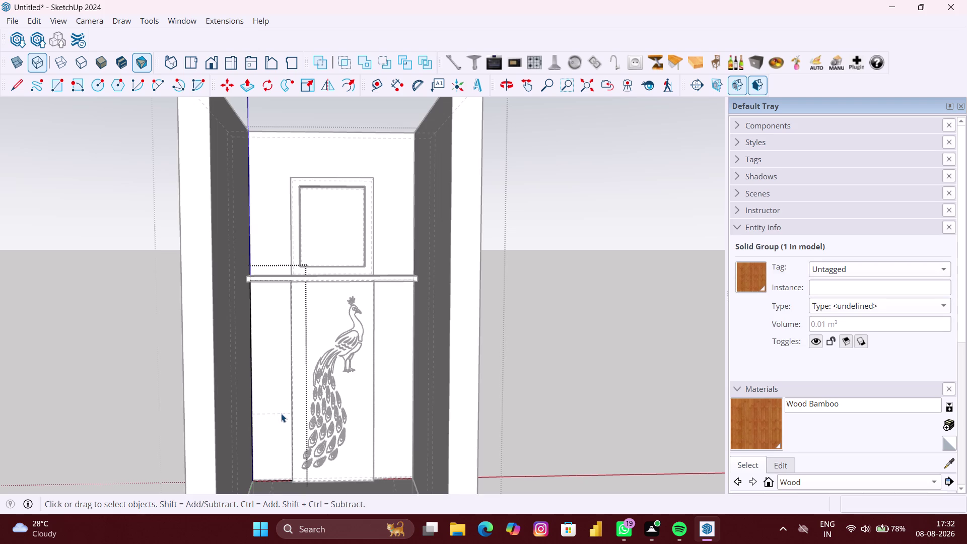
click(281, 413)
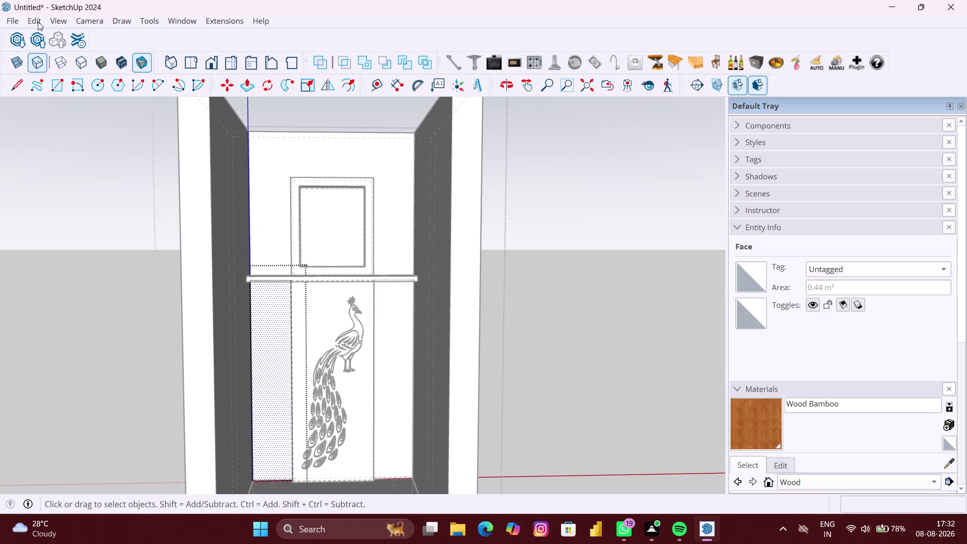
click(38, 22)
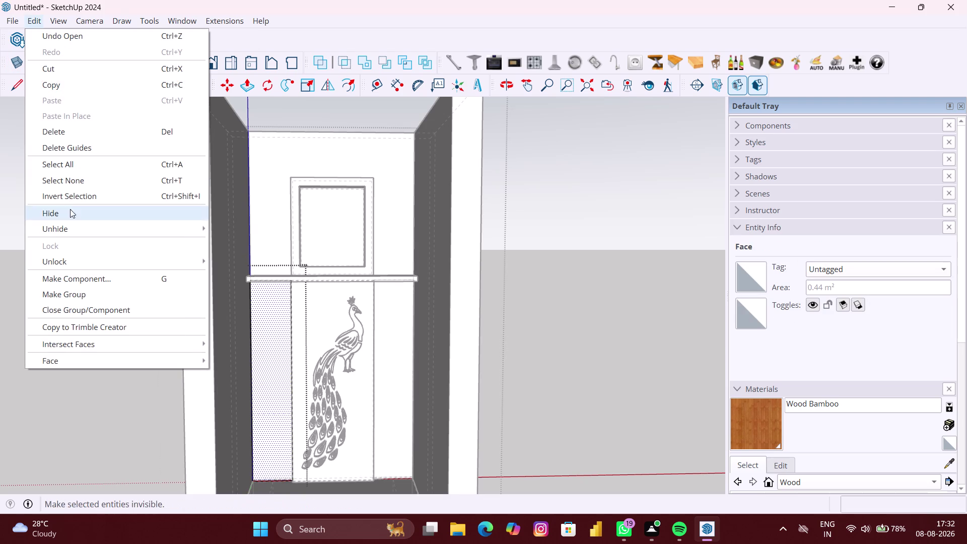
click(71, 233)
click(245, 264)
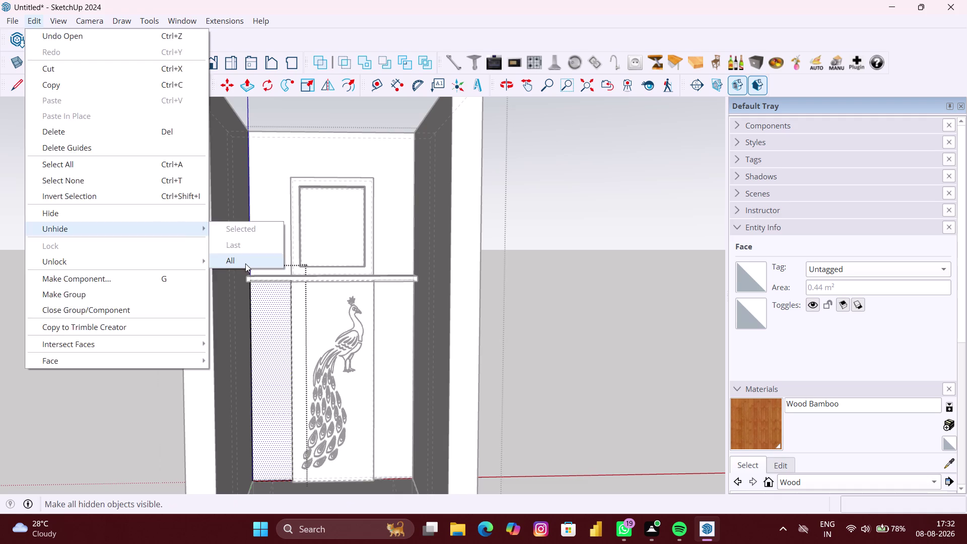
scroll(down, 3)
click(465, 346)
scroll(up, 3)
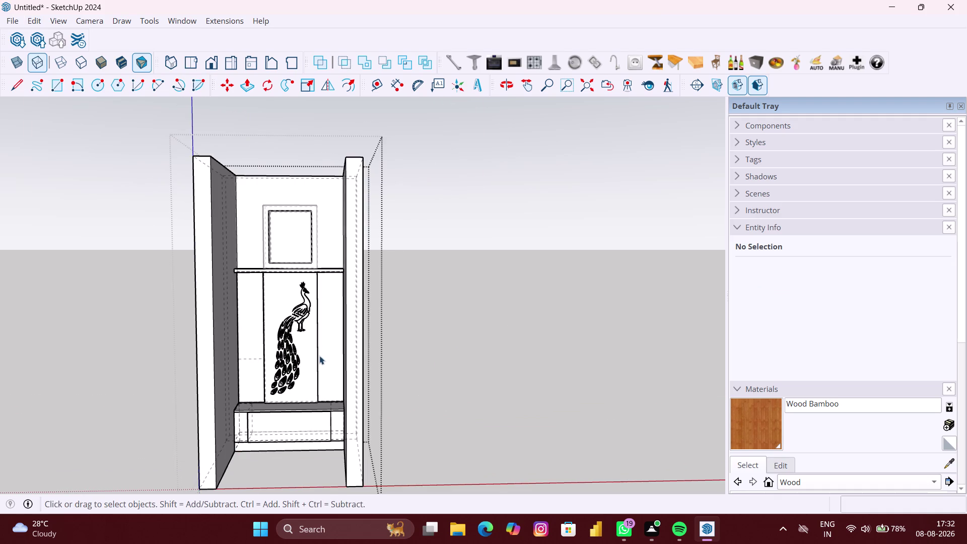
middle_drag(307, 360, 276, 408)
scroll(up, 3)
scroll(up, 3)
middle_drag(255, 333, 395, 340)
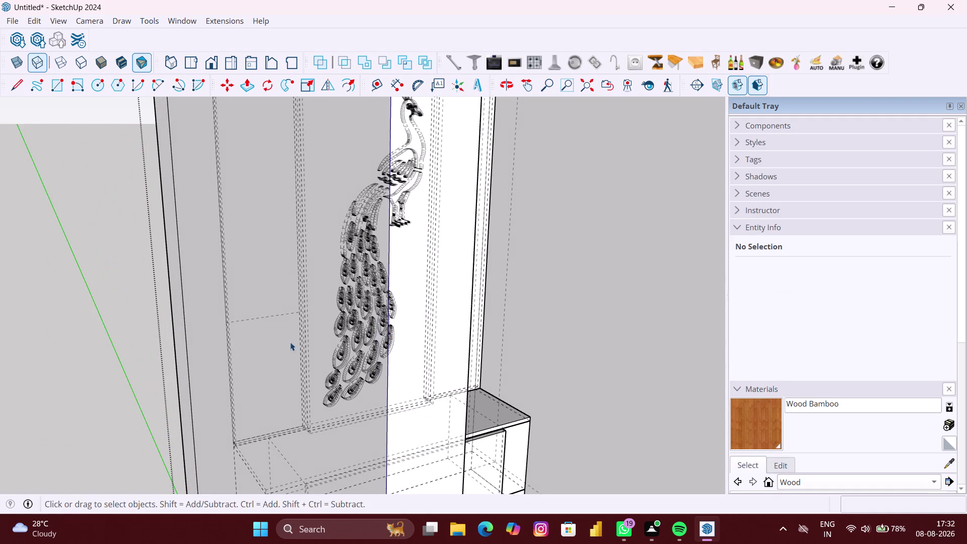
middle_drag(148, 340, 218, 343)
click(167, 327)
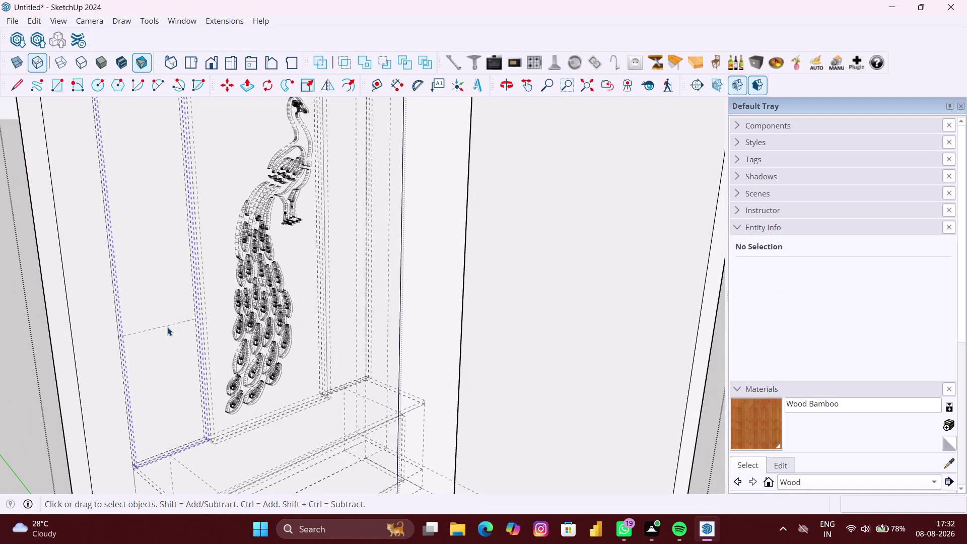
scroll(up, 3)
click(160, 325)
scroll(up, 3)
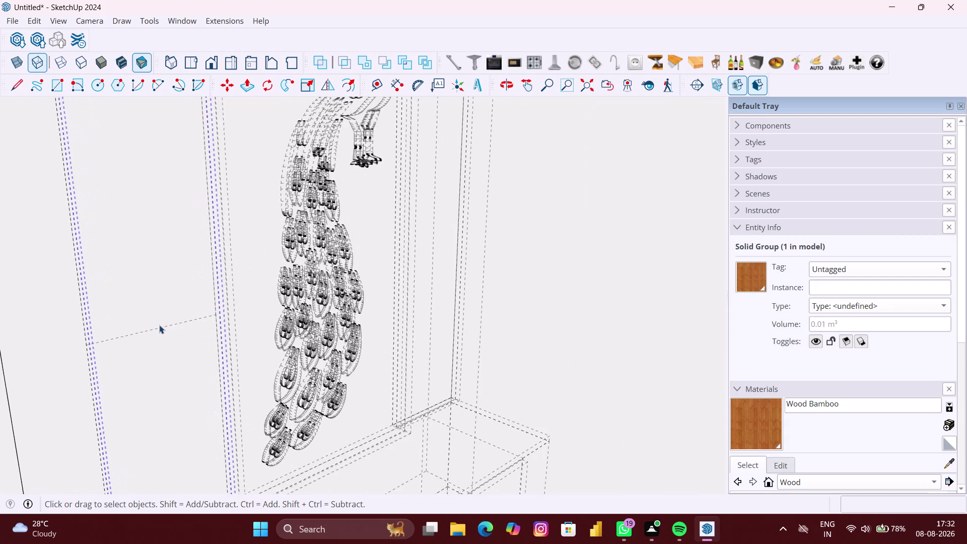
click(158, 328)
click(158, 329)
scroll(up, 3)
middle_drag(156, 329, 169, 334)
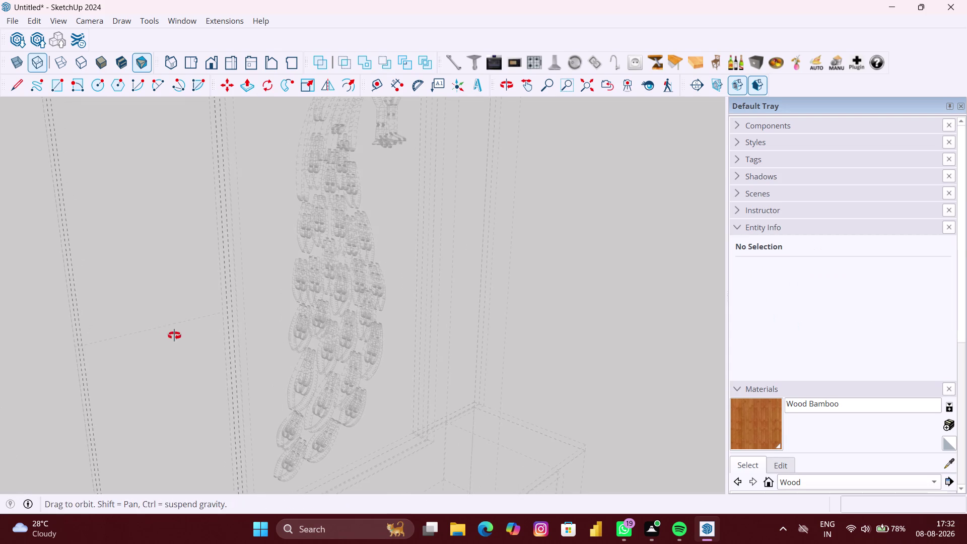
middle_drag(168, 334, 174, 336)
click(154, 332)
click(19, 55)
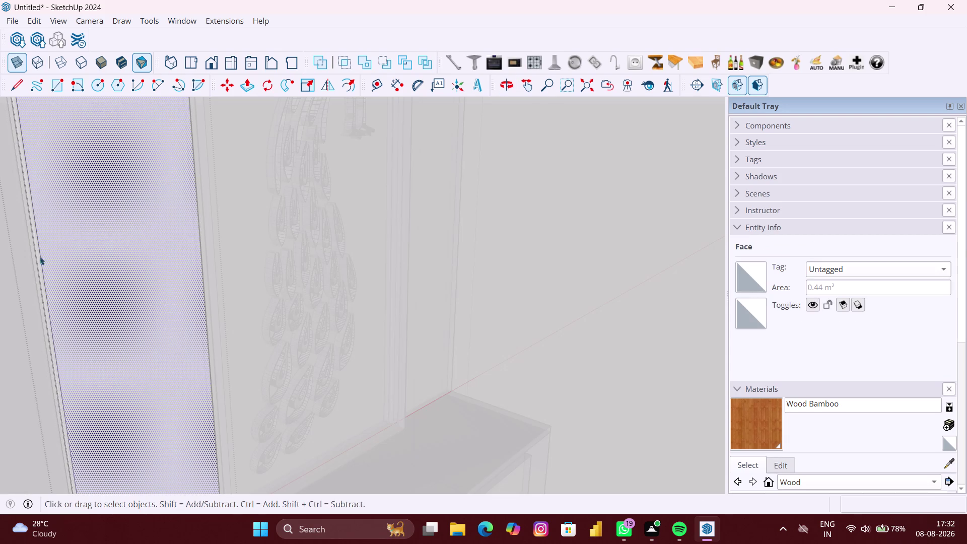
scroll(down, 3)
middle_drag(87, 343, 71, 344)
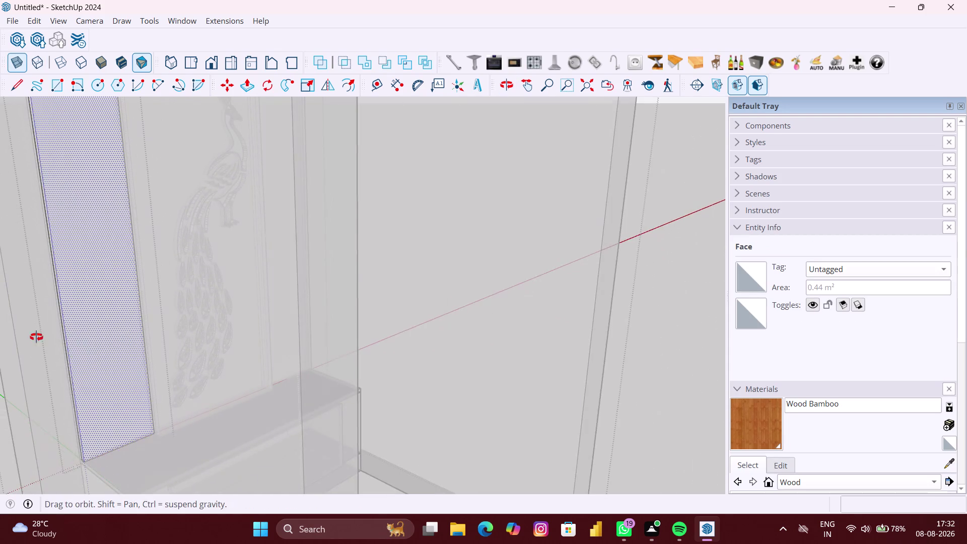
middle_drag(72, 344, 0, 329)
scroll(down, 3)
middle_drag(276, 337, 163, 325)
scroll(up, 3)
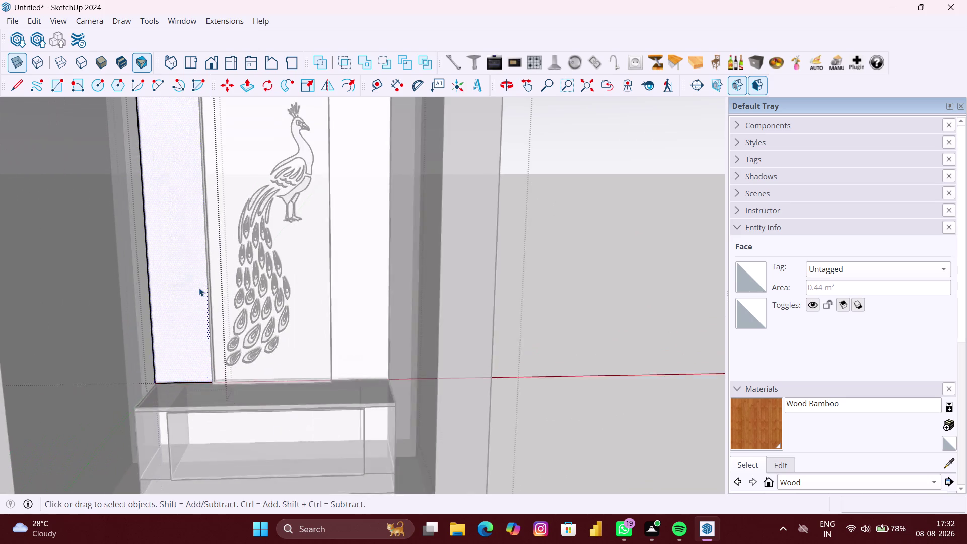
scroll(up, 3)
scroll(down, 3)
scroll(down, 3)
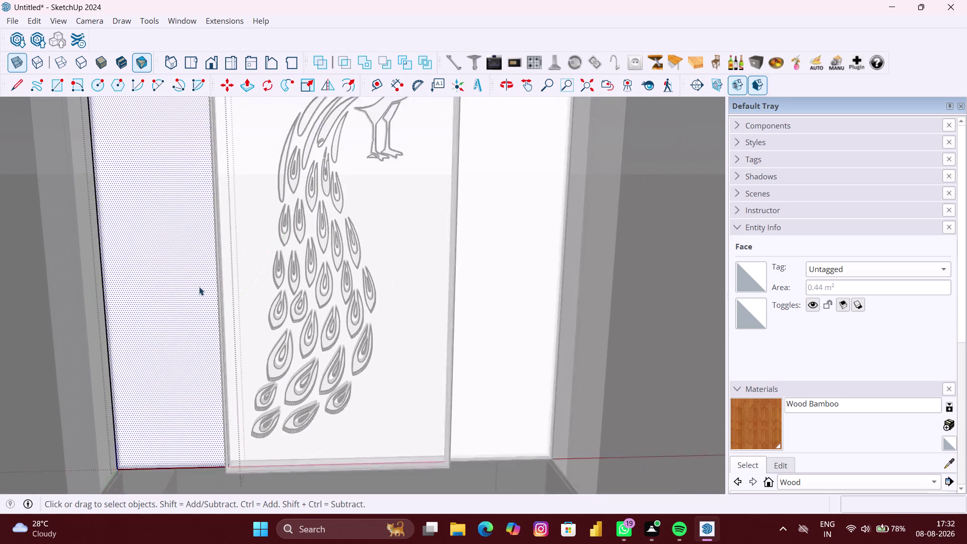
scroll(down, 3)
Turn off X-ray so the faces are no longer see-through.
click(9, 63)
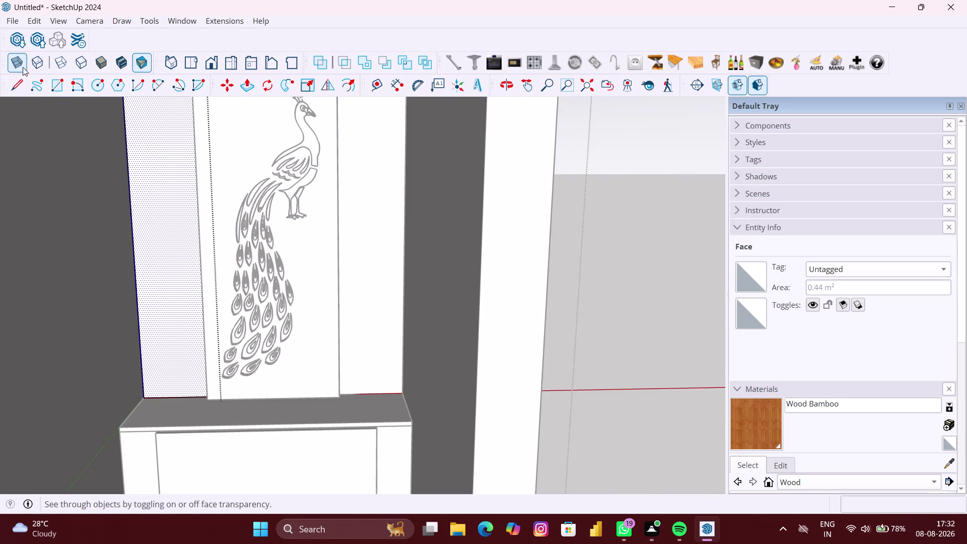
click(176, 213)
scroll(down, 3)
click(451, 326)
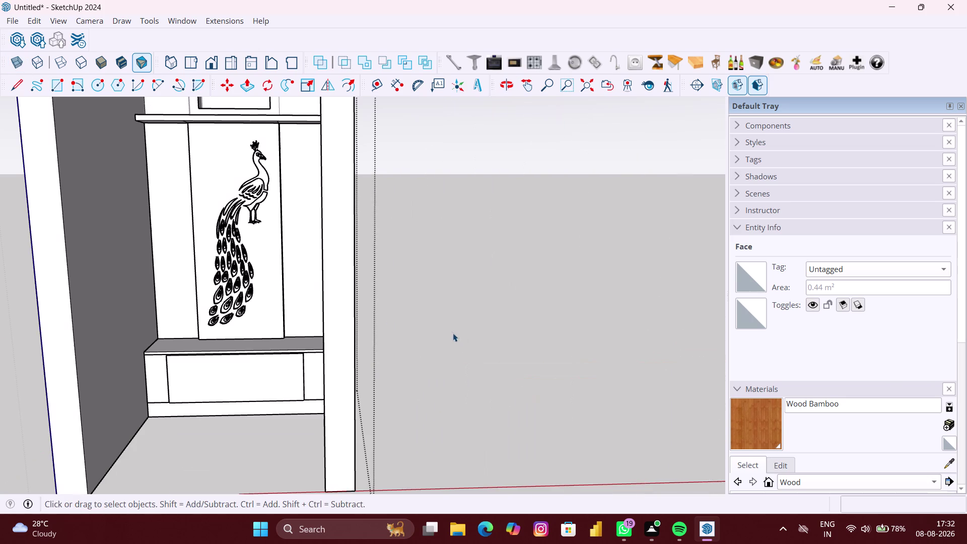
scroll(down, 3)
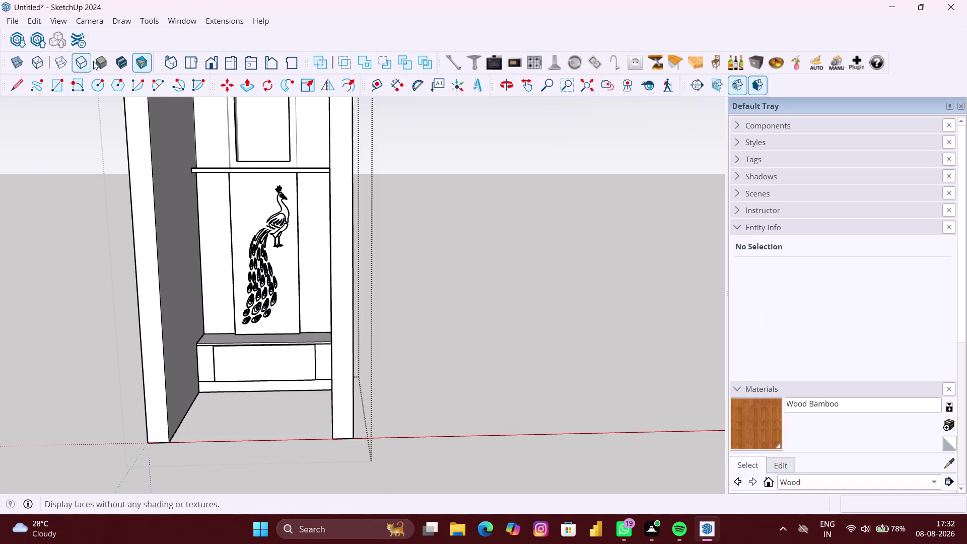
Apply Shaded With Textures, select the left wood panel, and close in on the peacock panel.
click(122, 61)
scroll(down, 3)
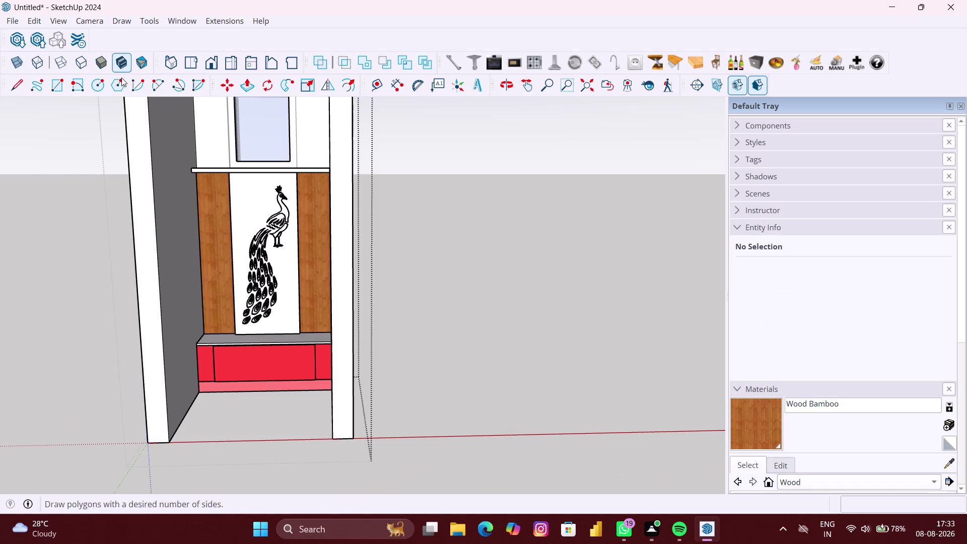
scroll(up, 3)
click(251, 257)
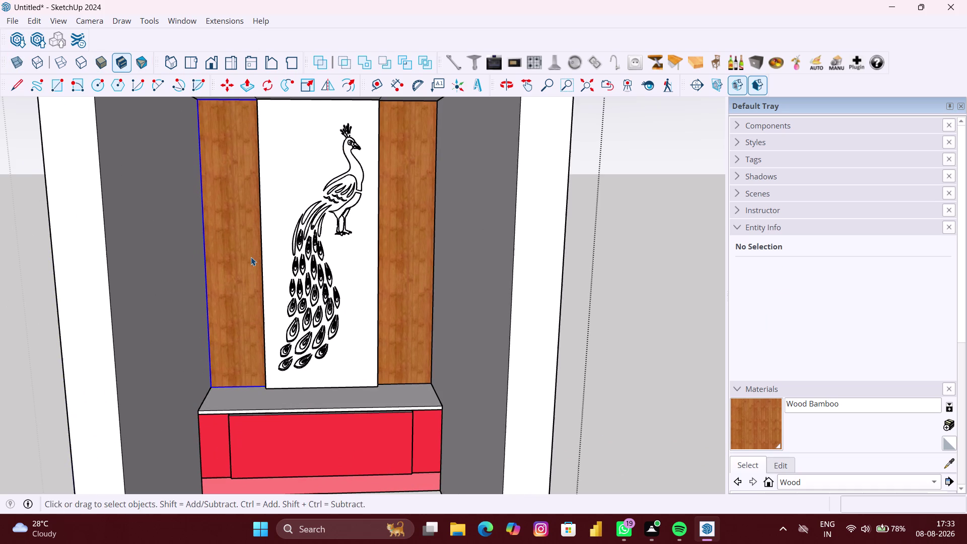
scroll(up, 3)
middle_drag(250, 258, 193, 268)
scroll(up, 3)
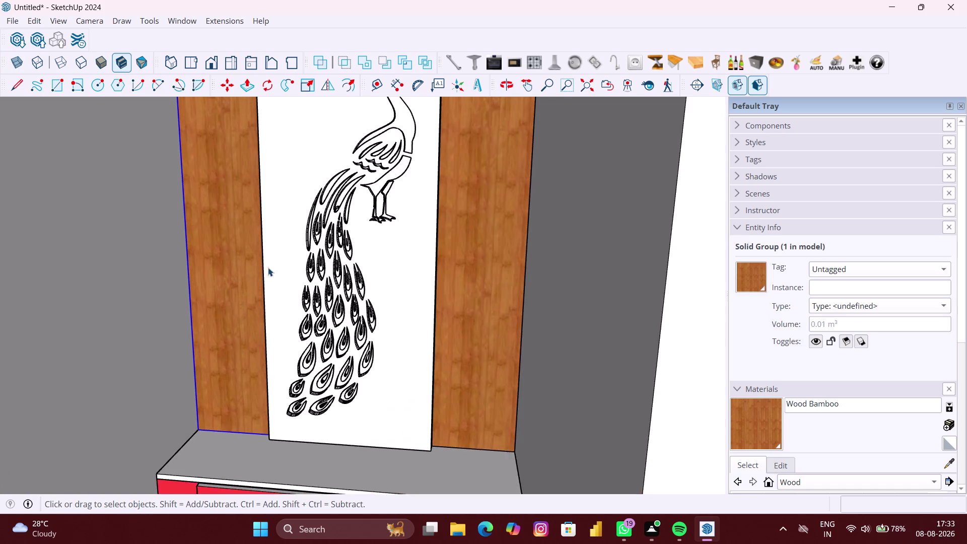
scroll(up, 3)
middle_drag(272, 267, 246, 284)
scroll(up, 3)
middle_drag(255, 274, 276, 270)
scroll(down, 3)
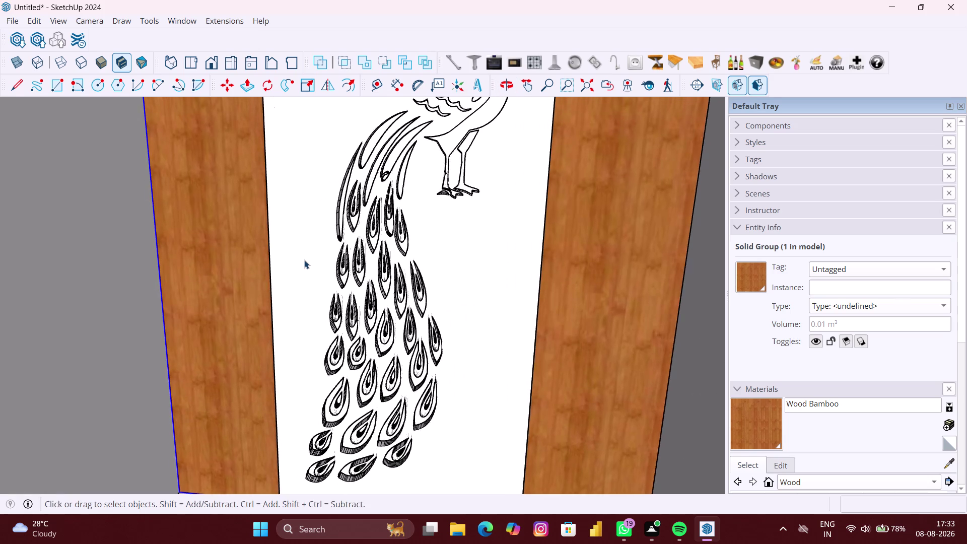
scroll(down, 3)
drag(391, 260, 348, 262)
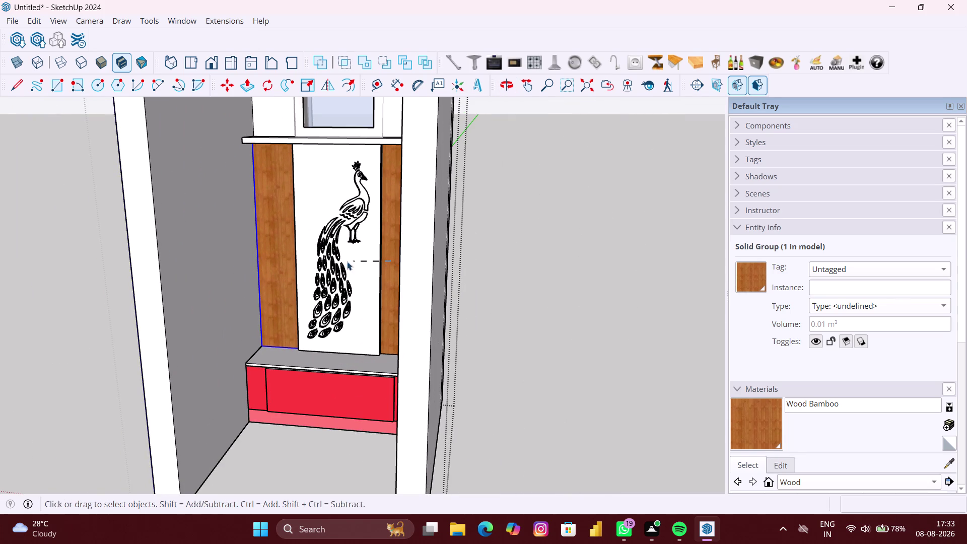
drag(348, 262, 280, 238)
middle_drag(315, 260, 325, 262)
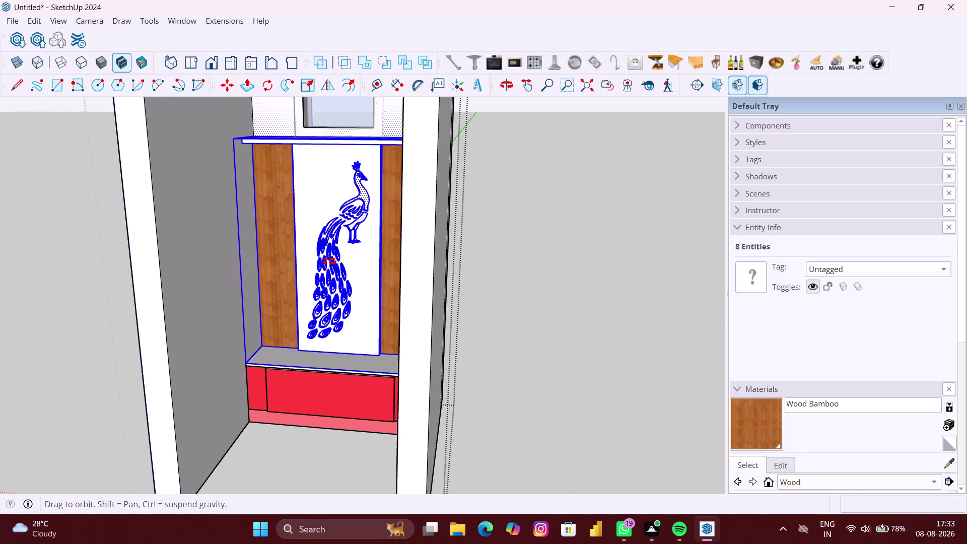
middle_drag(325, 262, 345, 261)
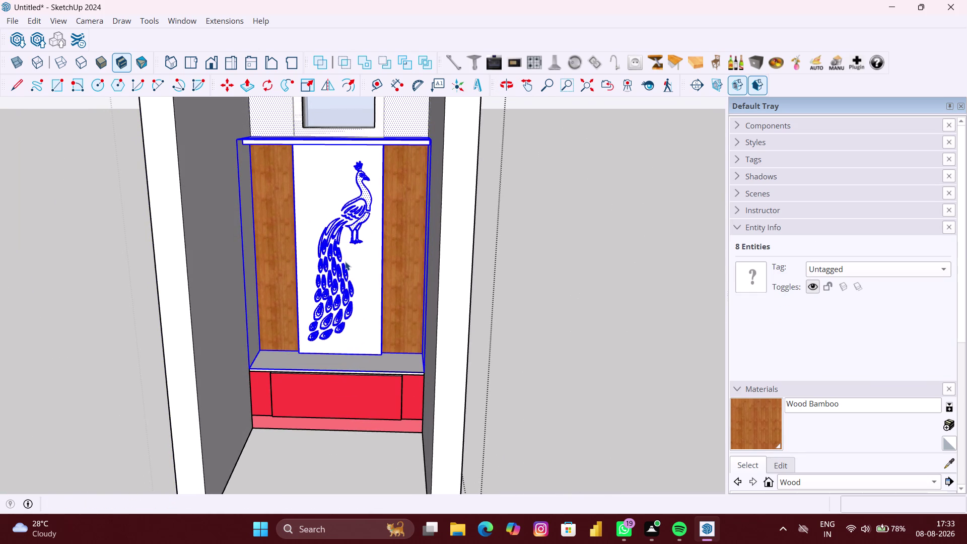
right_click(345, 261)
click(365, 299)
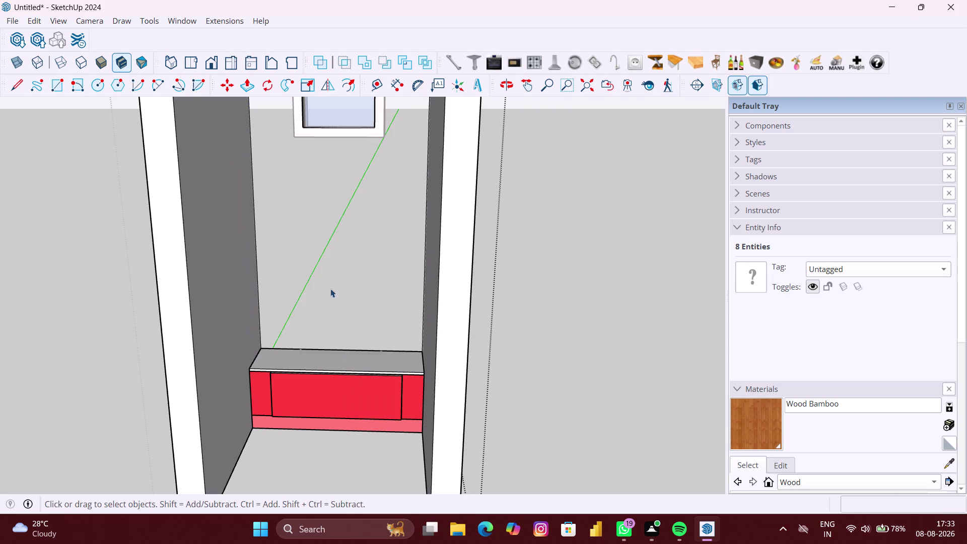
scroll(down, 3)
middle_drag(301, 284, 108, 299)
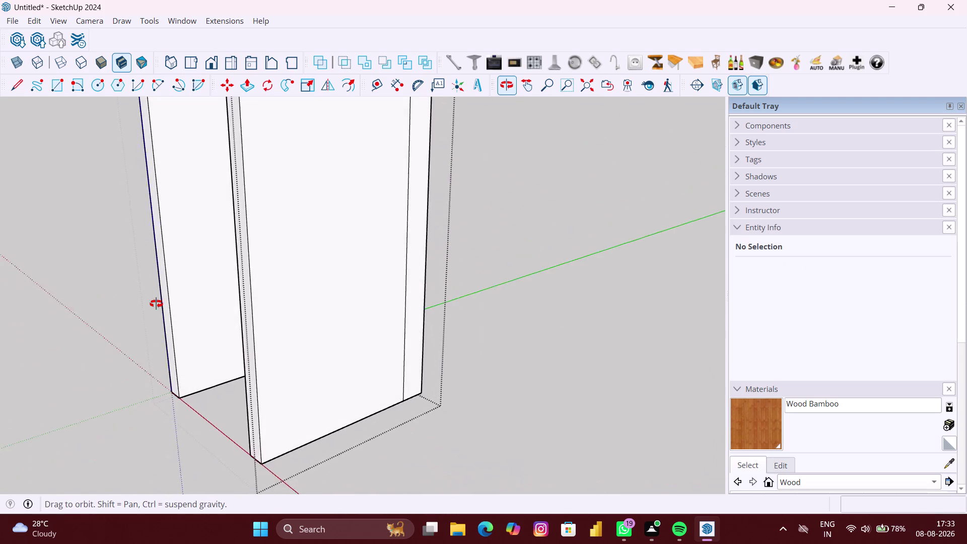
middle_drag(107, 299, 276, 317)
scroll(up, 3)
middle_drag(275, 305, 271, 305)
scroll(up, 3)
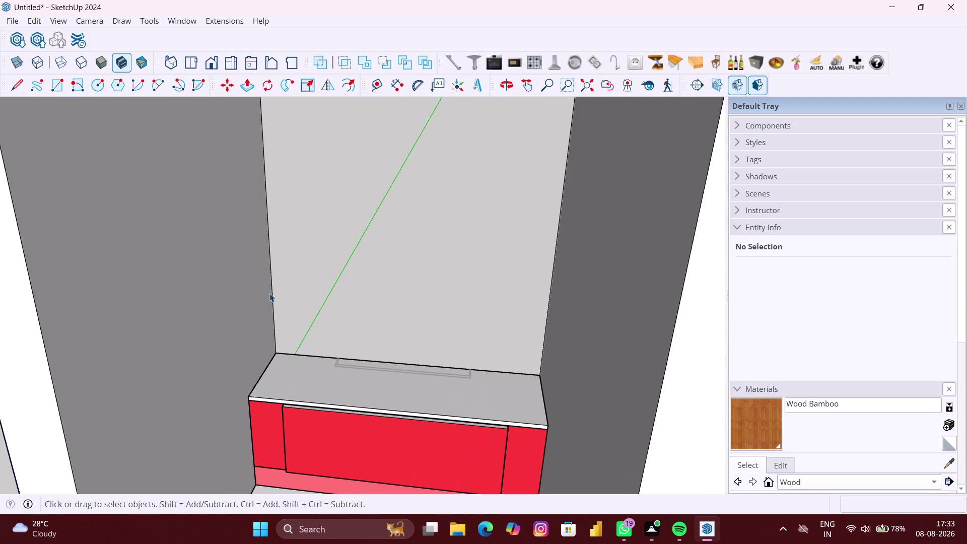
click(273, 293)
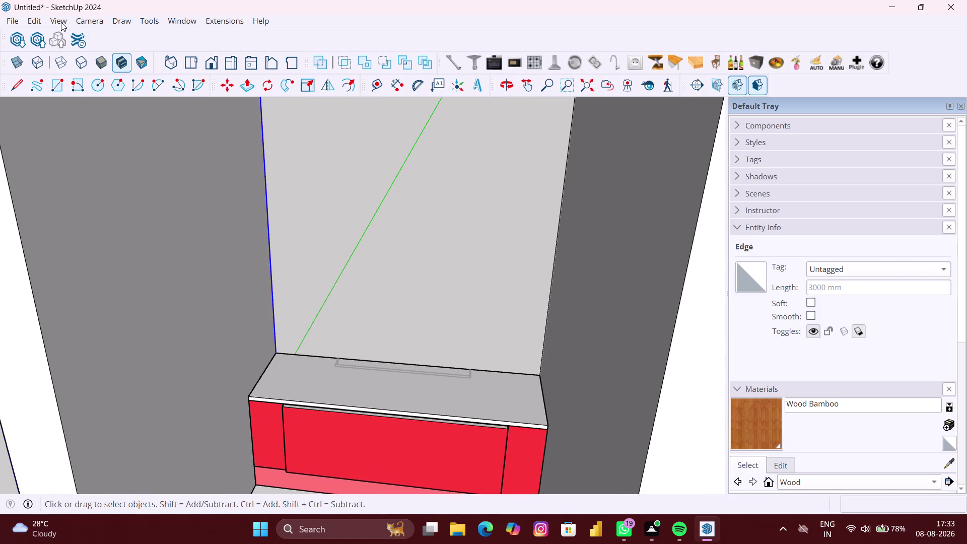
click(41, 22)
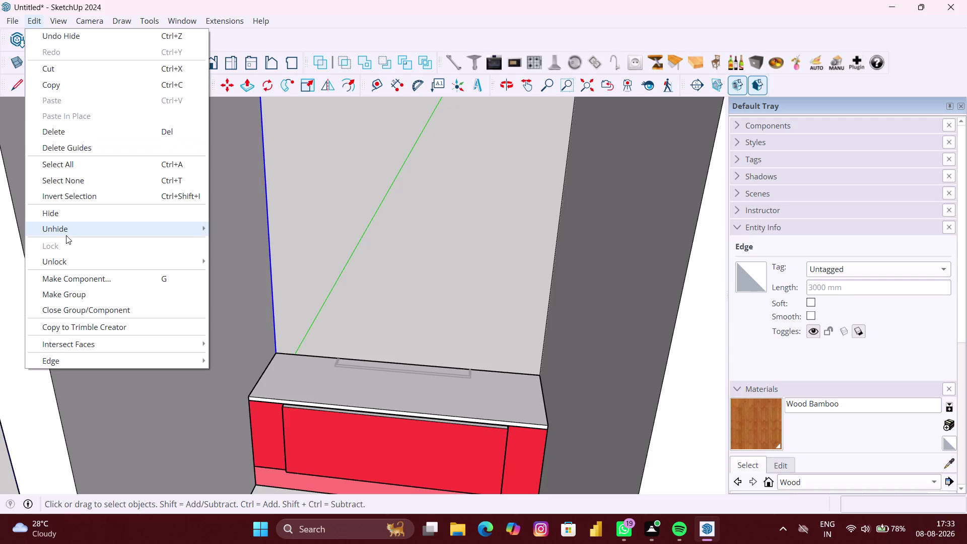
click(239, 257)
scroll(down, 3)
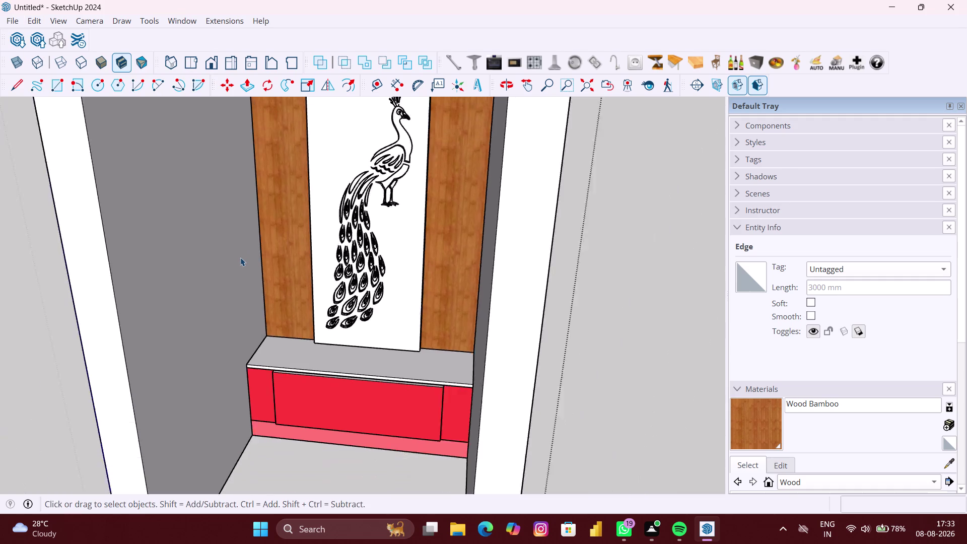
scroll(down, 3)
click(383, 266)
Zoom toward the counter and select all of the left wood panel's geometry.
scroll(up, 3)
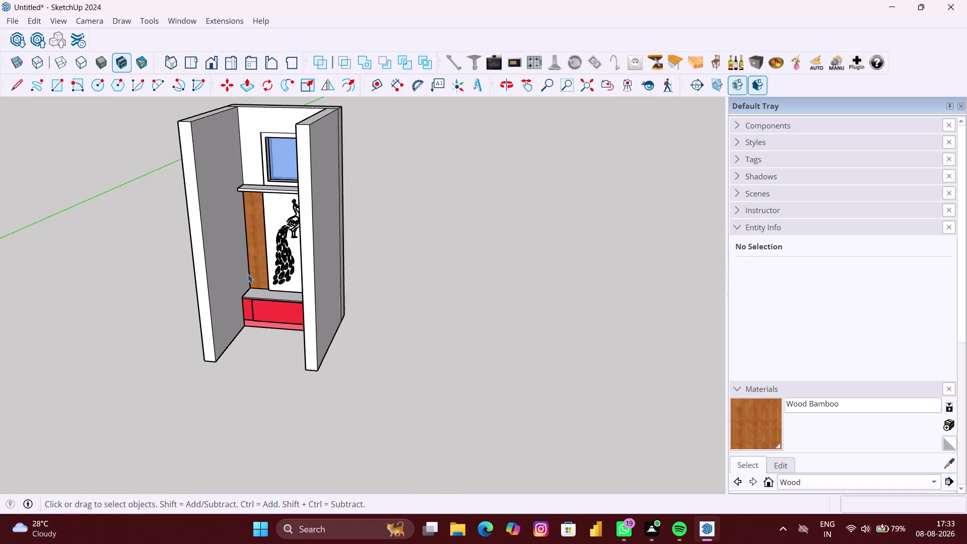
scroll(up, 3)
middle_drag(249, 268, 283, 268)
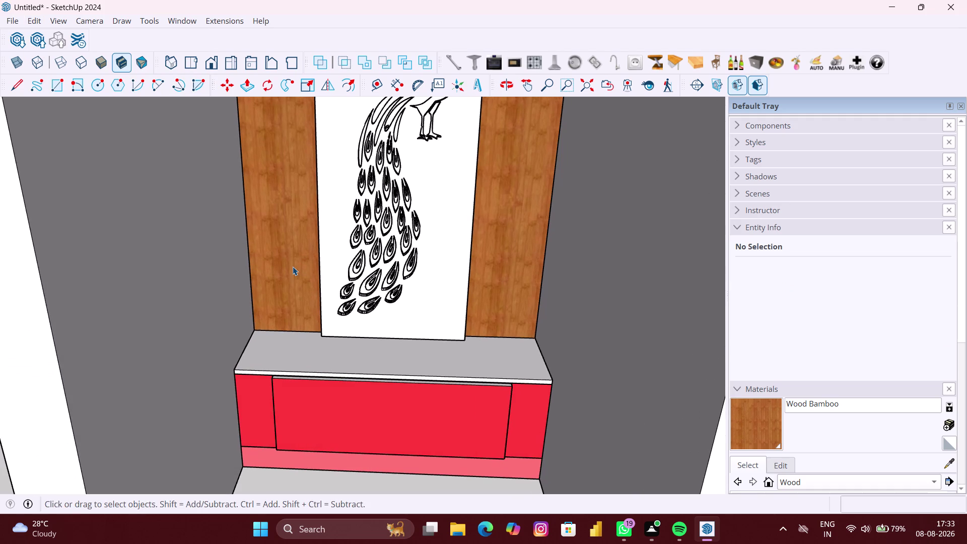
double_click(293, 266)
click(293, 266)
double_click(292, 267)
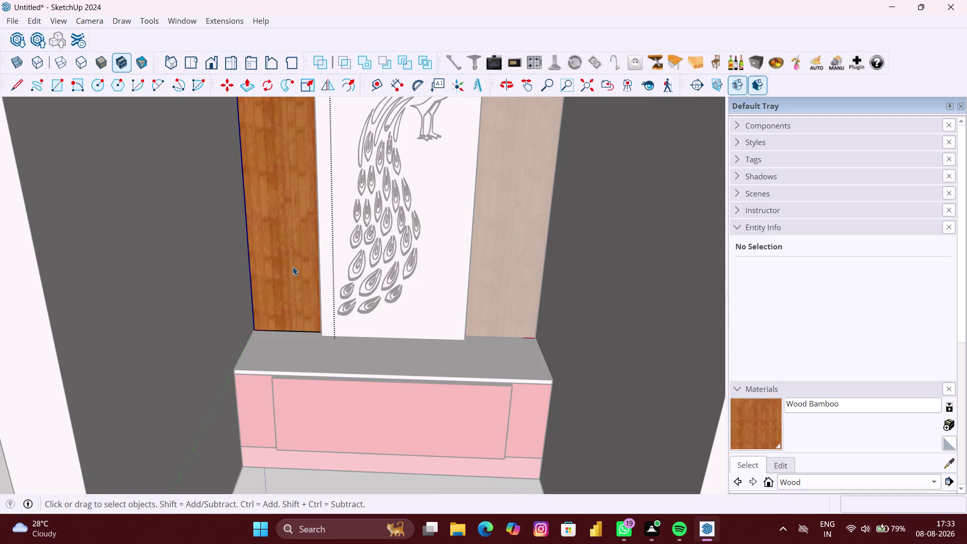
right_click(293, 266)
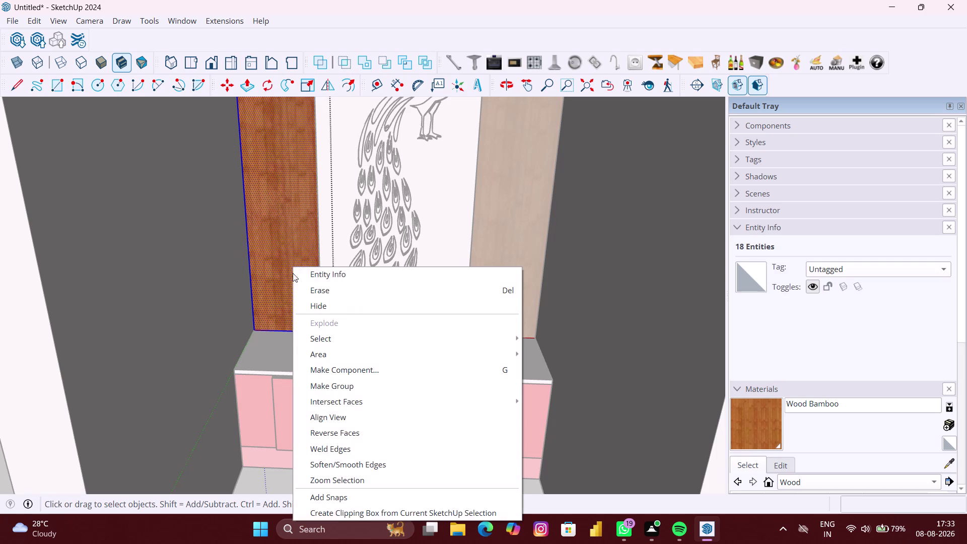
click(315, 306)
Move closer to the left wood panel and select its face and edges.
scroll(up, 3)
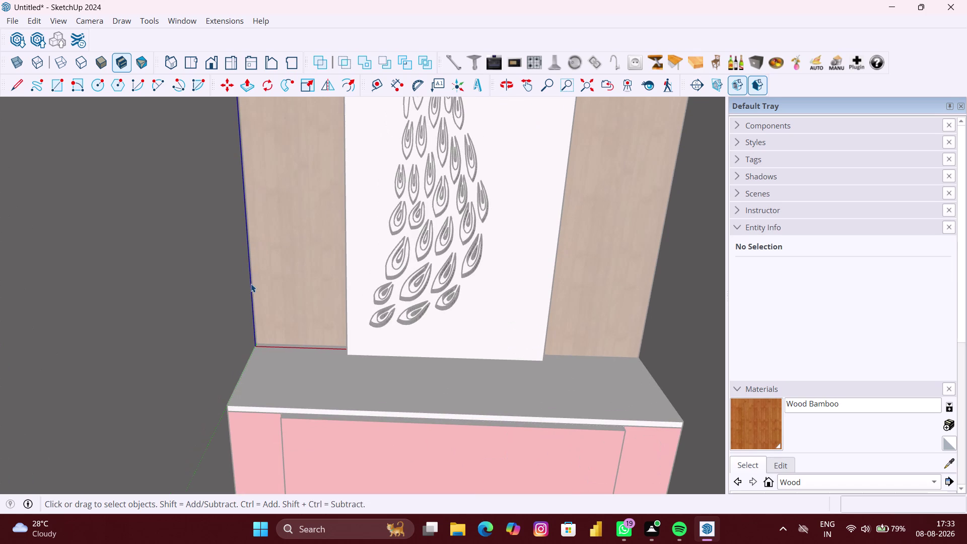
click(250, 284)
scroll(up, 3)
middle_drag(245, 286, 165, 295)
scroll(up, 3)
scroll(up, 3)
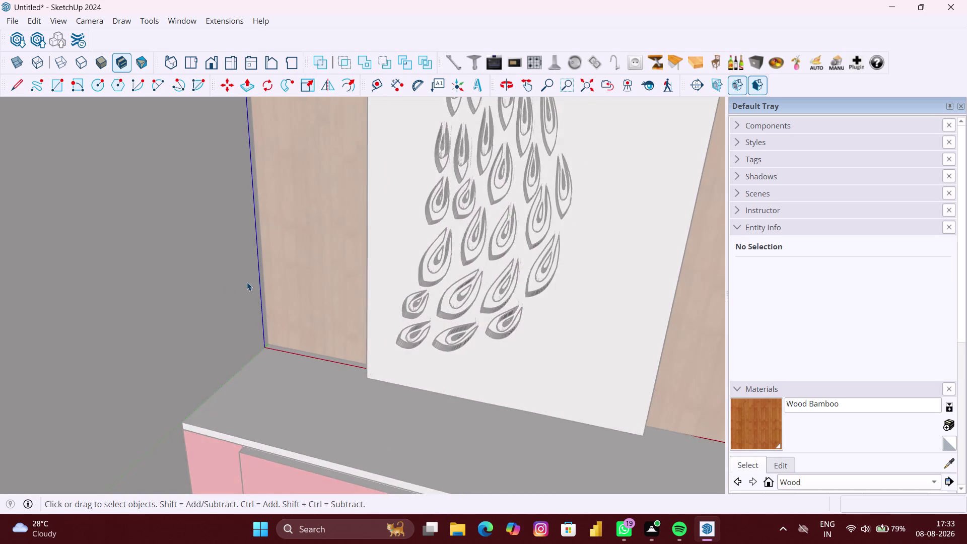
scroll(up, 3)
click(277, 280)
double_click(271, 284)
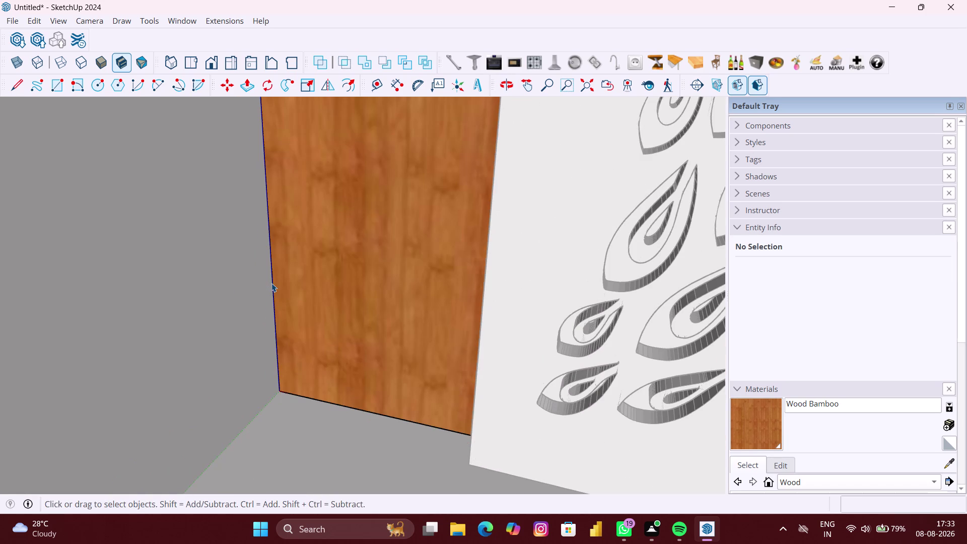
scroll(up, 3)
middle_drag(274, 283, 342, 294)
scroll(down, 3)
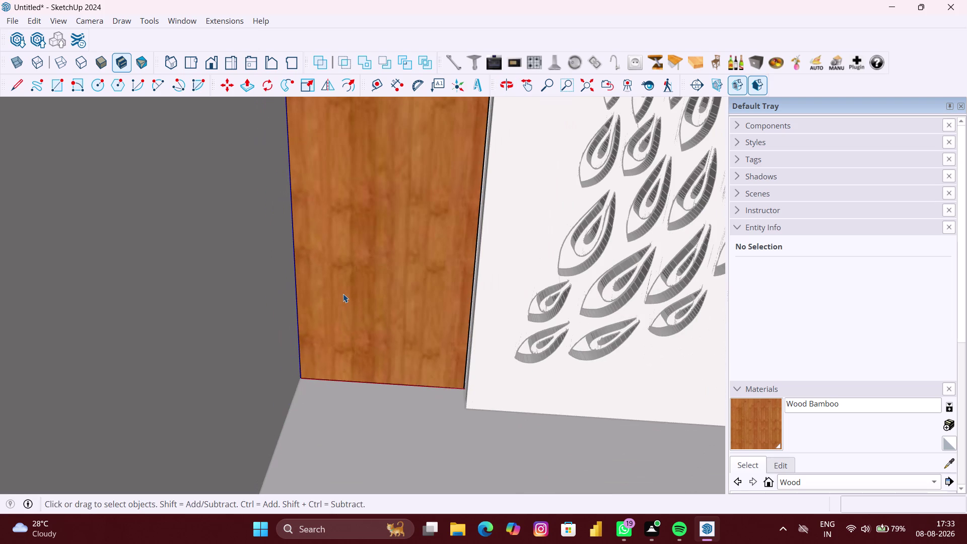
double_click(343, 294)
right_click(343, 292)
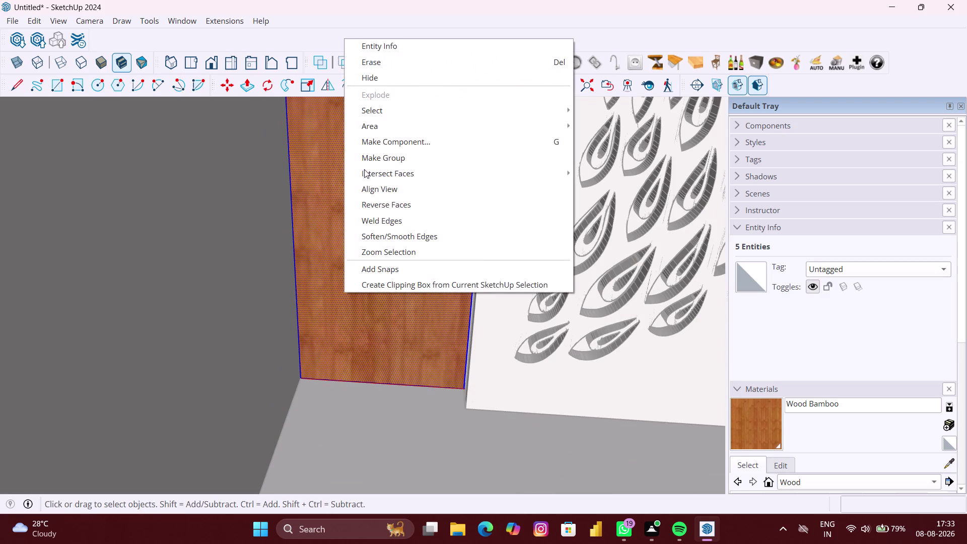
click(381, 78)
View the thin bamboo panel edge-on and select its wood-textured faces.
scroll(up, 3)
middle_drag(319, 237, 269, 245)
scroll(up, 3)
scroll(up, 3)
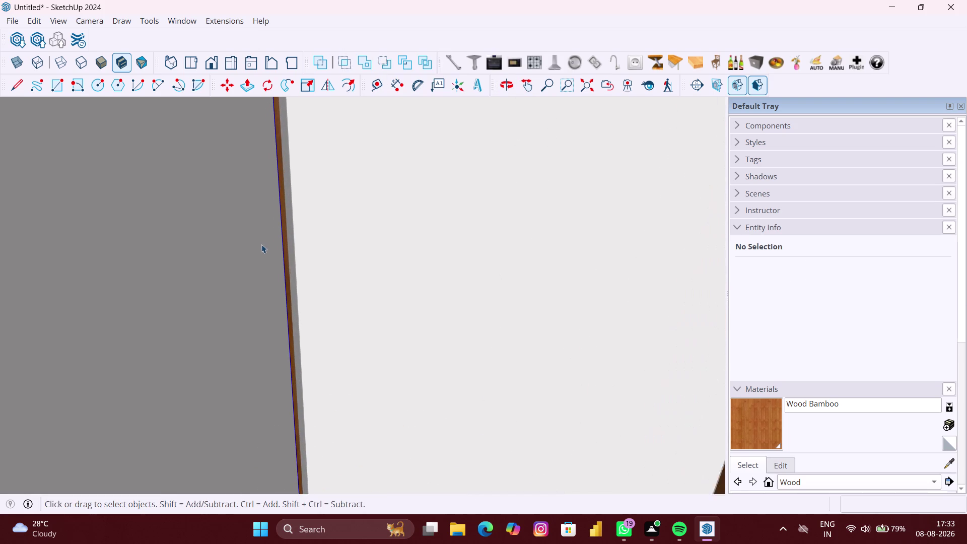
scroll(up, 3)
scroll(up, 3)
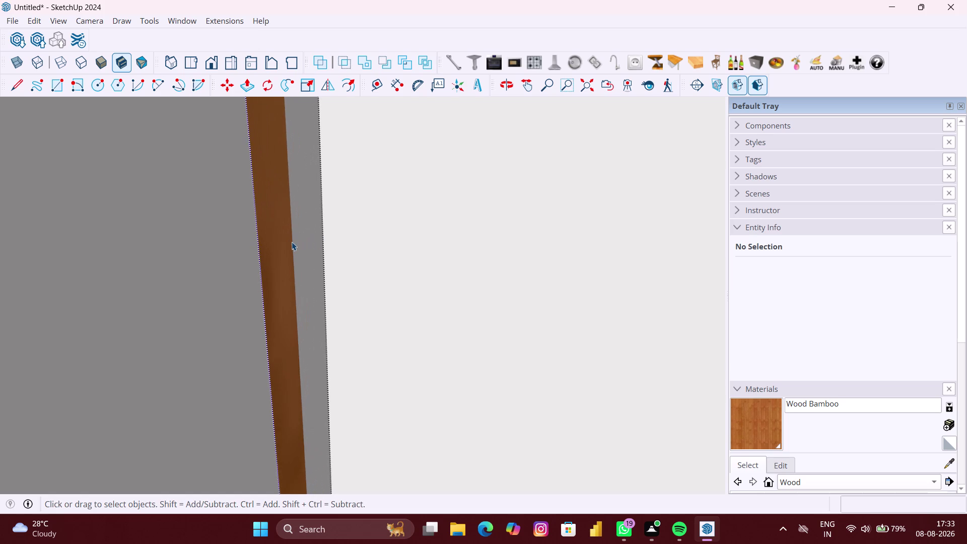
scroll(up, 3)
double_click(295, 242)
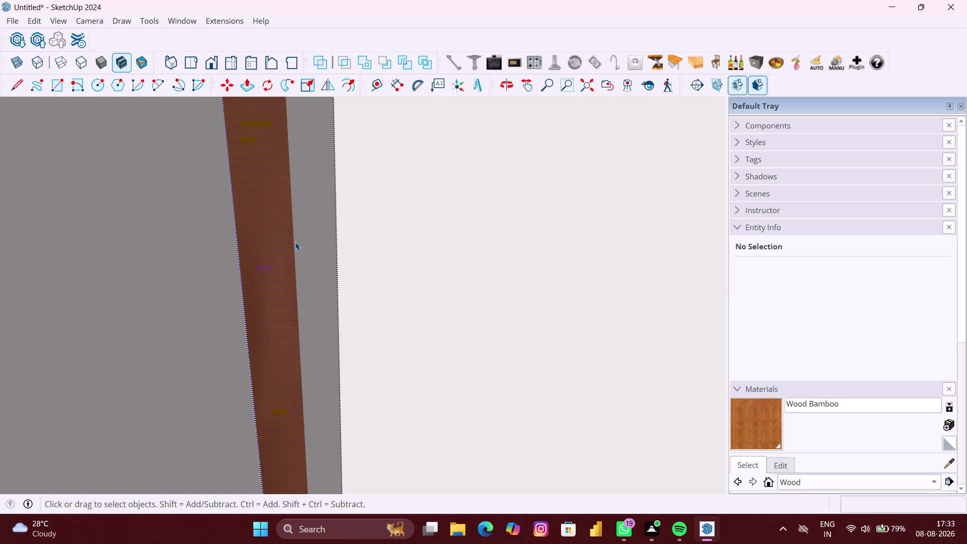
double_click(295, 242)
scroll(up, 3)
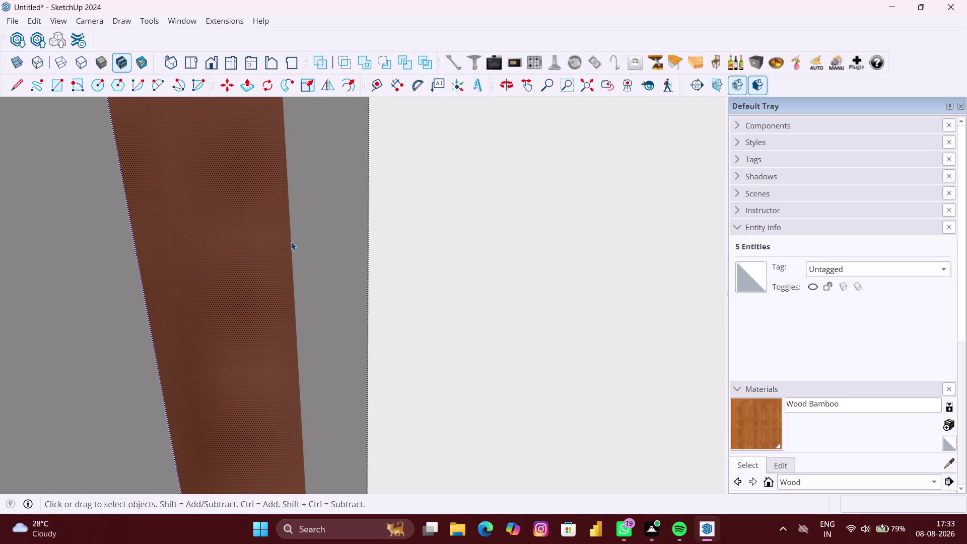
double_click(291, 242)
right_click(291, 242)
click(290, 242)
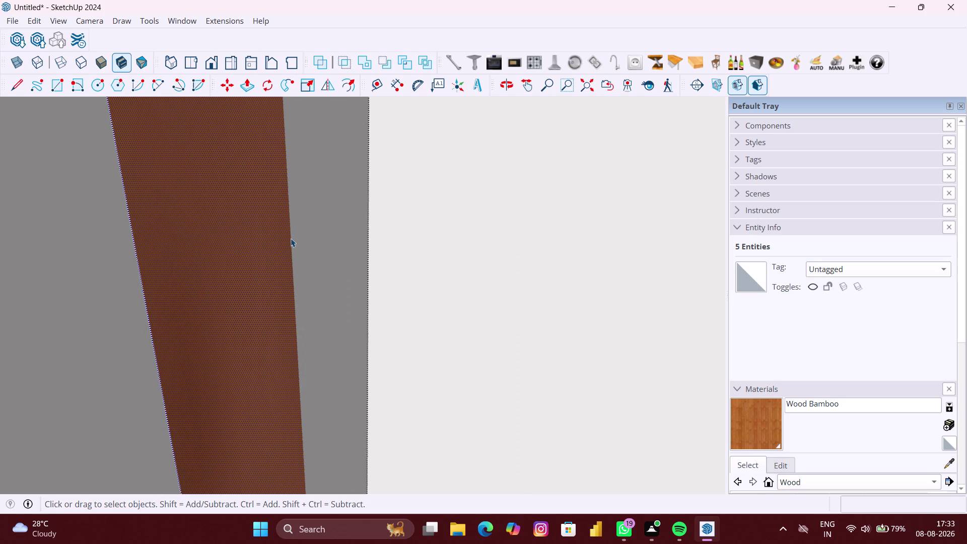
right_click(290, 239)
click(303, 283)
Zoom and orbit back out until the whole pooja unit is in view.
scroll(down, 3)
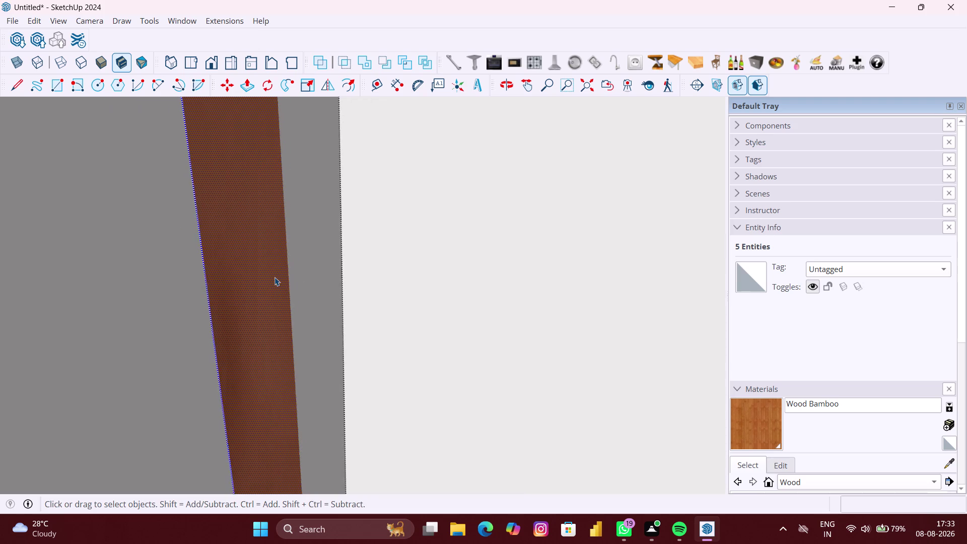
scroll(down, 3)
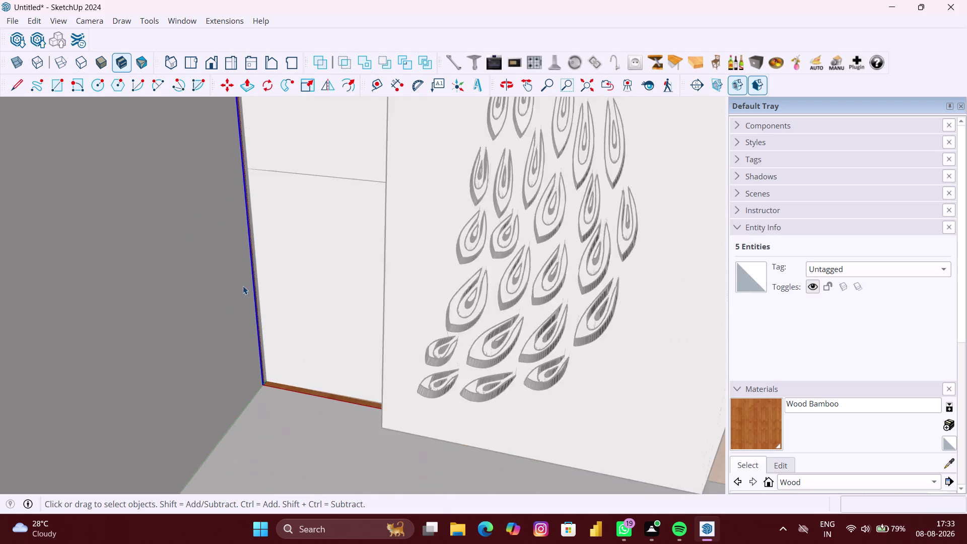
scroll(down, 3)
middle_drag(246, 285, 268, 278)
scroll(down, 3)
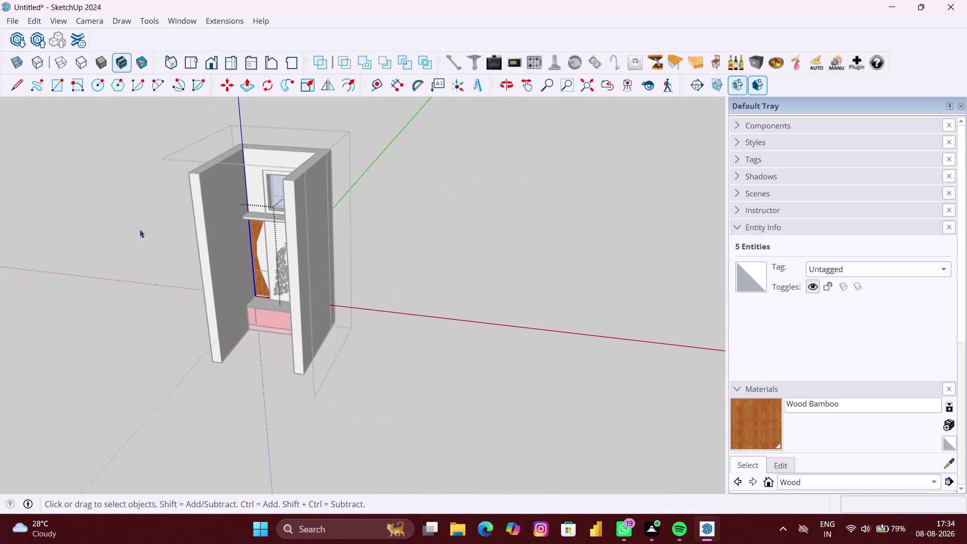
Undo the recent selections and zoom the view out with the Zoom tool.
key(ctrl+z)
key(ctrl+z)
key(ctrl+z)
key(ctrl+z)
text(ZZ)
key(ctrl+z)
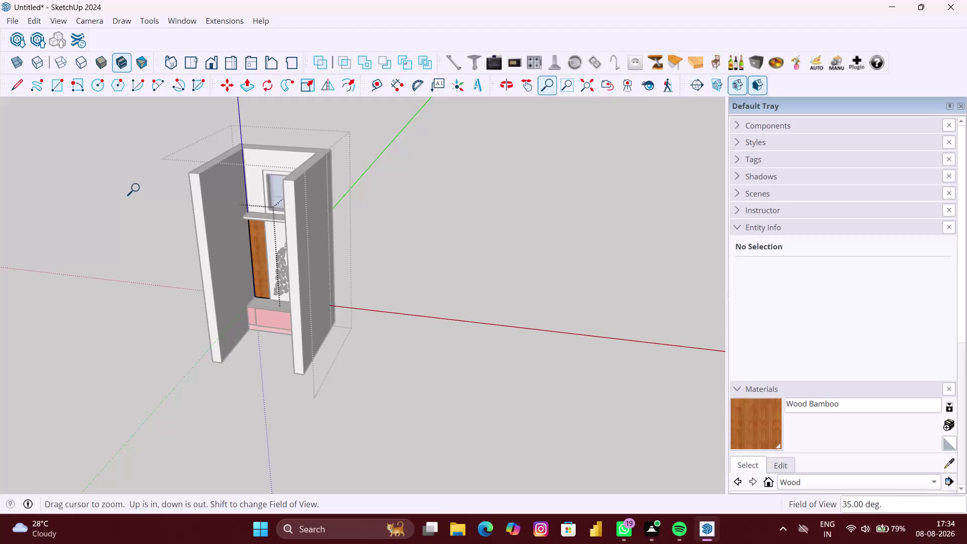
text(ZZ)
scroll(down, 3)
scroll(down, 3)
Orbit around the unit and return to the Select tool.
middle_drag(352, 240, 372, 240)
click(368, 236)
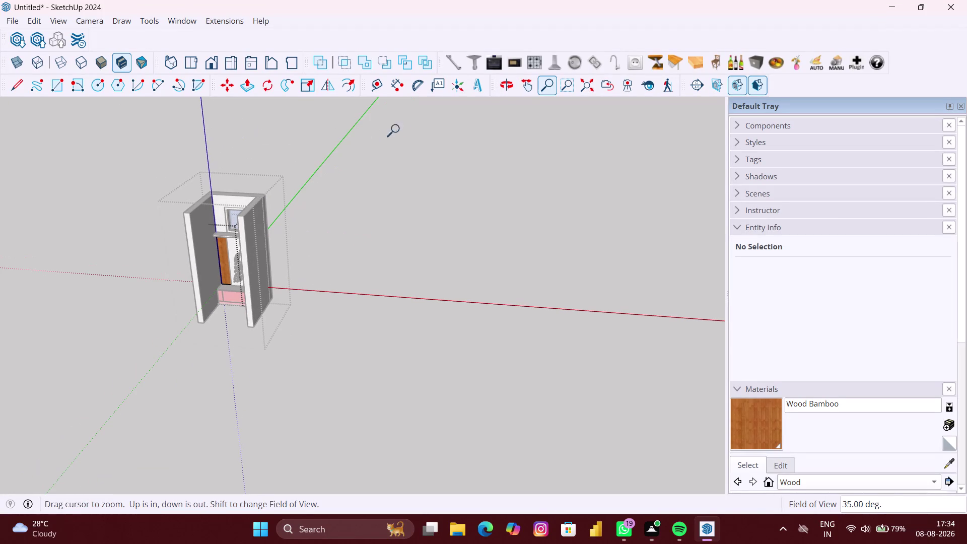
key(space)
drag(423, 245, 424, 256)
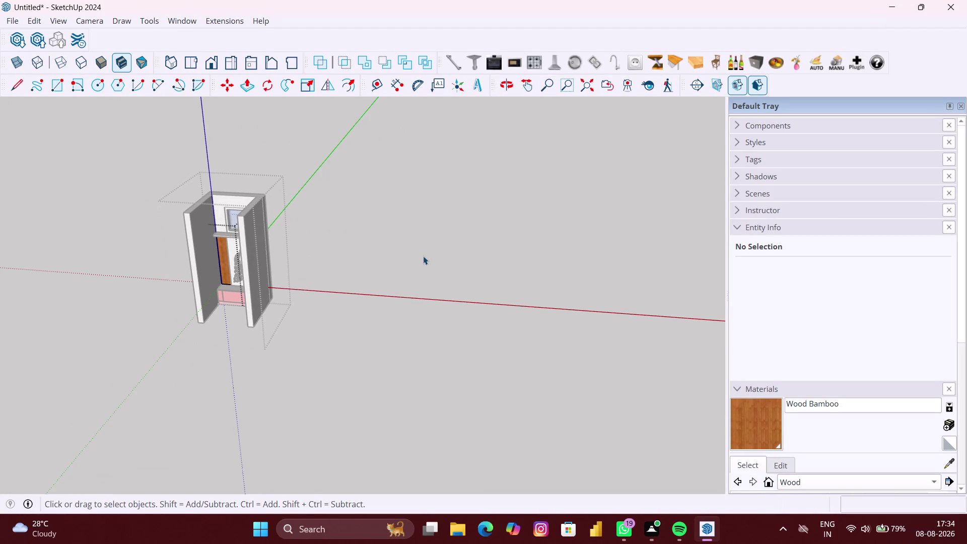
key(space)
key(space)
click(377, 285)
Orbit and pan to a straight-on close view of the peacock panel and counter.
middle_drag(380, 285, 427, 253)
scroll(up, 3)
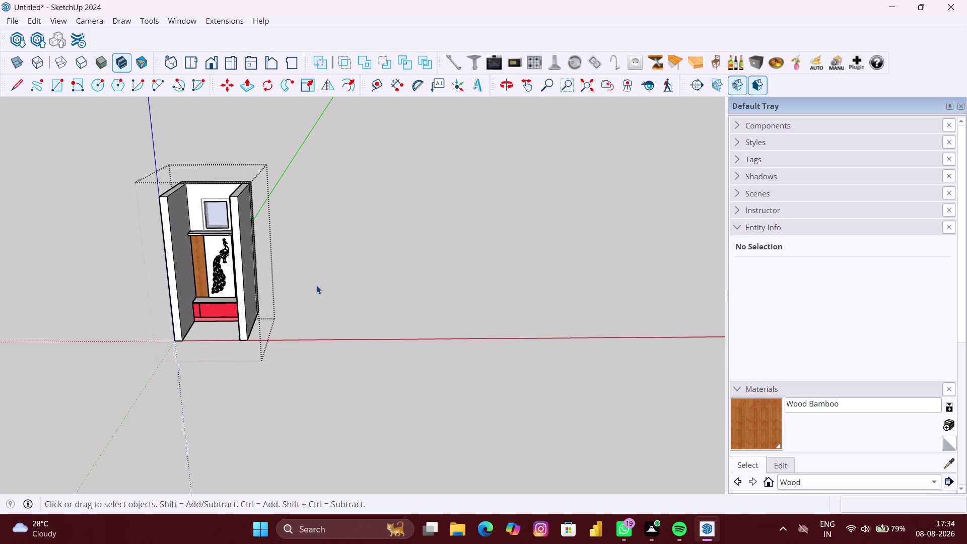
middle_drag(310, 286, 357, 281)
scroll(up, 3)
middle_drag(207, 308, 185, 340)
scroll(up, 3)
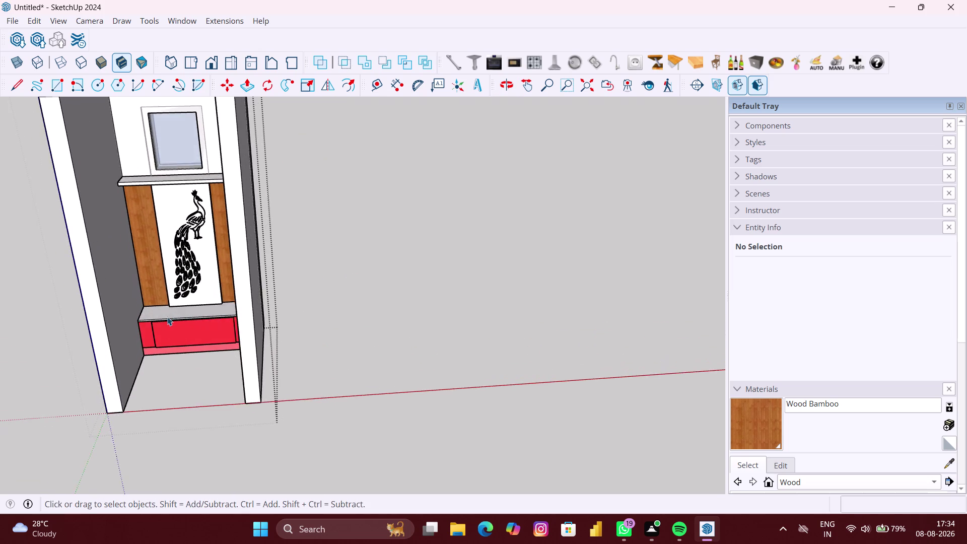
scroll(up, 3)
middle_drag(166, 309, 181, 302)
scroll(up, 3)
scroll(down, 3)
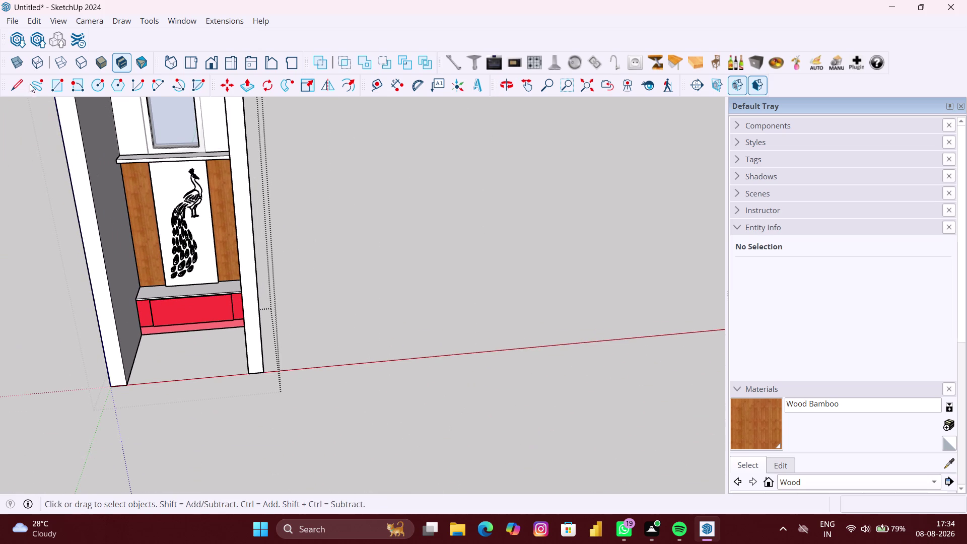
click(33, 23)
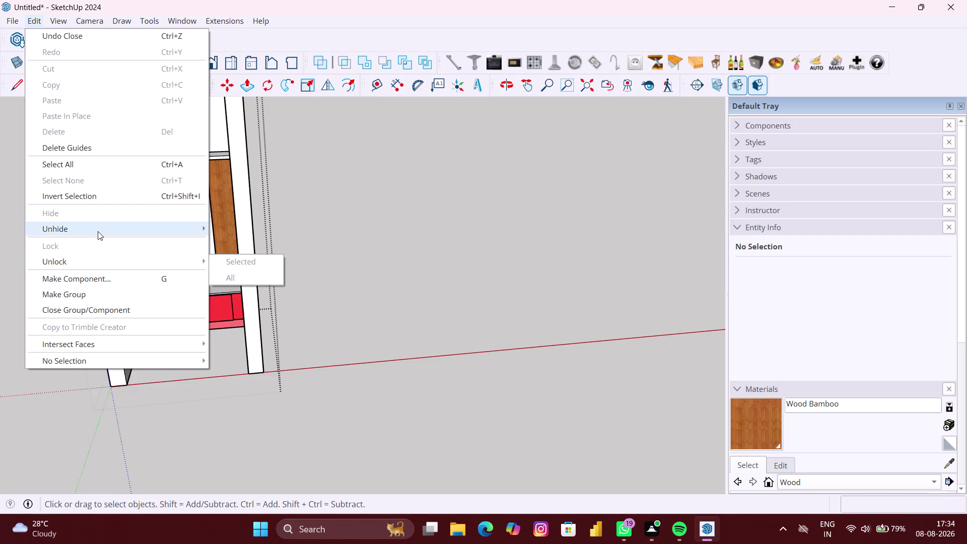
Look through the Edit menu's Unhide options, then display untextured, unshaded faces.
click(259, 260)
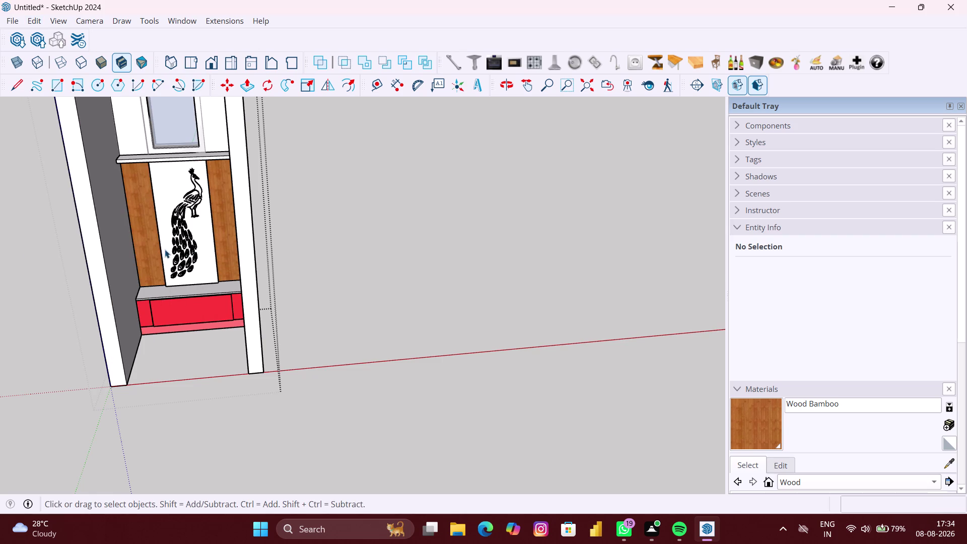
click(18, 19)
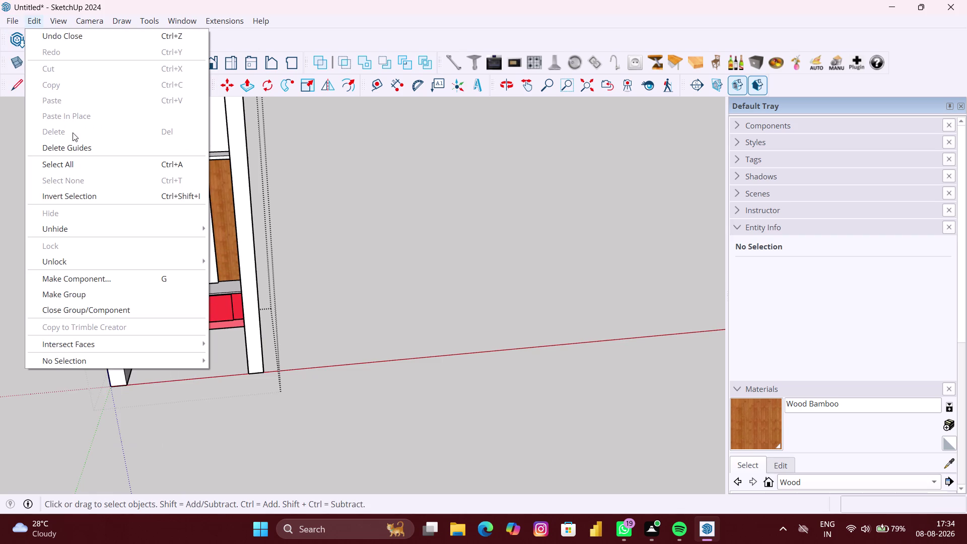
click(97, 146)
click(37, 24)
click(256, 262)
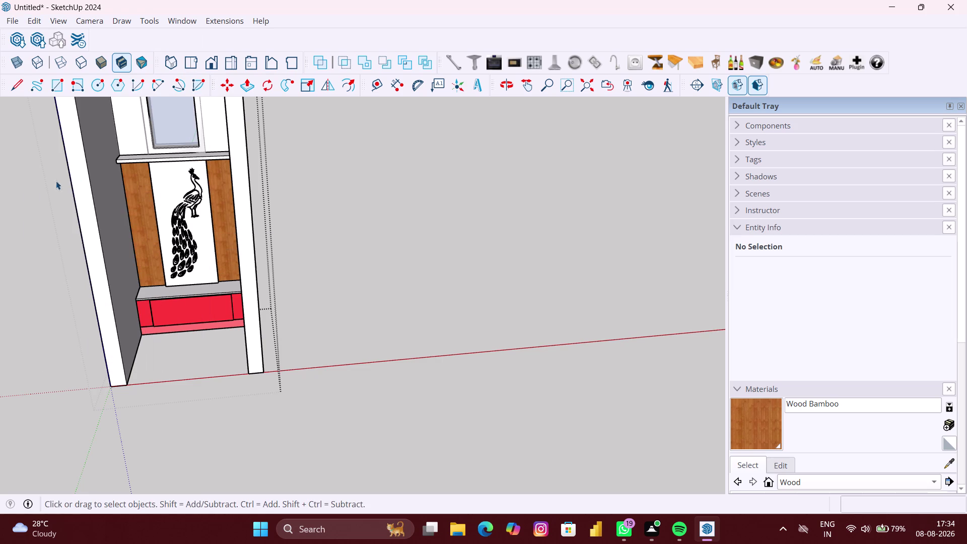
click(77, 65)
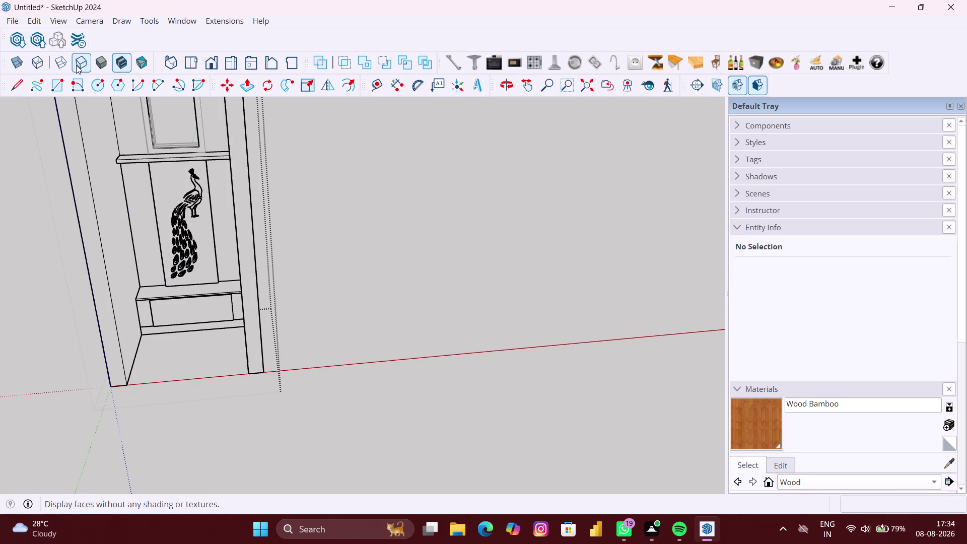
Switch to wireframe and try other face styles while viewing the unit from below.
click(65, 66)
middle_drag(123, 167, 215, 165)
scroll(up, 3)
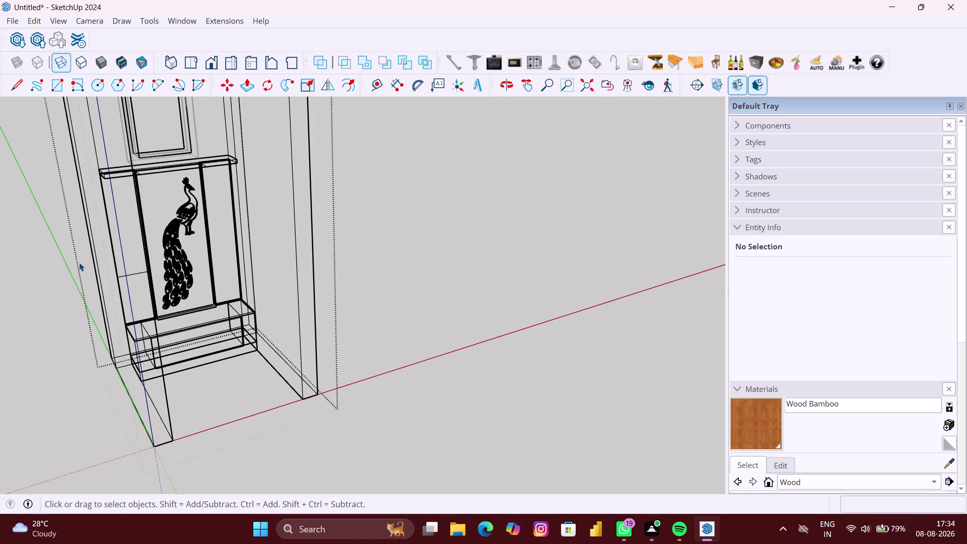
click(78, 263)
double_click(75, 266)
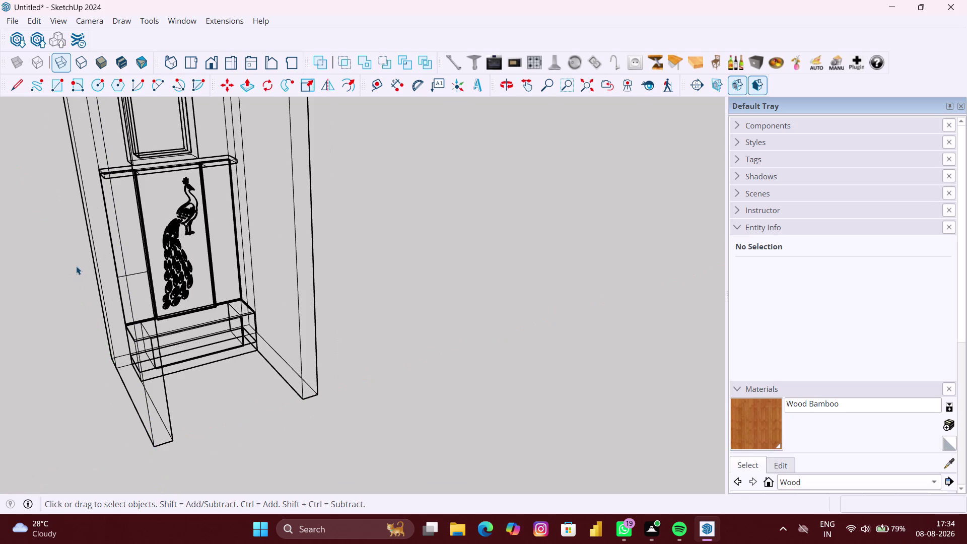
click(59, 62)
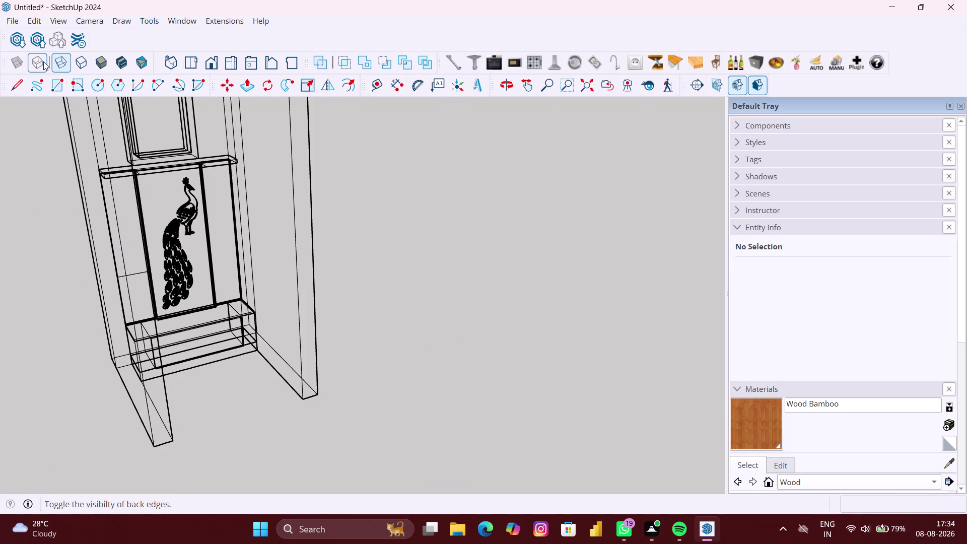
click(43, 61)
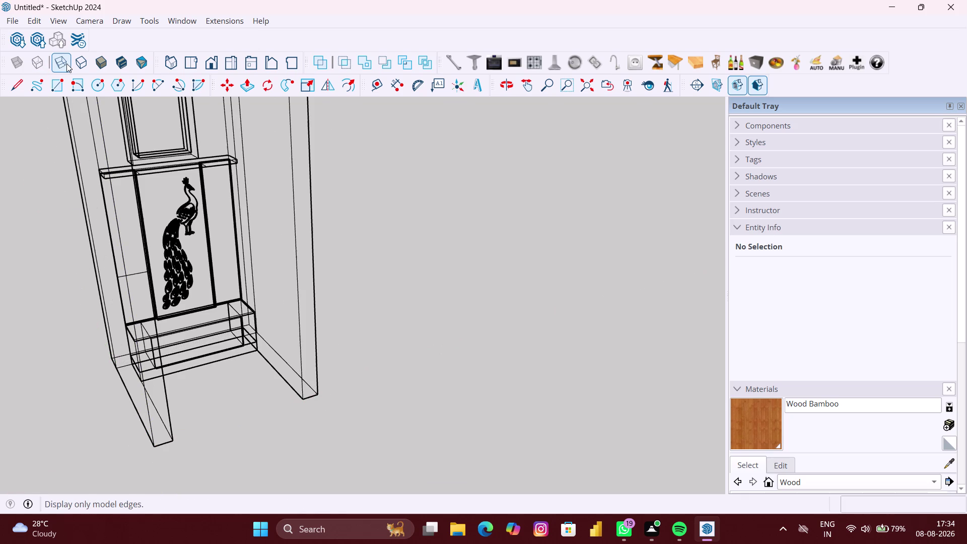
click(67, 63)
Orbit closer to the counter and select the back-panel group behind it.
middle_drag(112, 316, 26, 292)
scroll(up, 3)
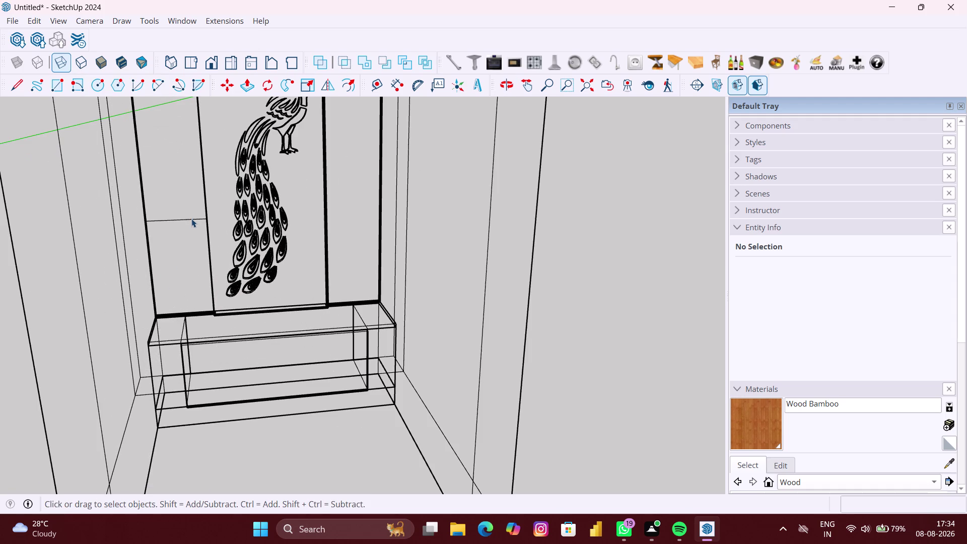
click(192, 219)
scroll(up, 3)
double_click(186, 221)
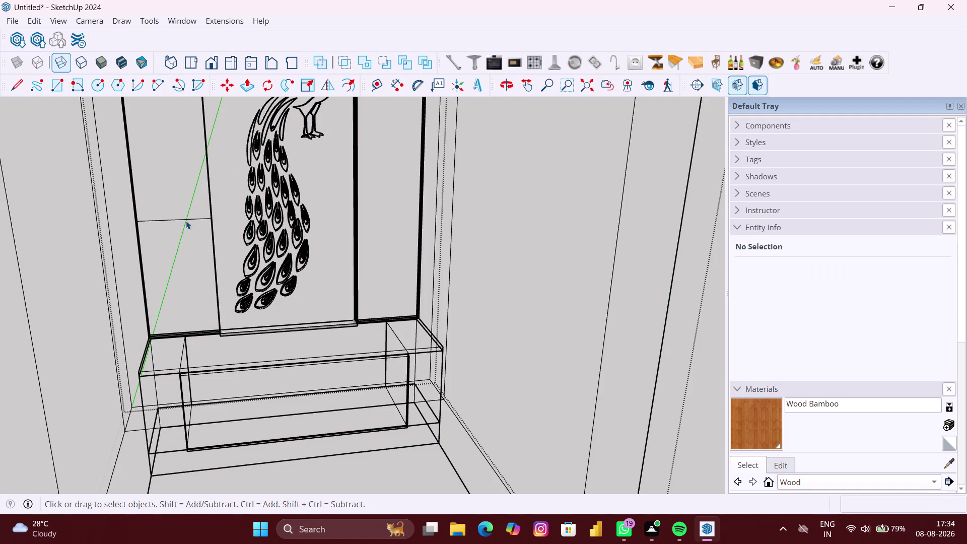
click(186, 221)
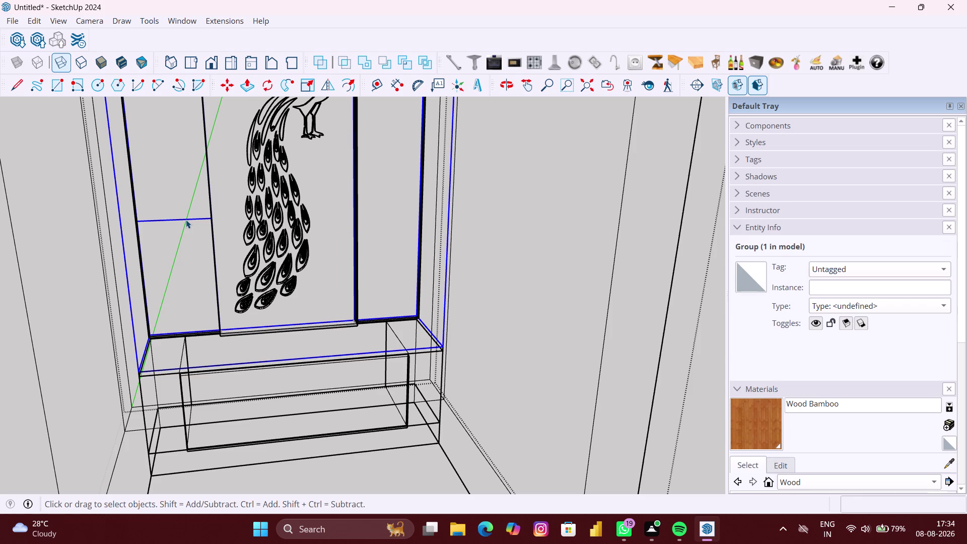
Check the Edit menu, then clear the selection.
click(32, 21)
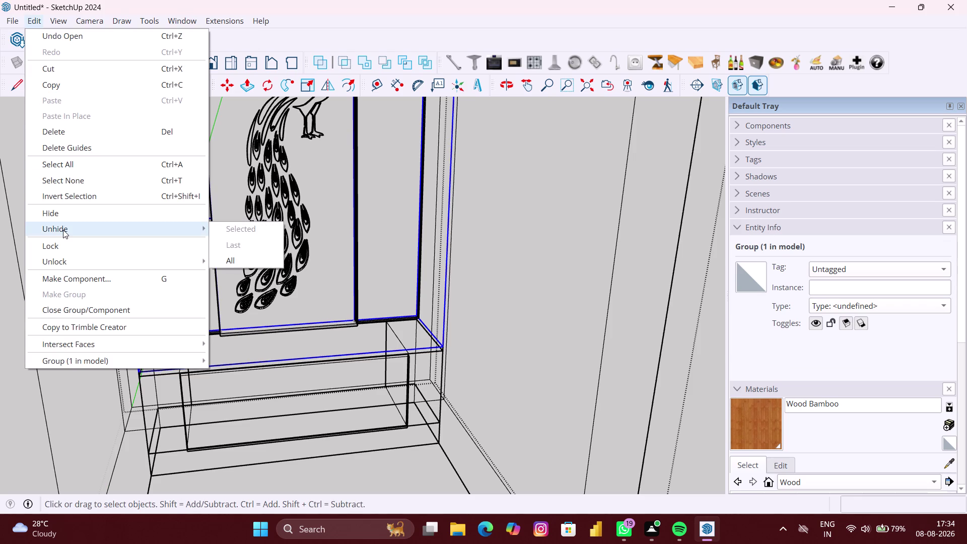
click(270, 263)
scroll(down, 3)
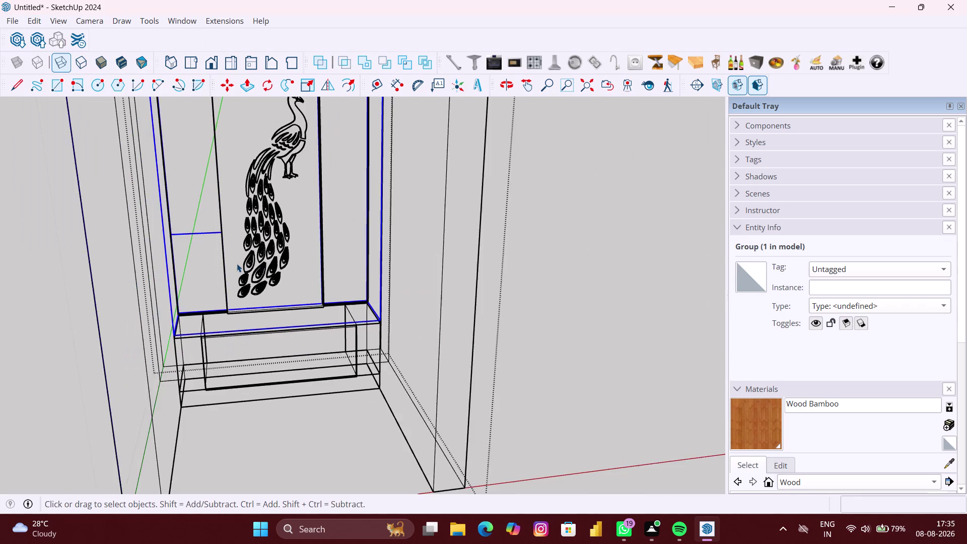
scroll(down, 3)
scroll(up, 3)
scroll(down, 3)
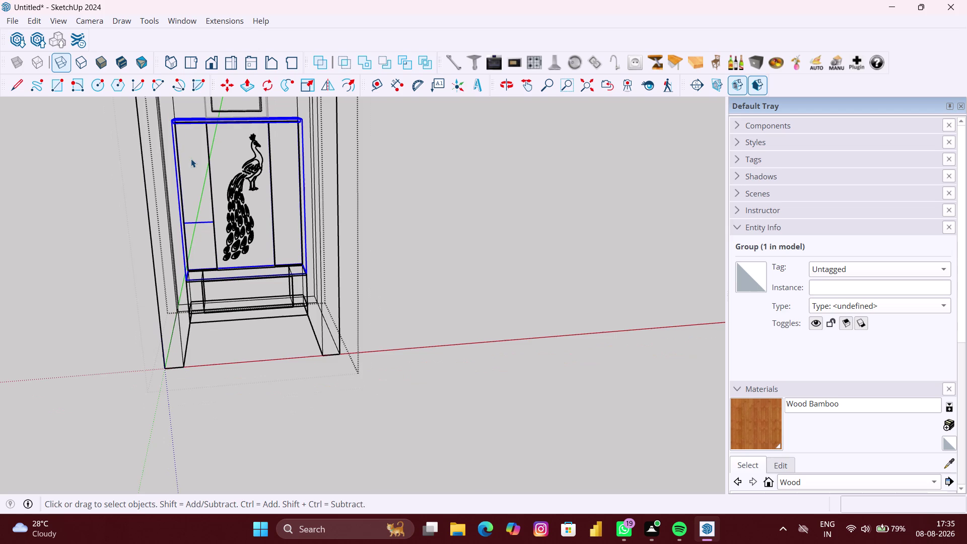
click(114, 159)
scroll(up, 3)
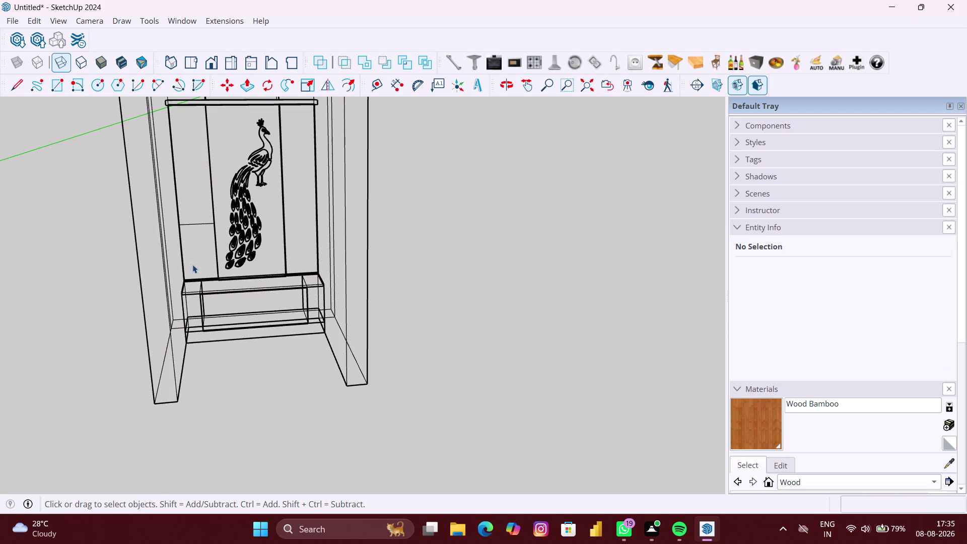
Hide the whole pooja unit group, then unhide it from the Edit menu.
click(197, 224)
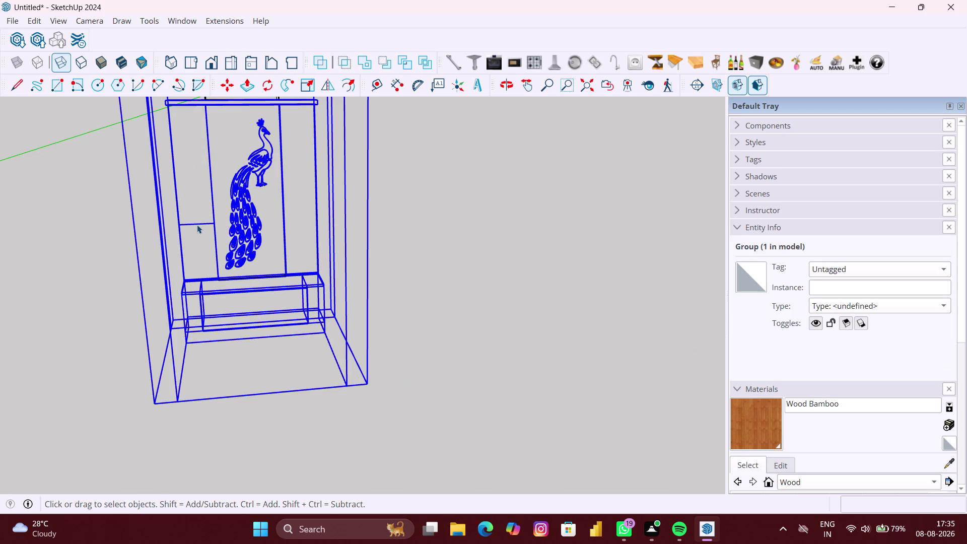
right_click(197, 225)
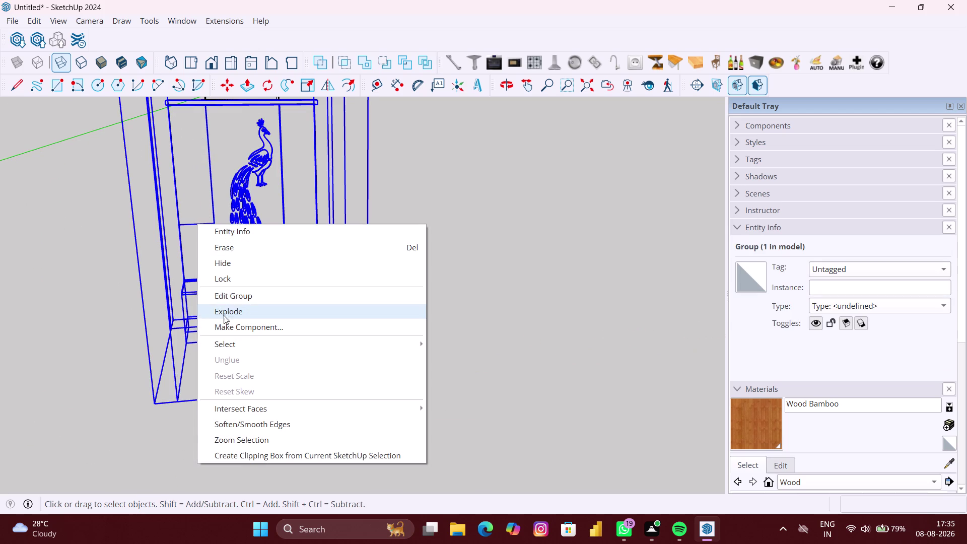
click(235, 265)
scroll(down, 3)
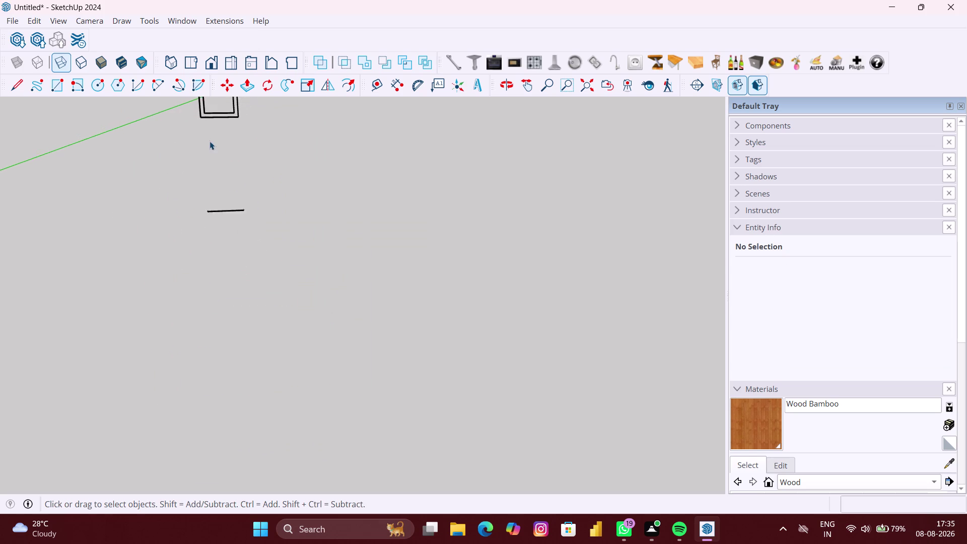
scroll(down, 3)
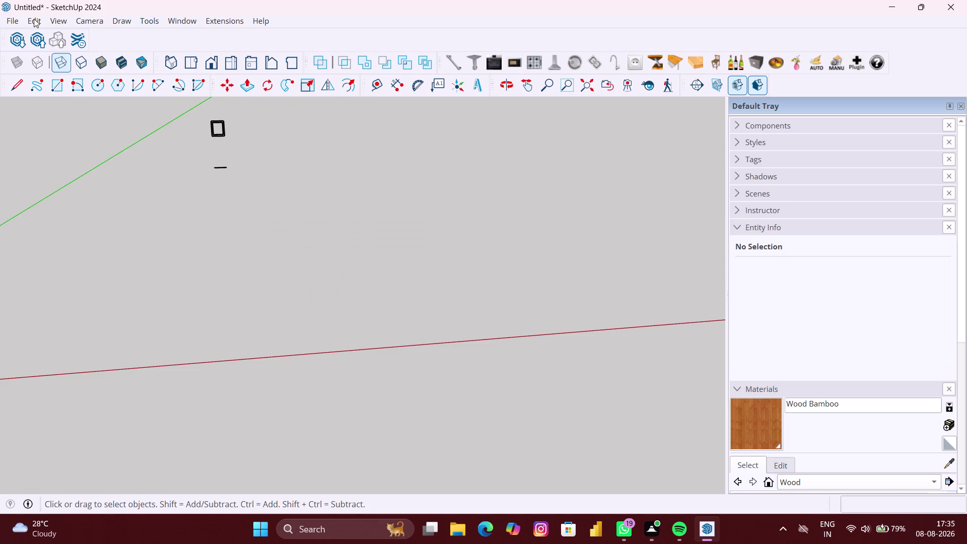
click(34, 18)
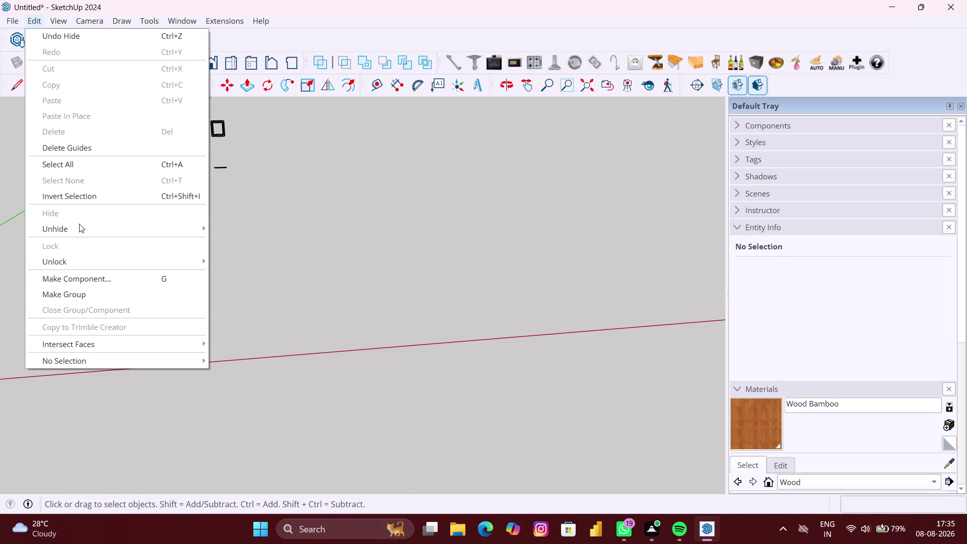
click(228, 257)
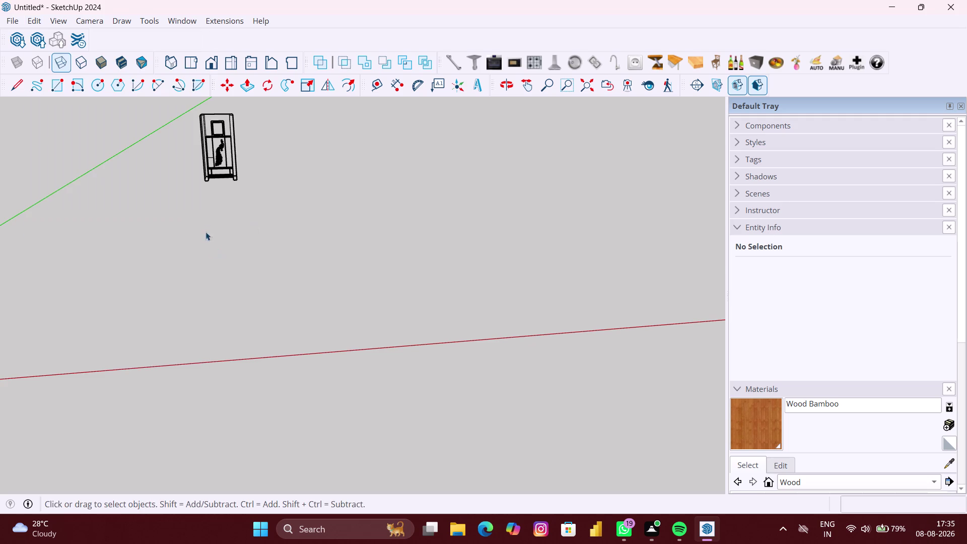
Orbit in front of the peacock panel and switch to the solid Hidden Line style.
scroll(up, 3)
click(374, 171)
scroll(up, 3)
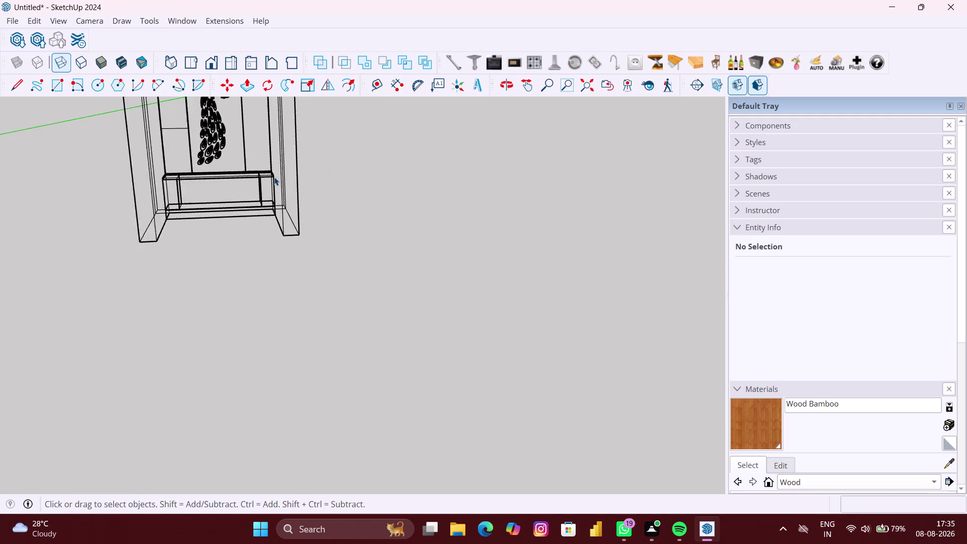
scroll(up, 3)
middle_drag(212, 170, 195, 208)
scroll(down, 3)
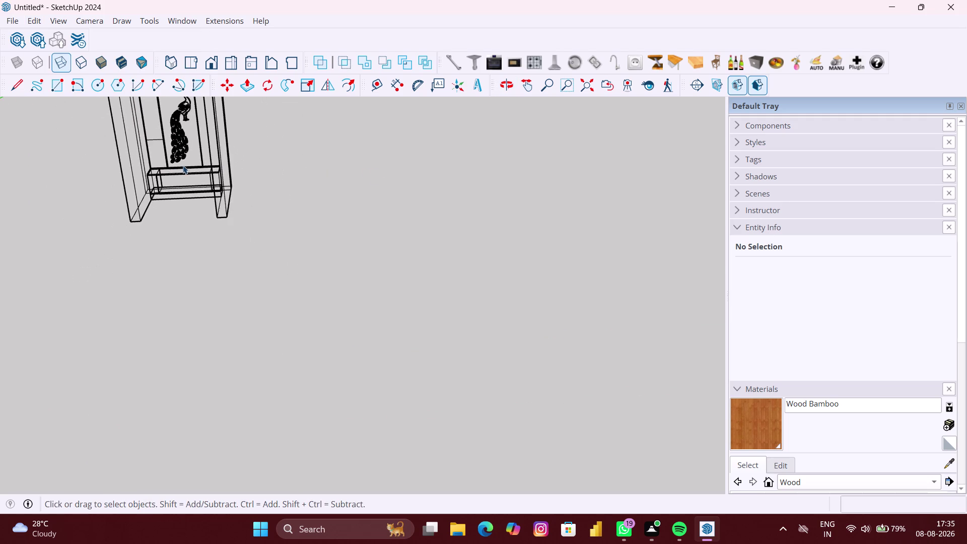
middle_drag(184, 165, 185, 243)
scroll(up, 3)
middle_click(174, 191)
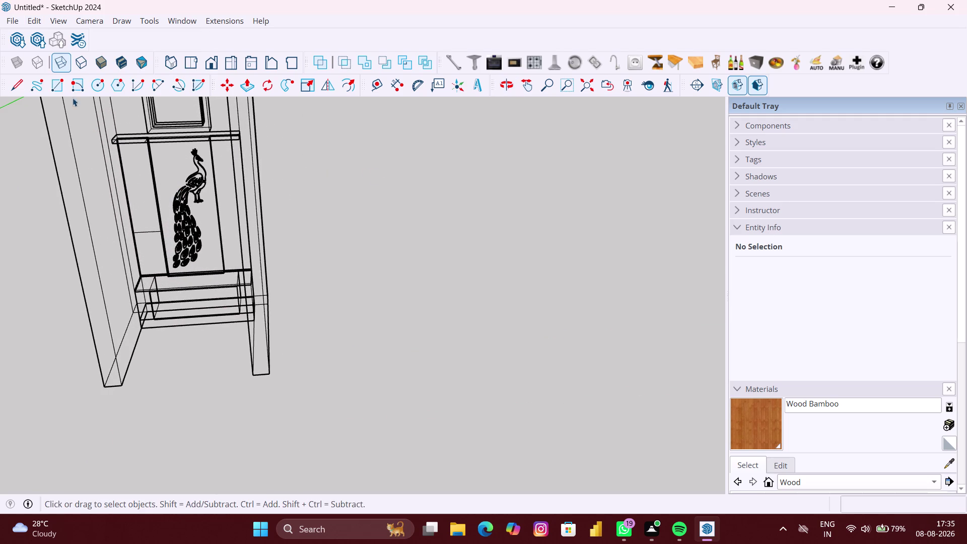
click(86, 59)
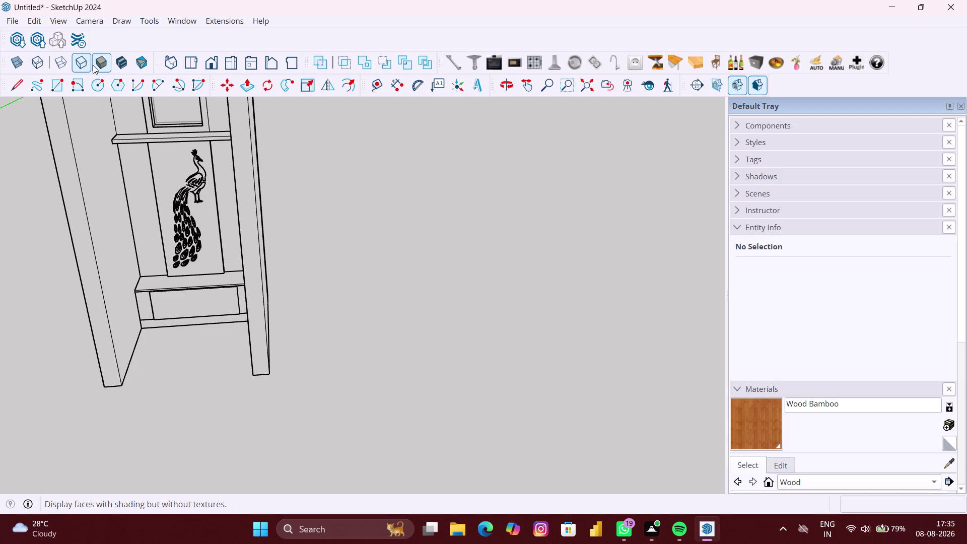
Cycle through the face styles, ending on Shaded With Textures.
click(93, 65)
click(129, 61)
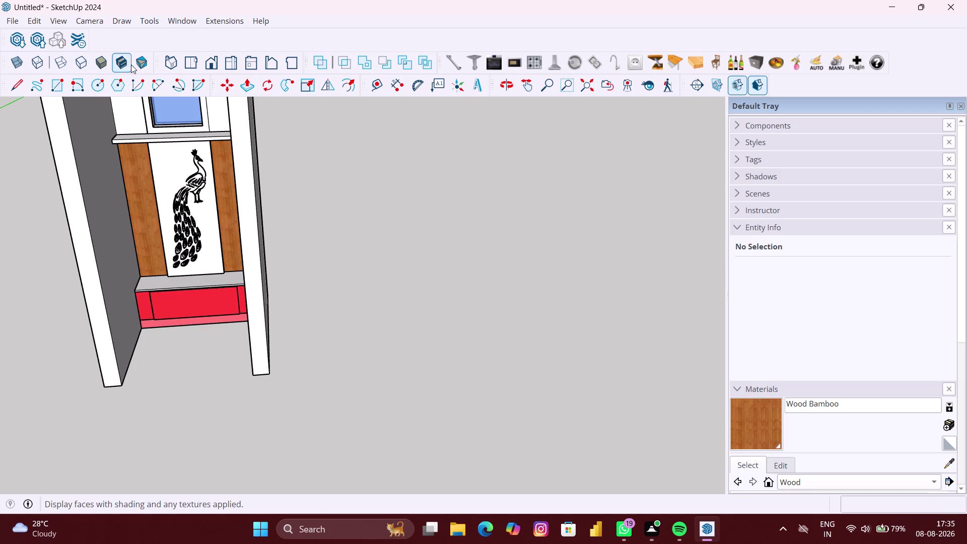
click(138, 64)
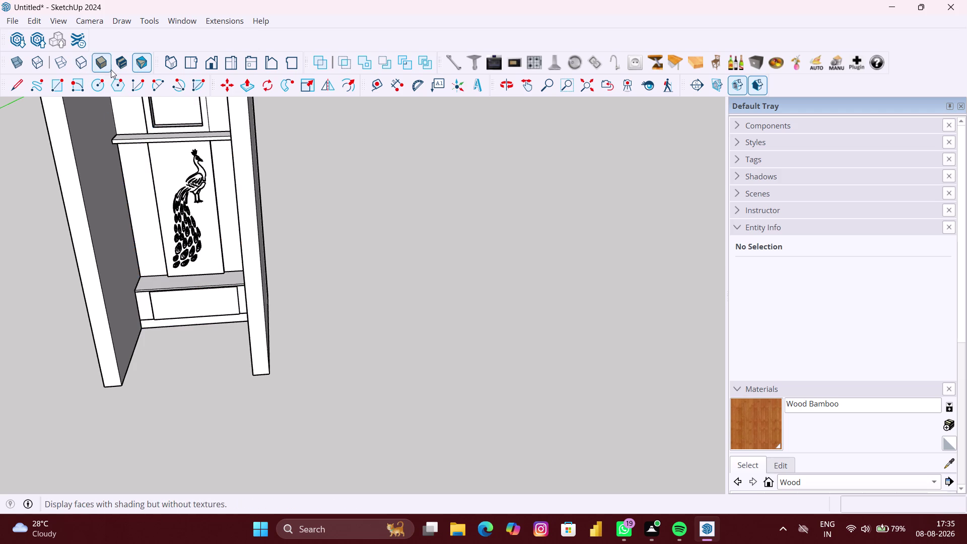
click(119, 69)
Orbit and zoom to face the peacock panel and counter head-on.
middle_drag(165, 214, 182, 162)
scroll(up, 3)
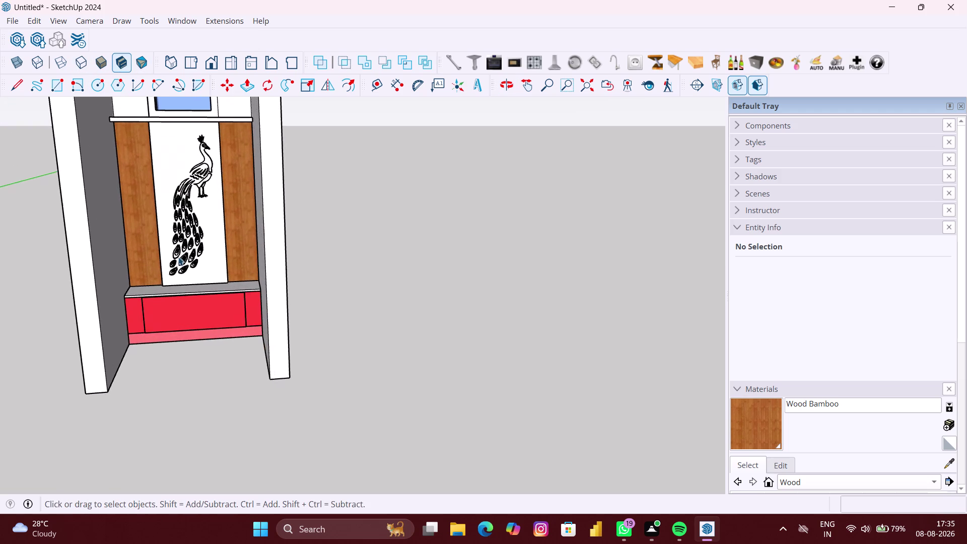
scroll(up, 3)
middle_drag(175, 295, 162, 305)
scroll(down, 3)
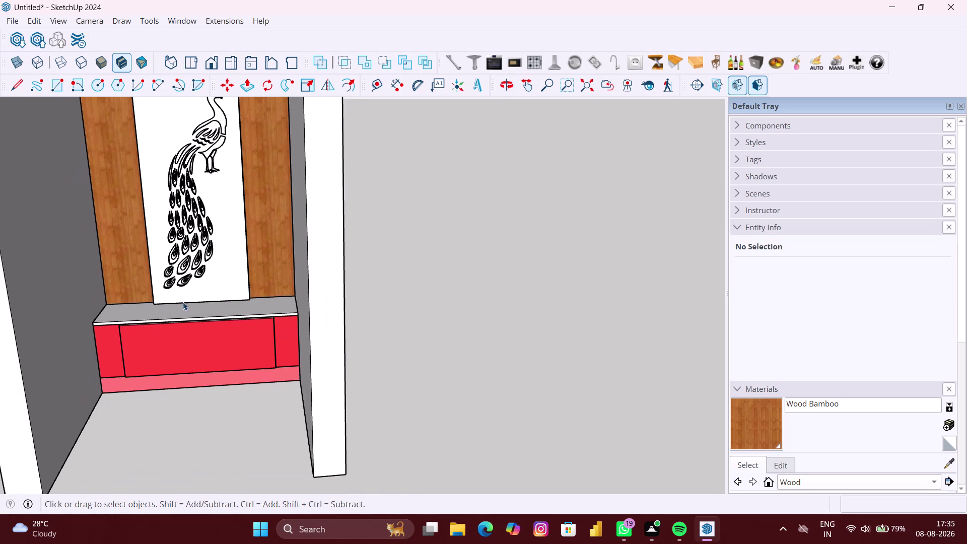
scroll(down, 3)
middle_drag(241, 274, 255, 256)
key(space)
click(416, 241)
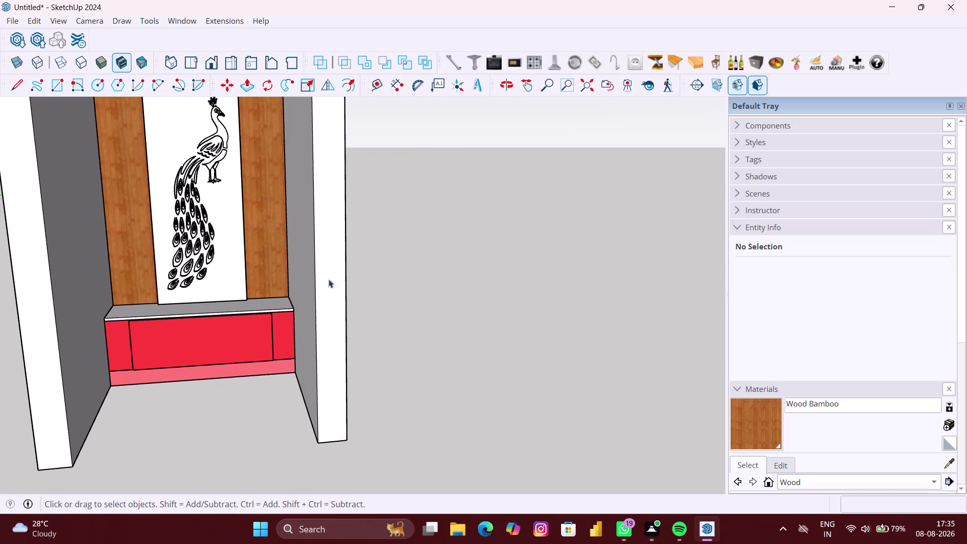
Select and open the wood strip right of the peacock panel, then exit and deselect.
double_click(245, 273)
click(263, 269)
scroll(up, 3)
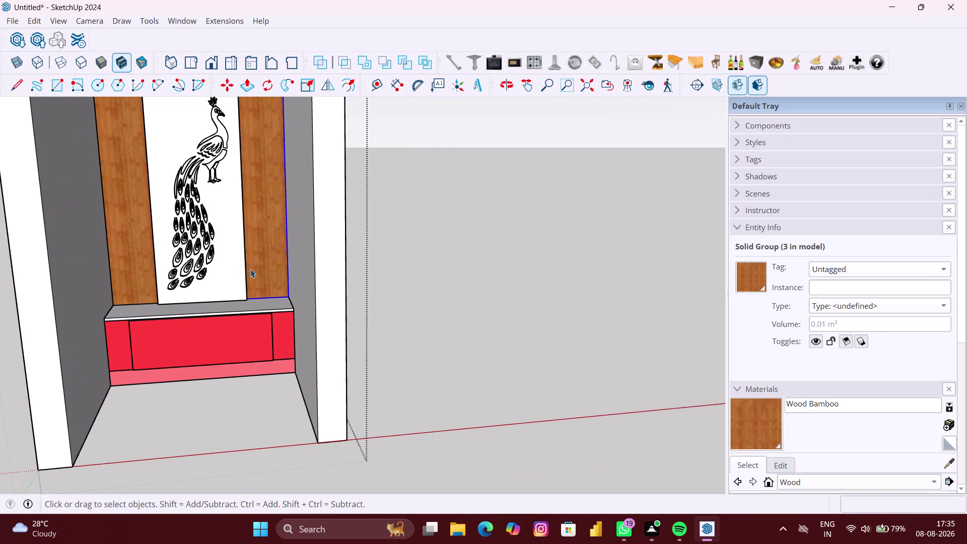
scroll(up, 3)
double_click(279, 263)
click(267, 263)
scroll(down, 3)
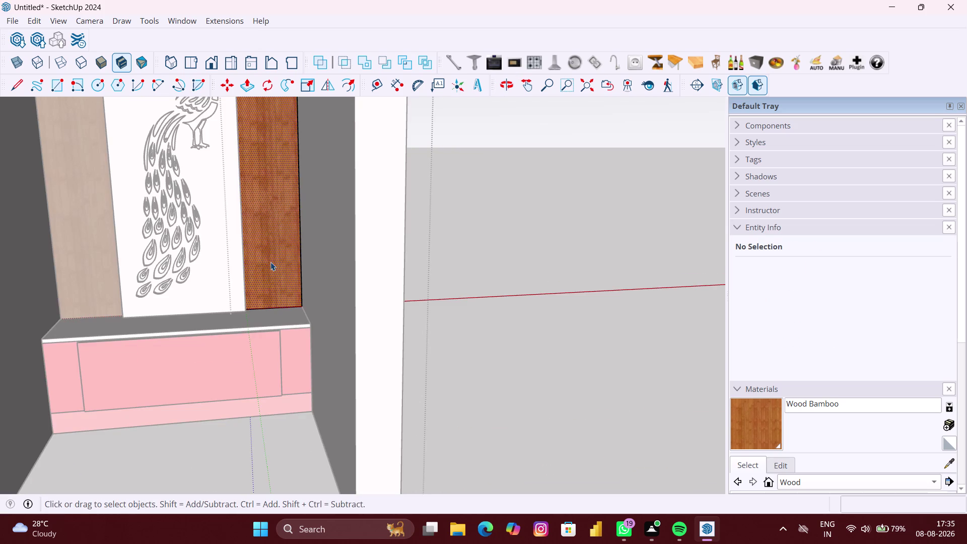
scroll(down, 3)
click(384, 270)
Window-select the peacock panel together with its side strips.
drag(282, 253, 207, 252)
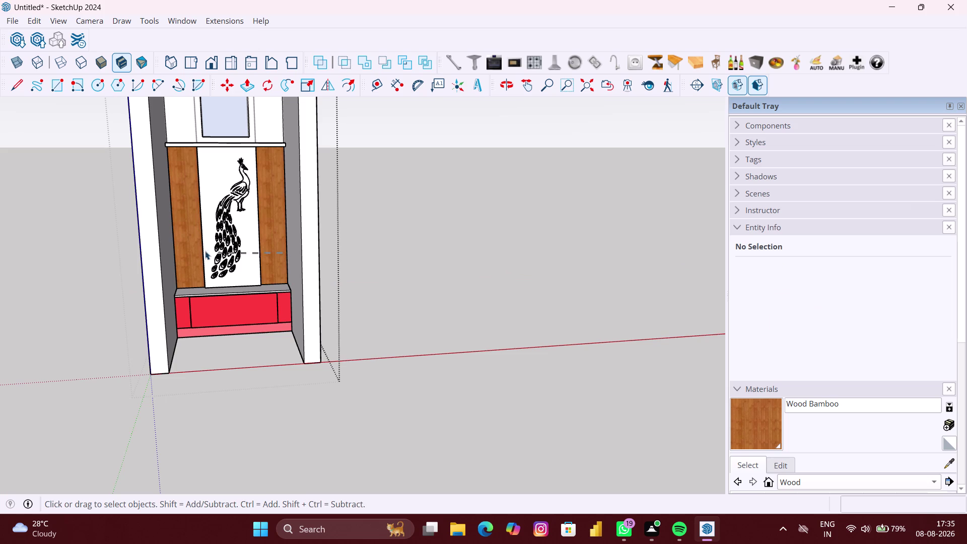
drag(207, 252, 179, 241)
scroll(down, 3)
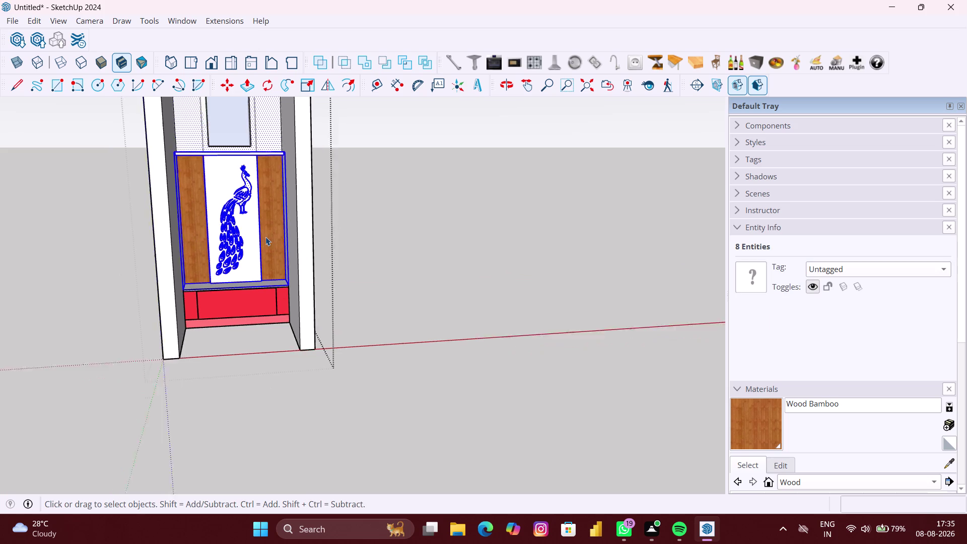
scroll(down, 3)
Hide the selected peacock panel parts, then undo the hide.
right_click(266, 237)
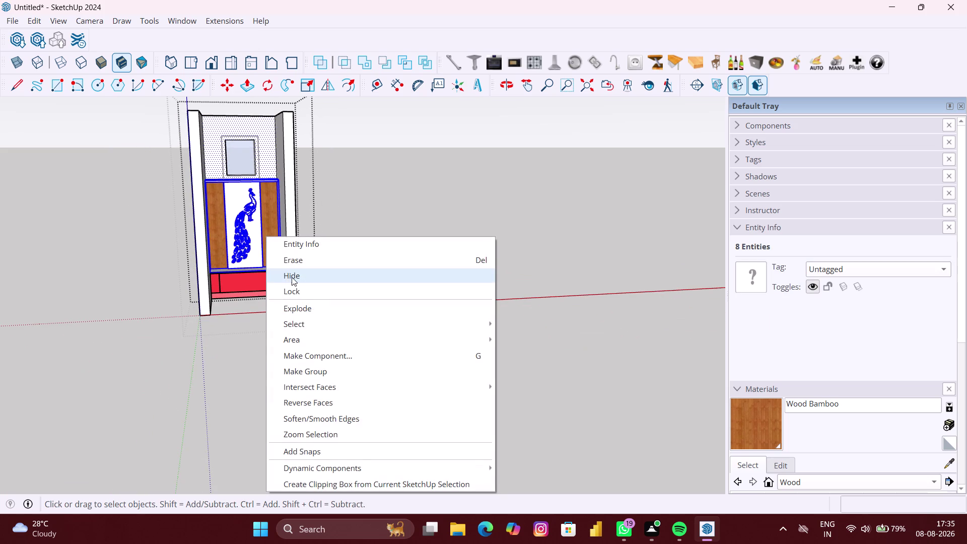
click(292, 277)
key(ctrl+z)
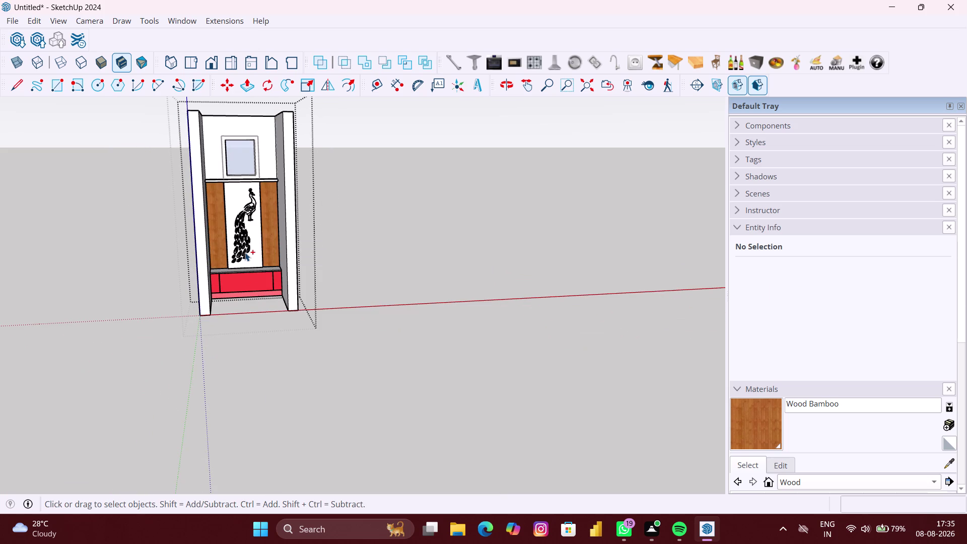
Zoom in on the counter, select the left wood strip, and switch to Wireframe.
scroll(up, 3)
middle_drag(243, 234, 244, 274)
click(275, 124)
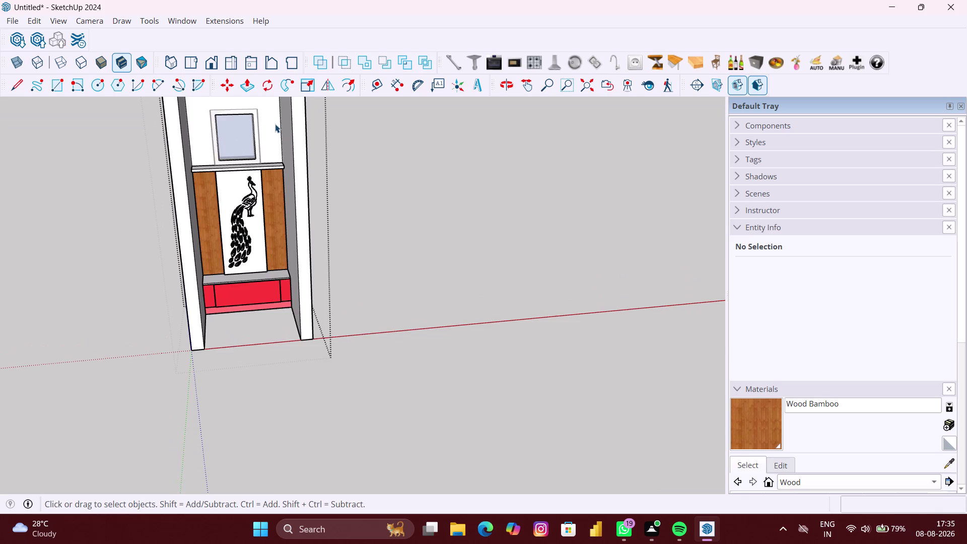
scroll(up, 3)
middle_drag(273, 151, 257, 162)
scroll(up, 3)
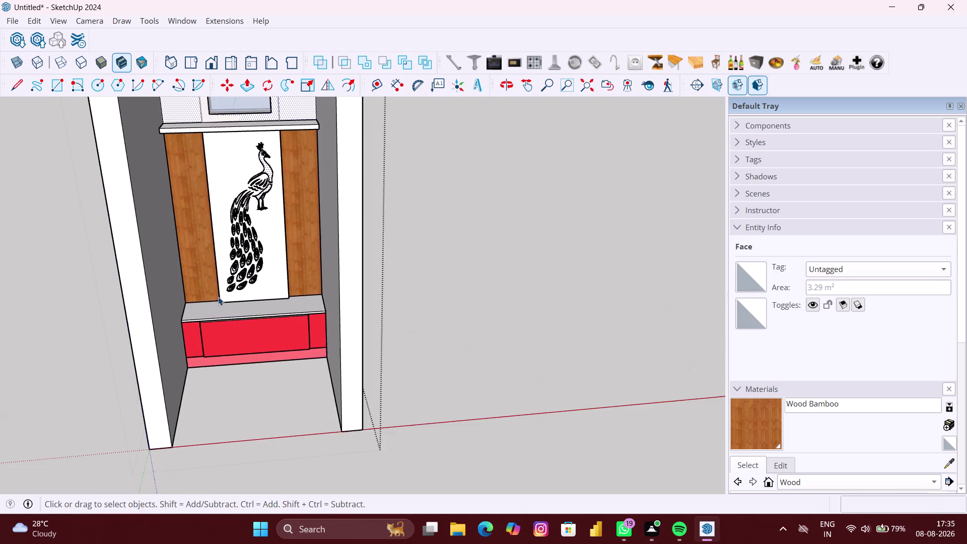
scroll(up, 3)
click(208, 303)
scroll(up, 3)
click(191, 284)
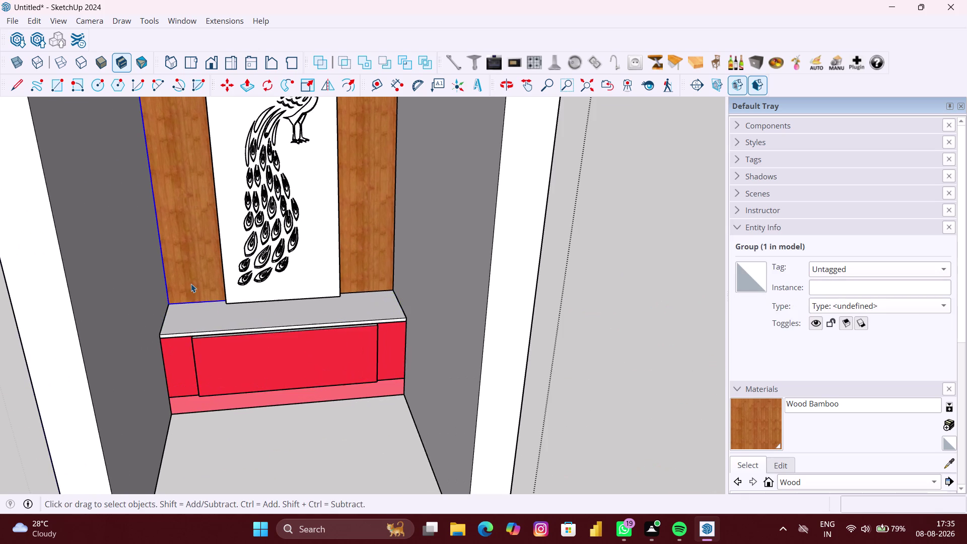
scroll(down, 3)
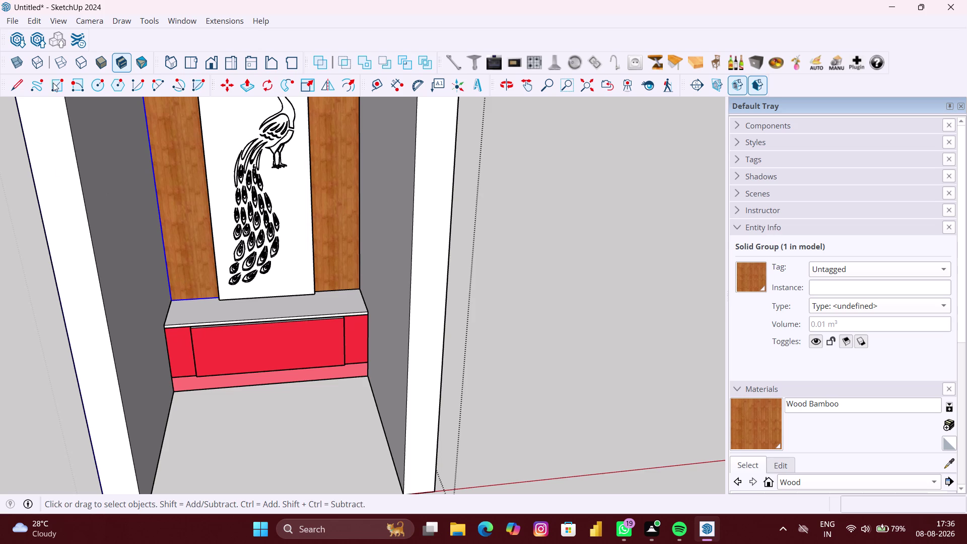
click(61, 61)
Zoom close to the left wood strip and select its long vertical edge.
middle_drag(206, 196, 218, 190)
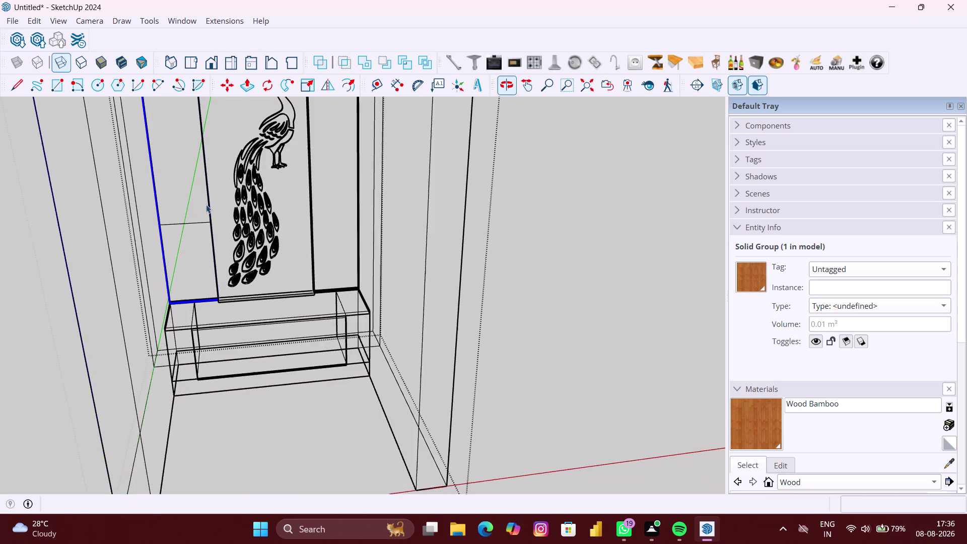
scroll(down, 3)
middle_drag(195, 206, 184, 178)
scroll(up, 3)
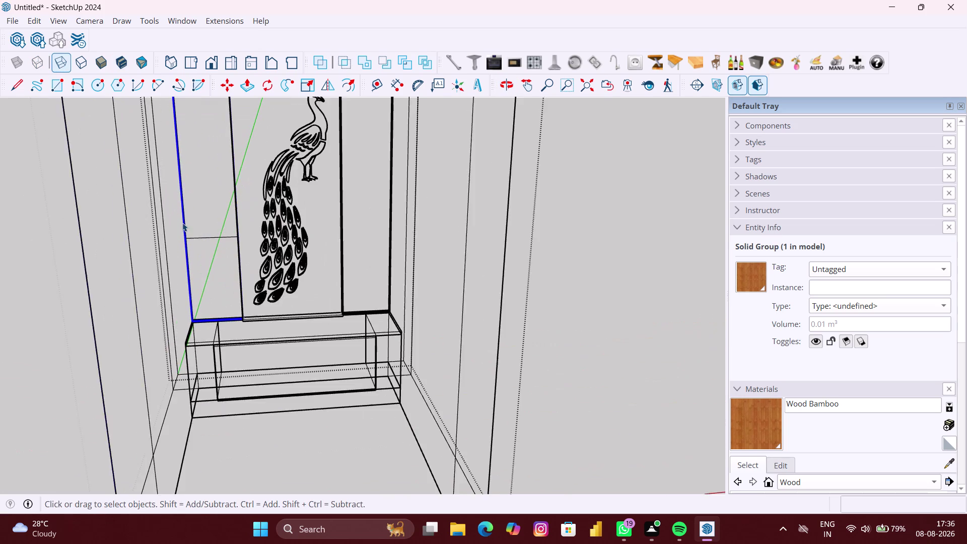
scroll(up, 3)
middle_drag(181, 223, 125, 237)
middle_drag(111, 241, 102, 248)
scroll(up, 3)
click(238, 248)
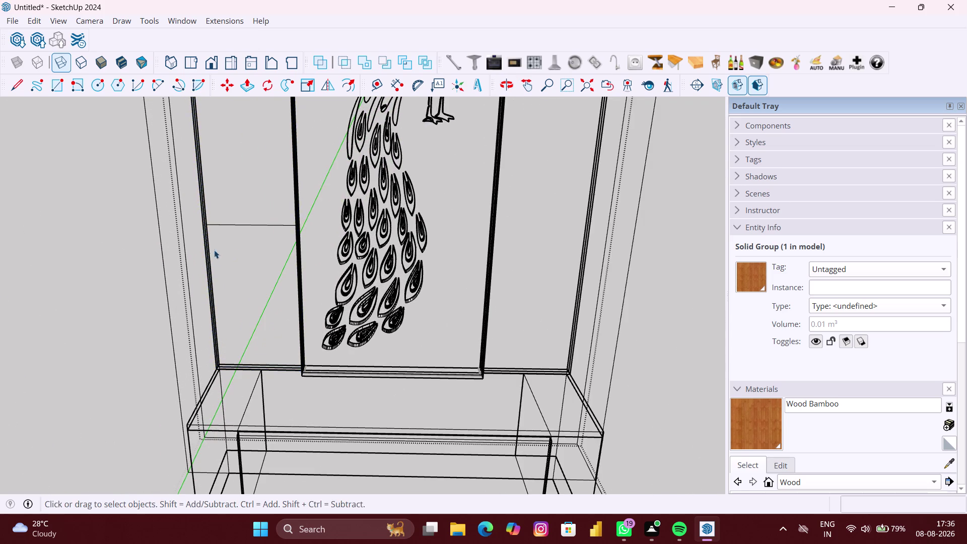
scroll(up, 3)
middle_drag(209, 250, 187, 257)
scroll(up, 3)
middle_drag(211, 235, 210, 235)
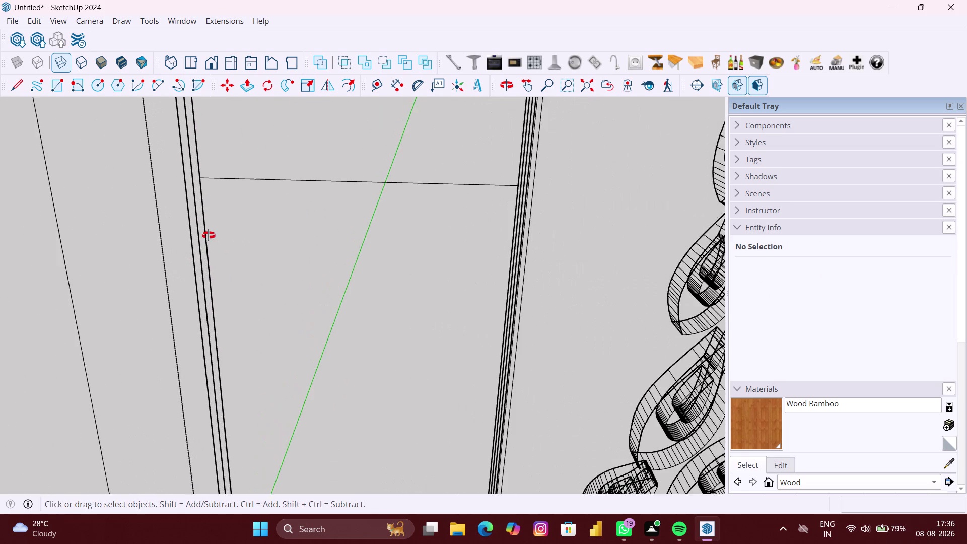
middle_drag(210, 236, 201, 238)
click(244, 177)
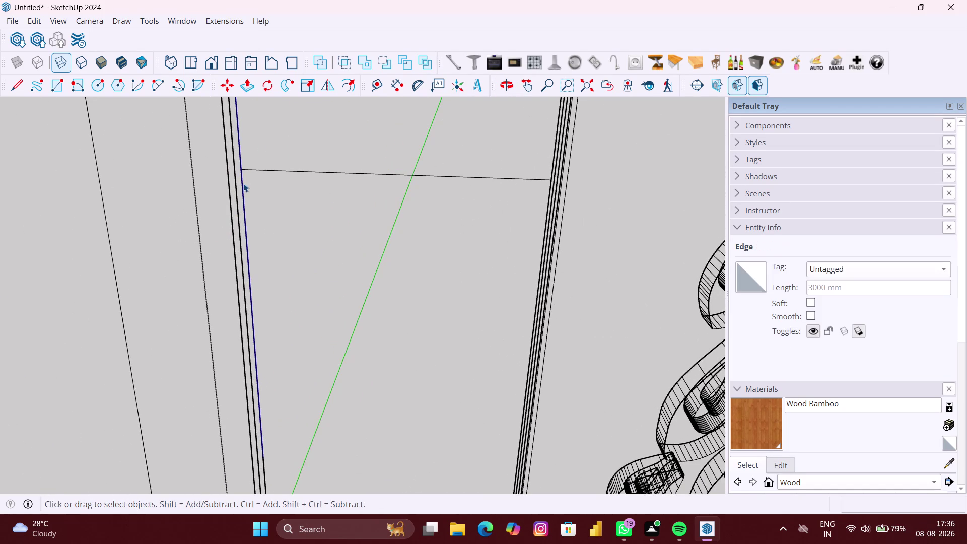
Try Edit > Unhide to reveal hidden objects, then clear the selection.
click(31, 20)
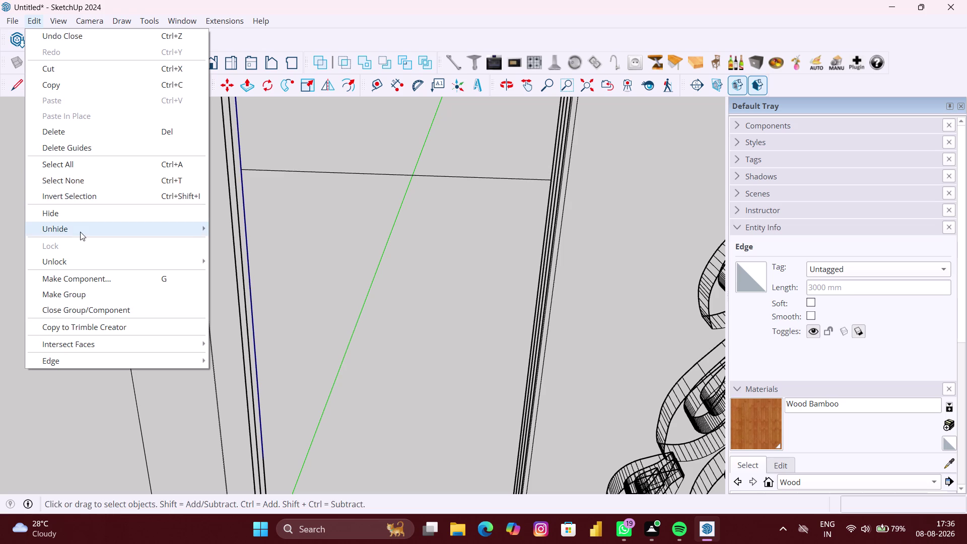
click(235, 261)
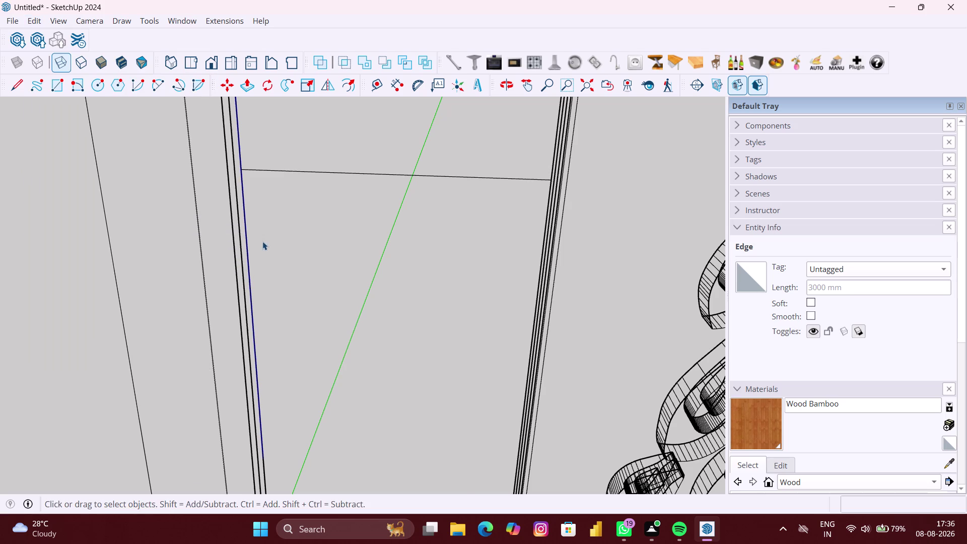
scroll(down, 3)
click(293, 239)
scroll(up, 3)
scroll(down, 3)
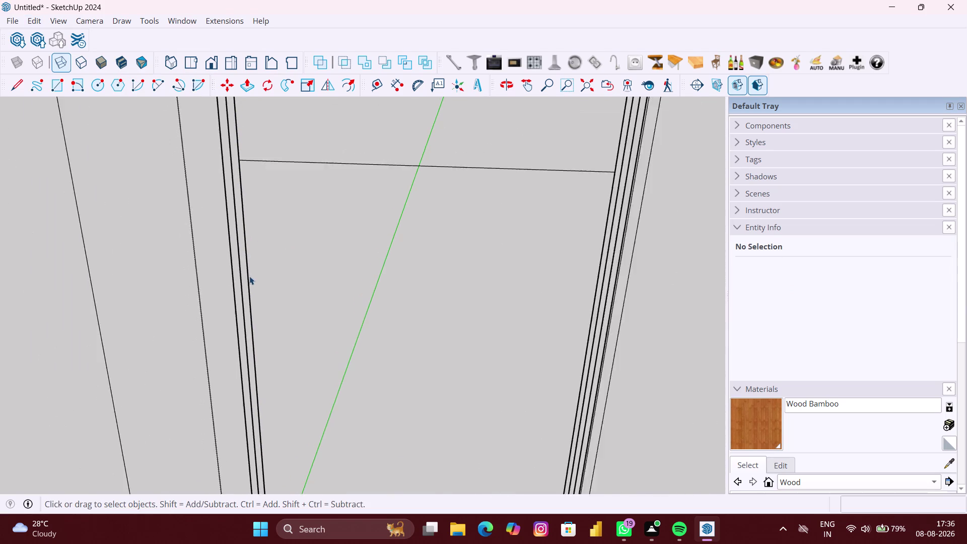
scroll(down, 3)
Orbit back to the peacock panel and switch to the Hidden Line style.
middle_drag(253, 310, 301, 313)
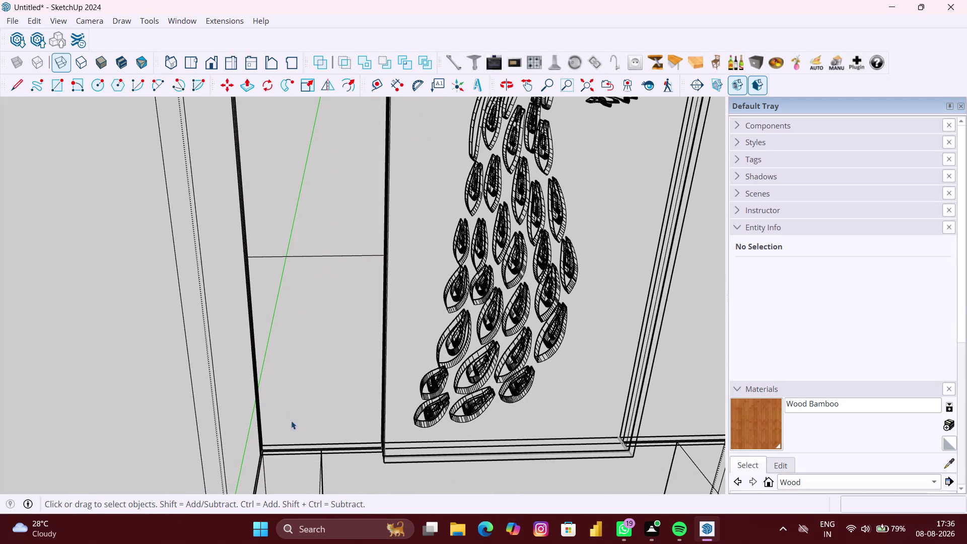
scroll(up, 3)
middle_drag(292, 446, 286, 448)
scroll(down, 3)
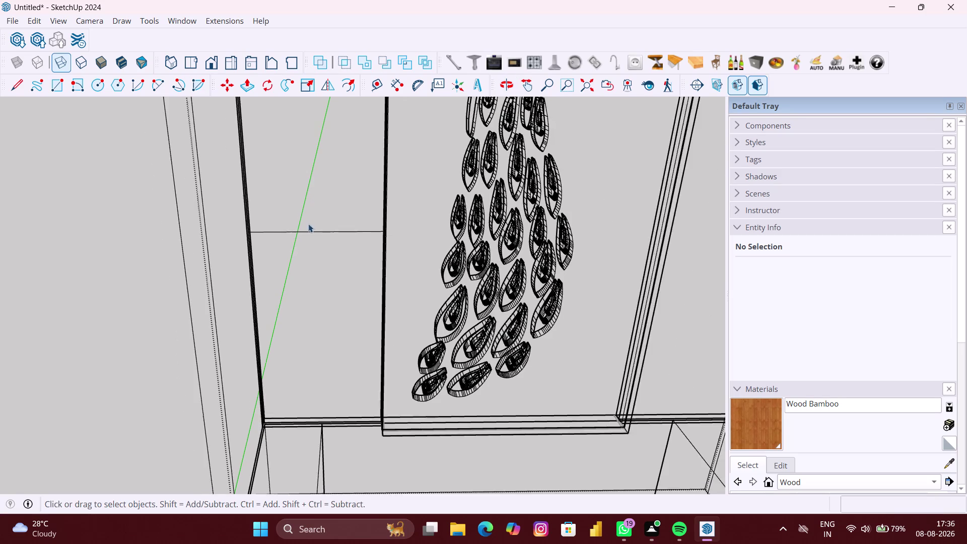
scroll(down, 3)
middle_drag(310, 216, 324, 210)
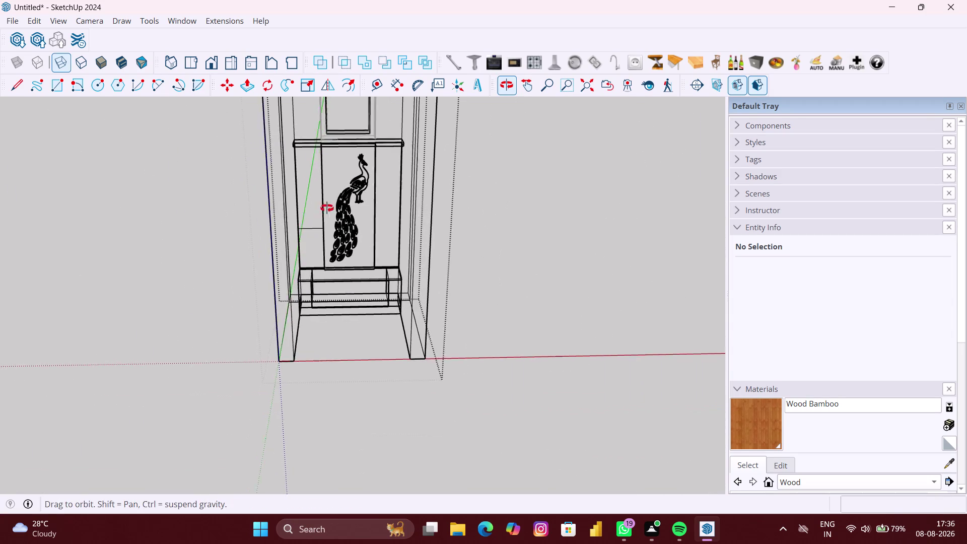
middle_drag(324, 210, 343, 194)
scroll(up, 3)
middle_drag(310, 198, 301, 202)
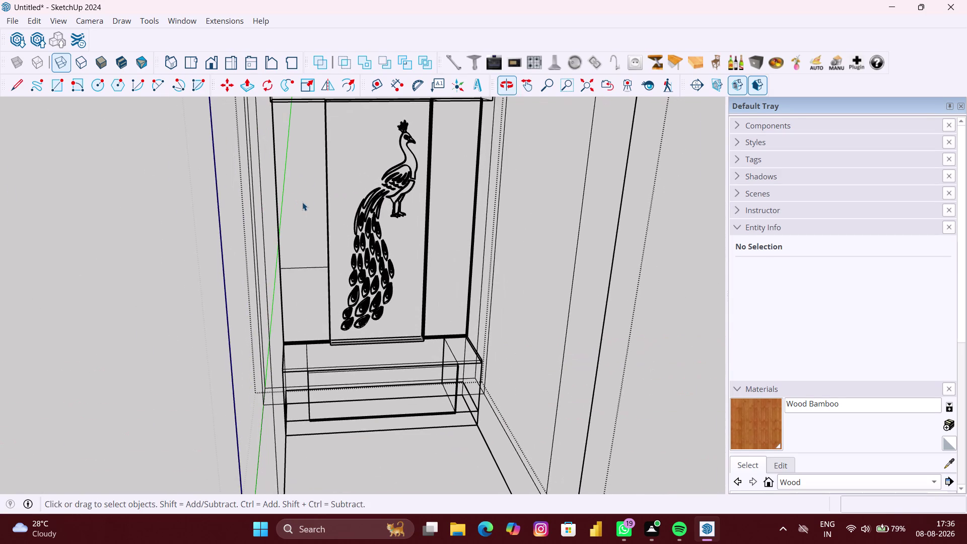
drag(309, 200, 285, 180)
drag(311, 221, 312, 231)
drag(312, 231, 284, 153)
click(82, 67)
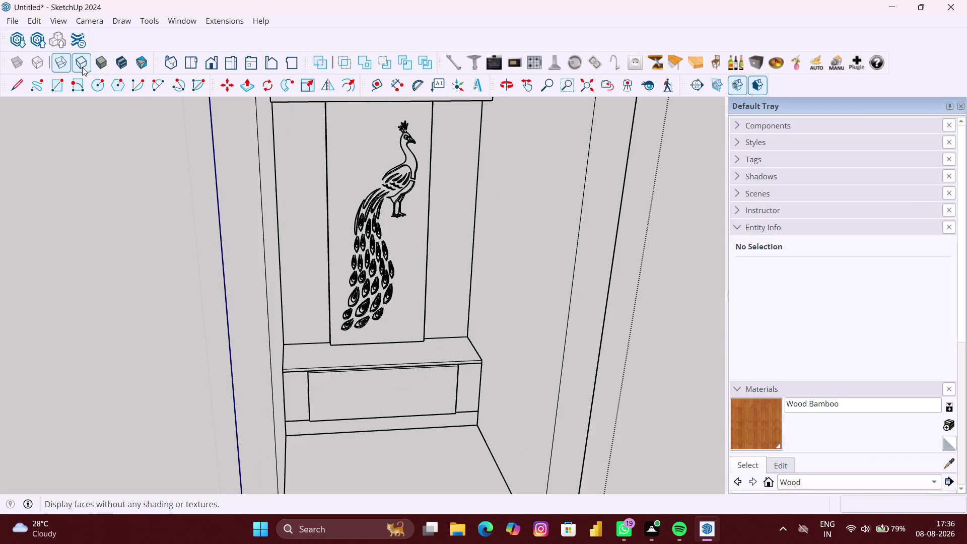
scroll(up, 3)
click(309, 234)
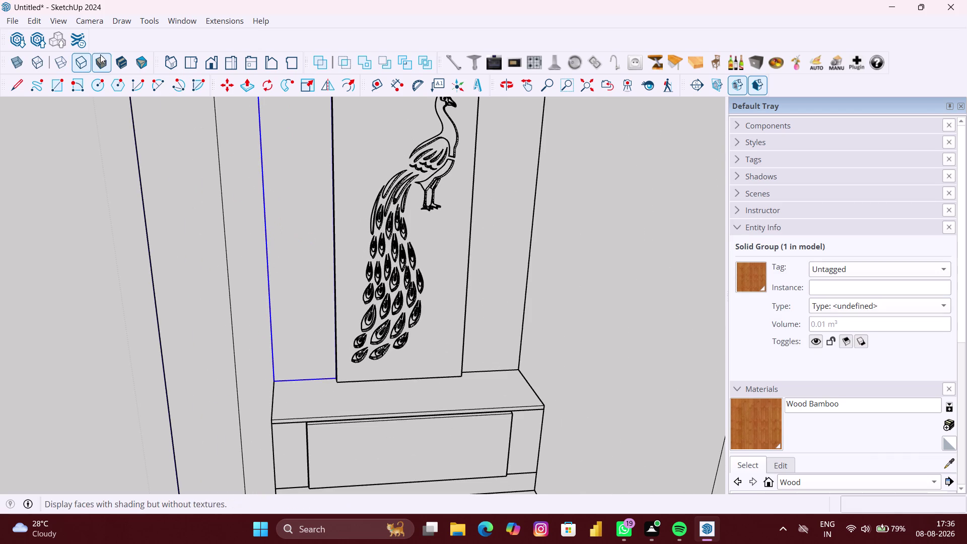
click(95, 64)
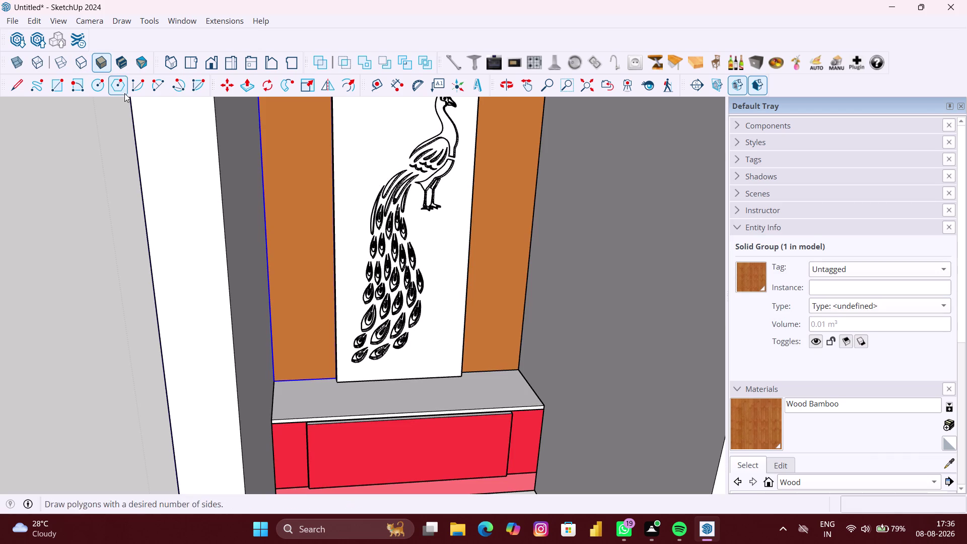
click(120, 64)
click(150, 64)
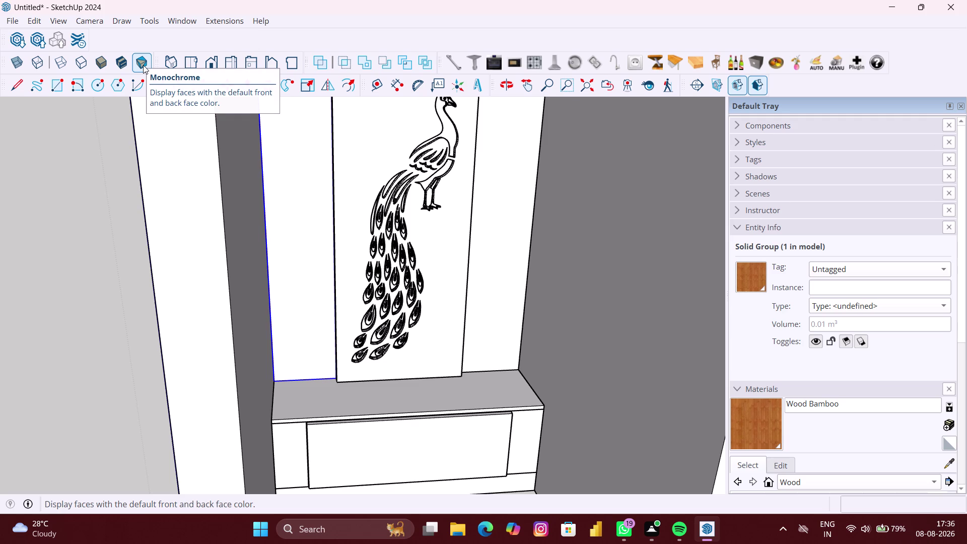
click(79, 63)
scroll(down, 3)
middle_drag(267, 234, 456, 238)
middle_drag(288, 252, 337, 241)
scroll(up, 3)
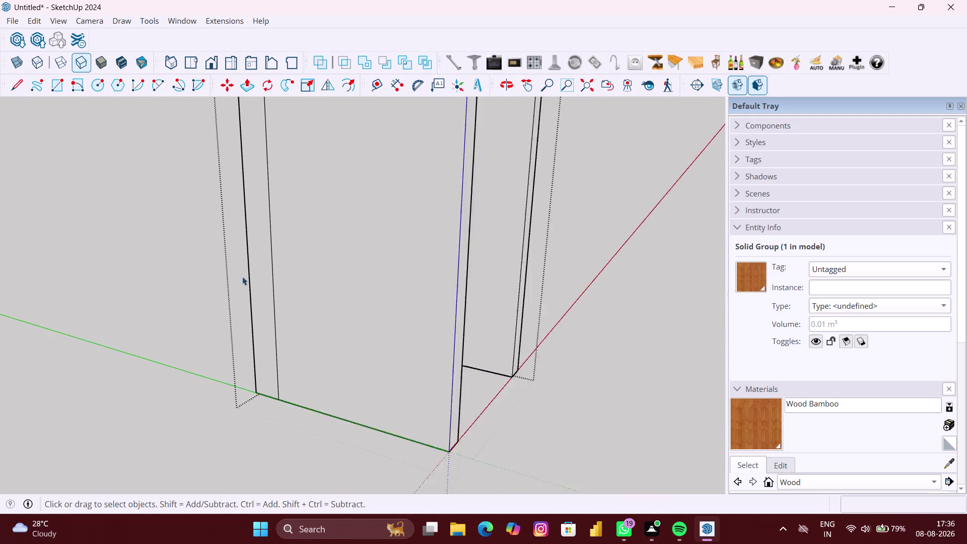
scroll(up, 3)
click(230, 282)
click(227, 282)
scroll(down, 3)
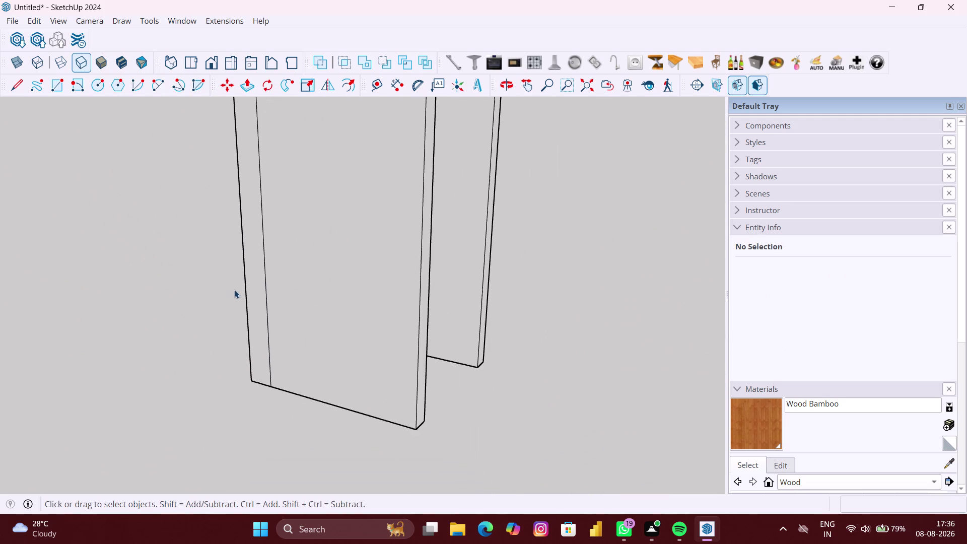
middle_drag(239, 292, 133, 257)
middle_drag(279, 253, 117, 252)
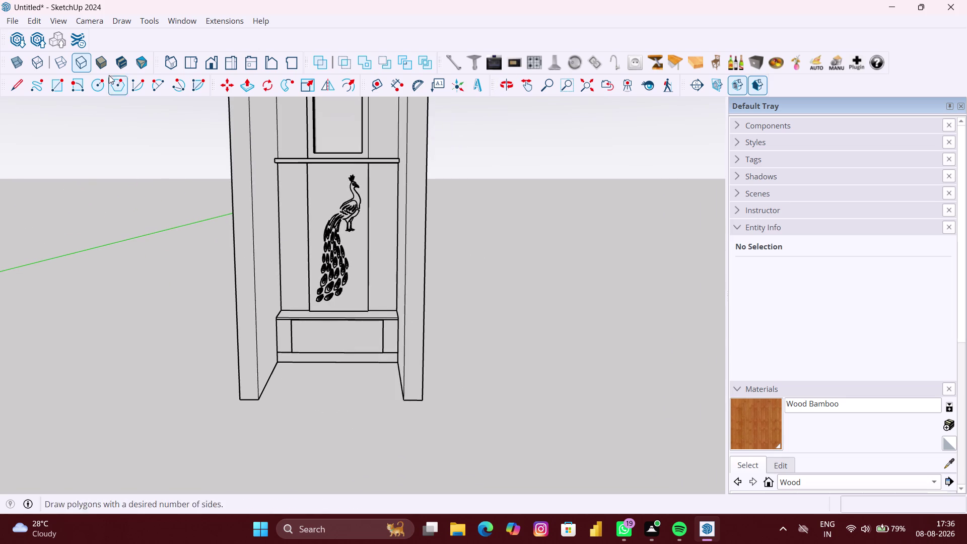
click(81, 65)
click(104, 66)
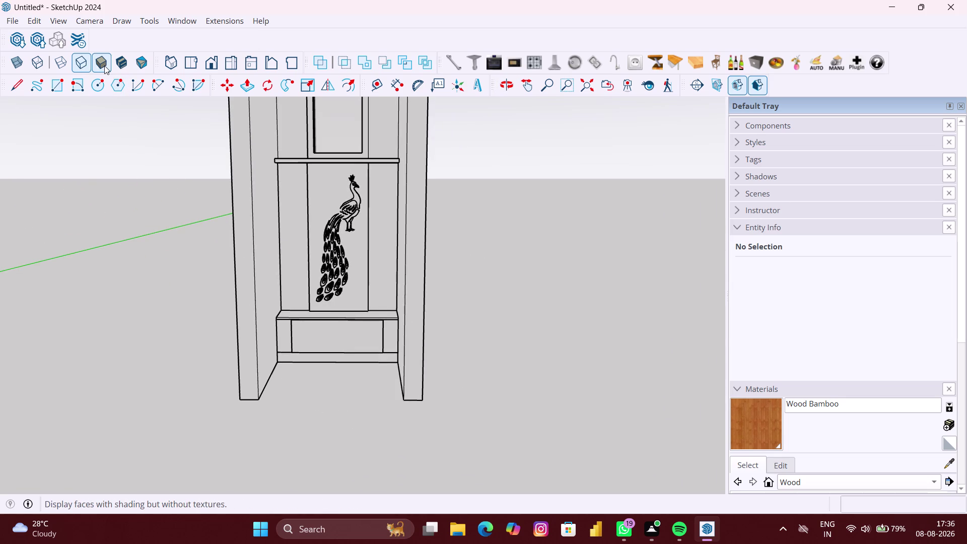
click(84, 64)
scroll(up, 3)
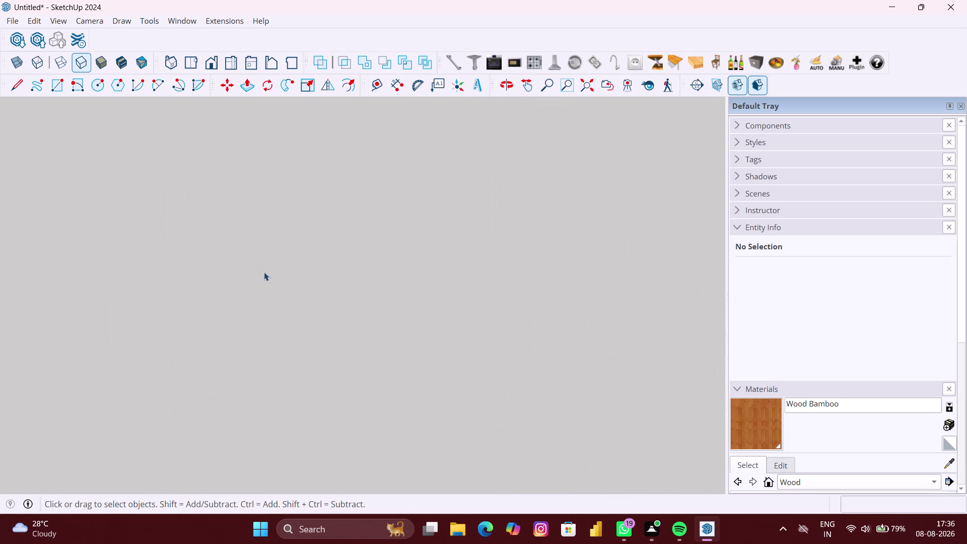
scroll(up, 3)
middle_drag(263, 282, 432, 292)
scroll(down, 3)
click(582, 84)
middle_drag(511, 190, 506, 193)
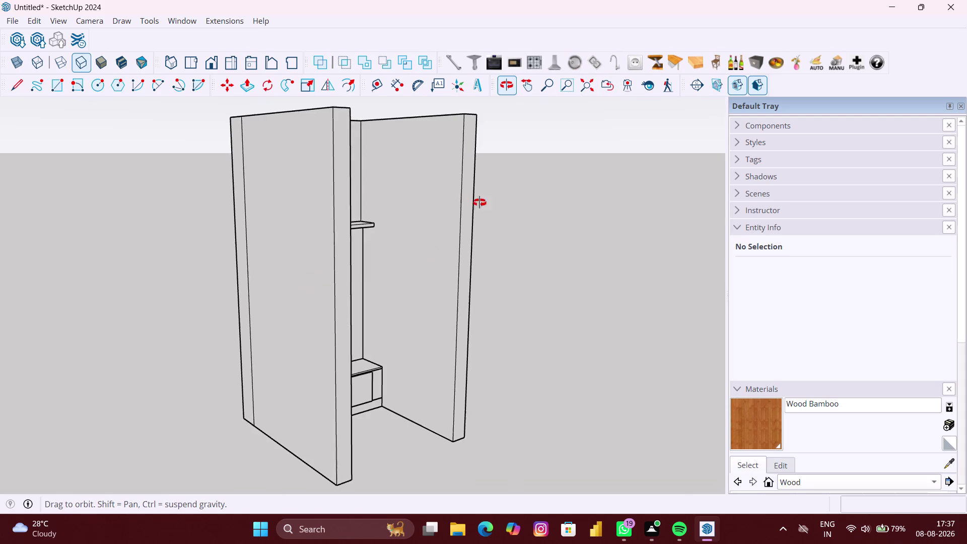
middle_drag(506, 193, 229, 219)
scroll(down, 3)
middle_drag(377, 241, 355, 242)
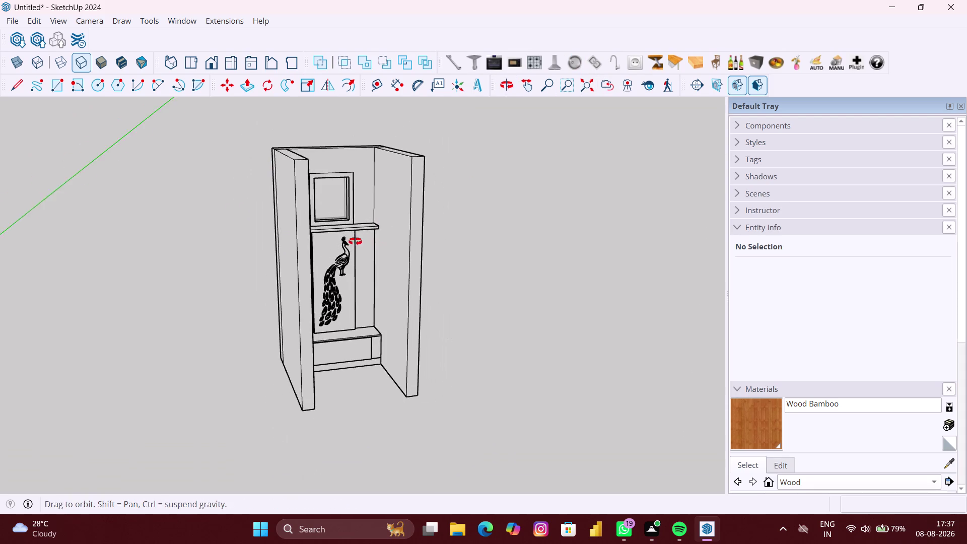
middle_drag(355, 241, 293, 244)
scroll(up, 3)
scroll(up, 3)
scroll(up, 3)
click(305, 270)
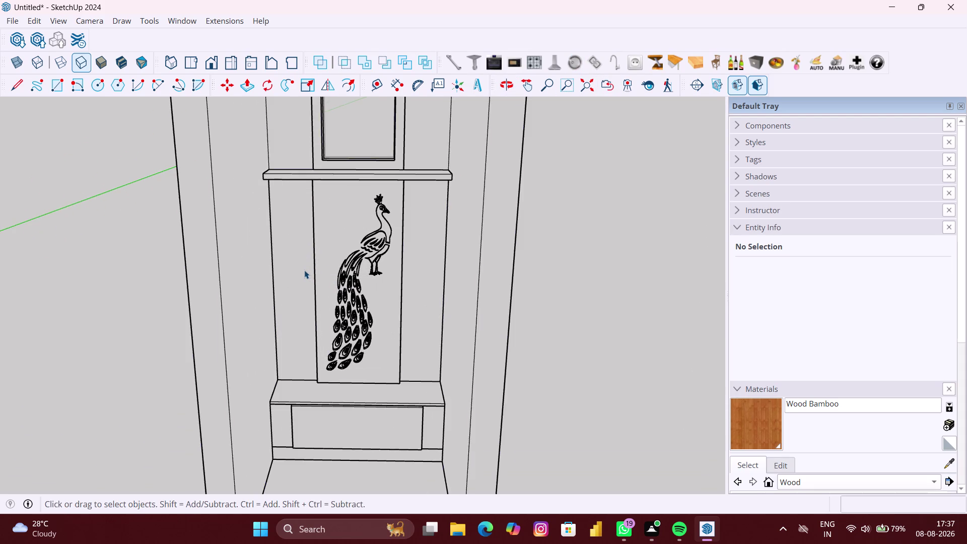
Hide the wood panel beside the peacock panel and lock another side panel.
double_click(304, 270)
click(304, 271)
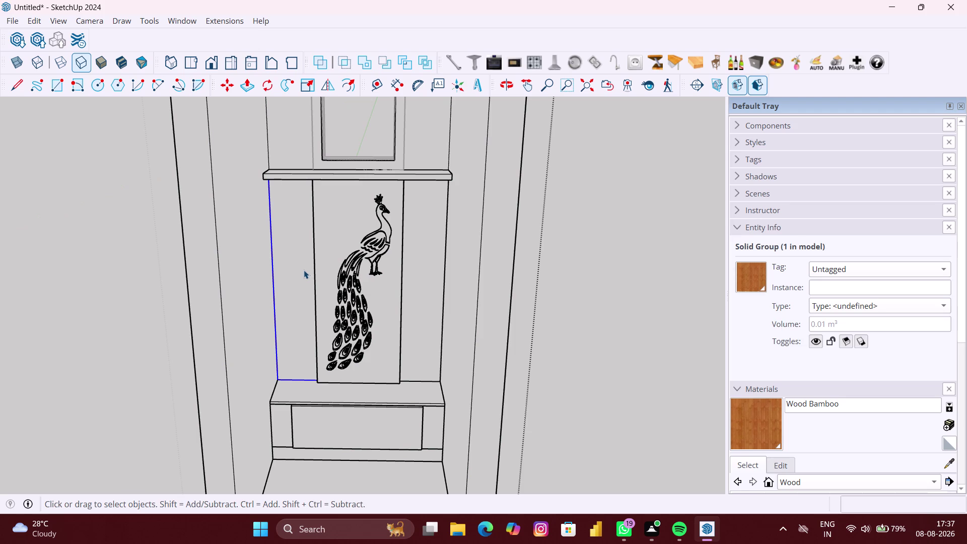
right_click(304, 270)
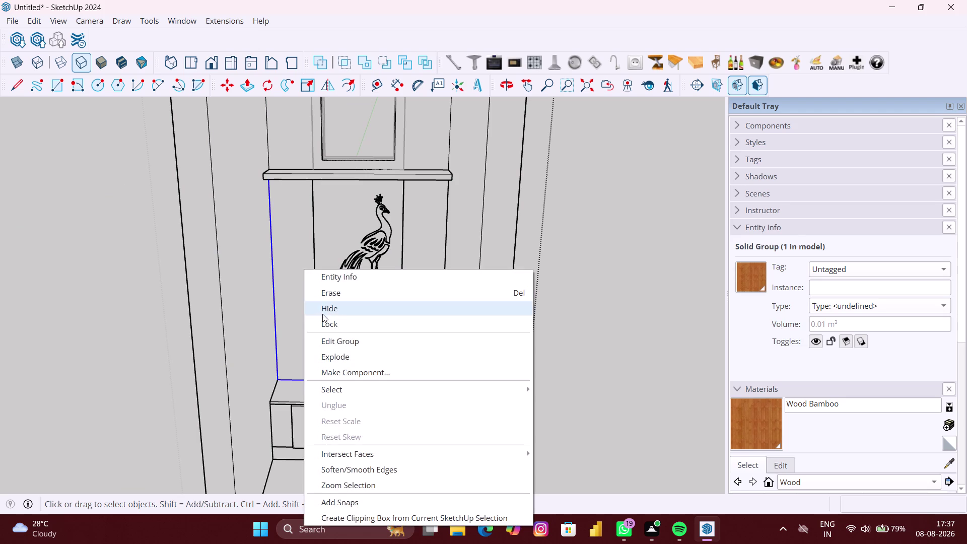
click(332, 311)
click(303, 307)
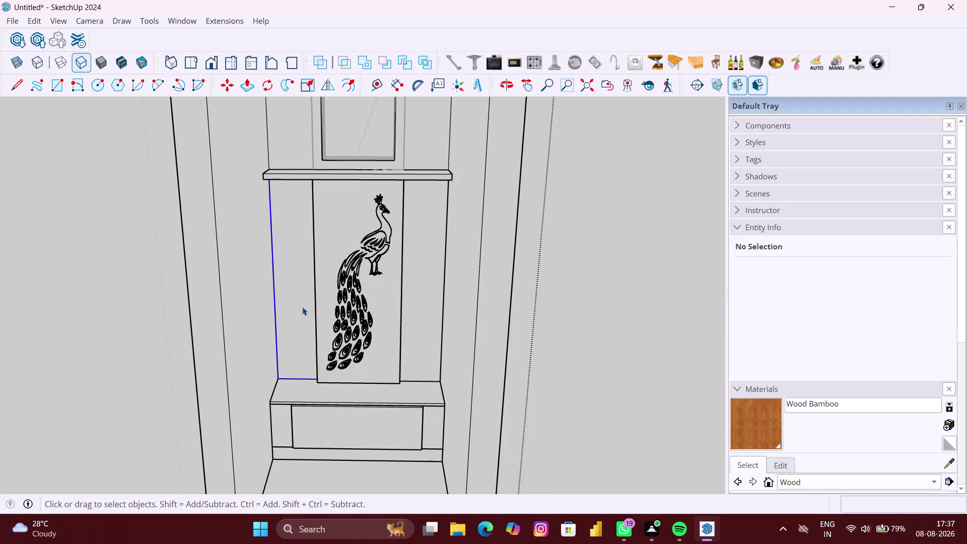
right_click(302, 307)
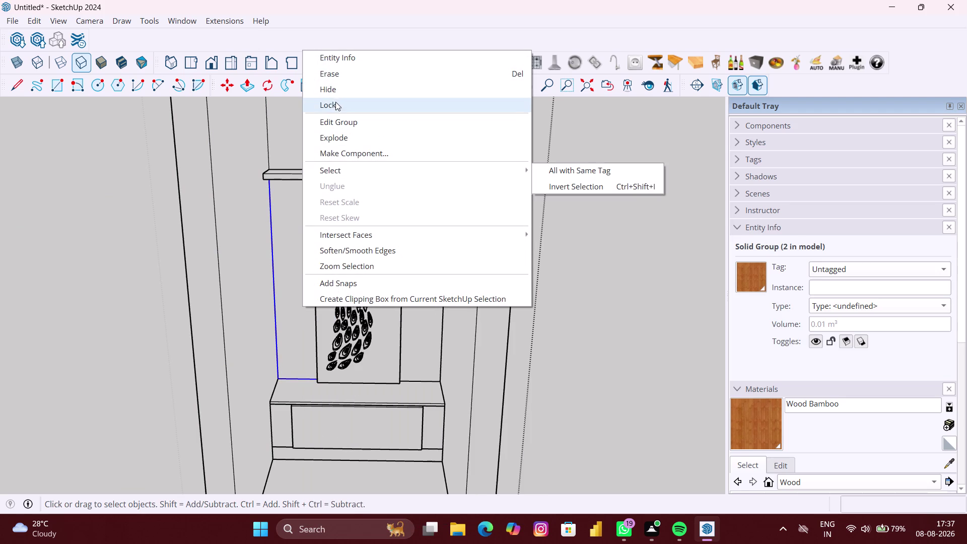
click(336, 92)
Turn on X-ray, pick the group left of the peacock panel, and Unhide All.
scroll(up, 3)
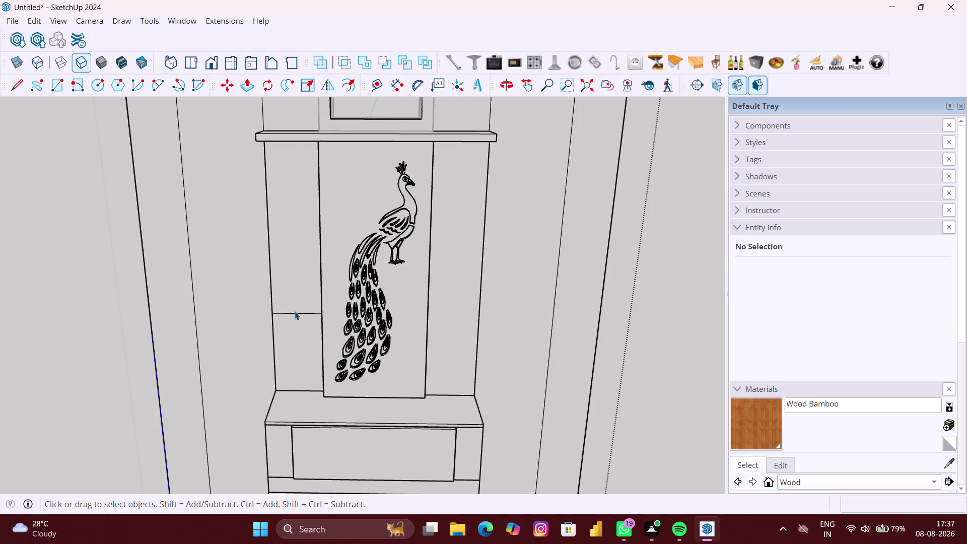
click(294, 311)
scroll(up, 3)
double_click(298, 315)
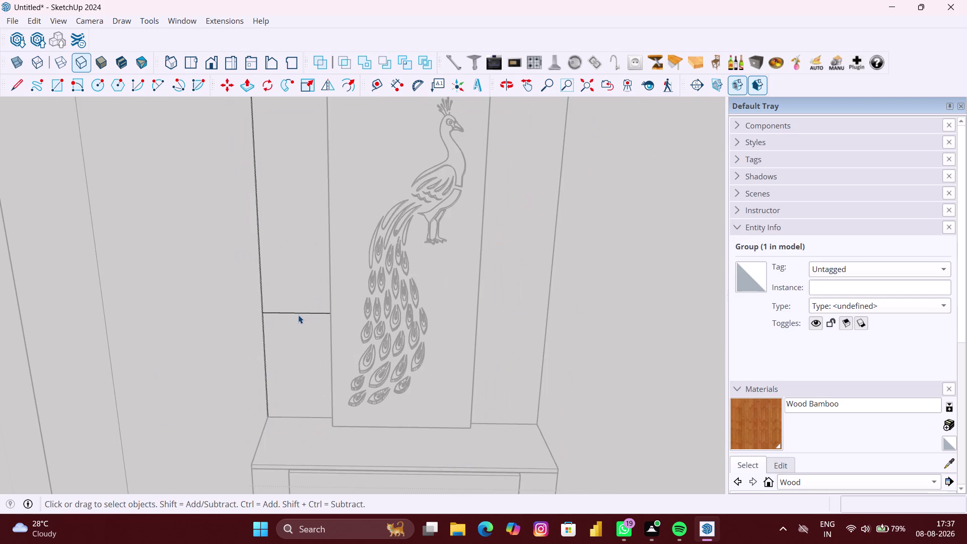
click(299, 313)
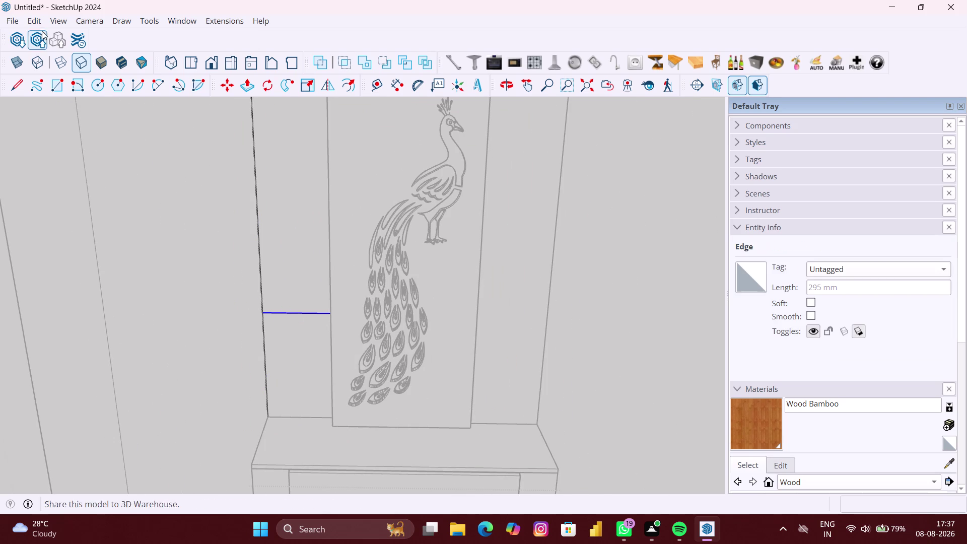
click(10, 22)
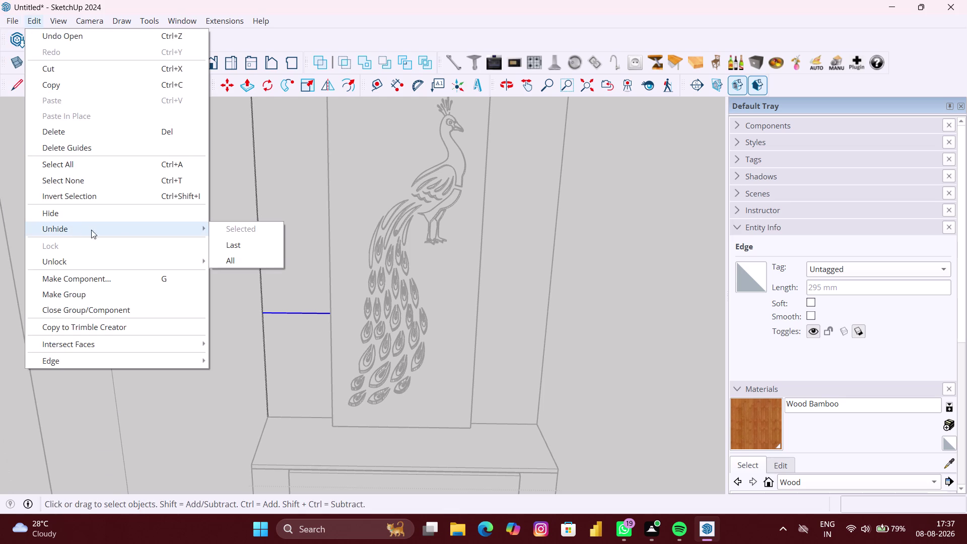
click(257, 264)
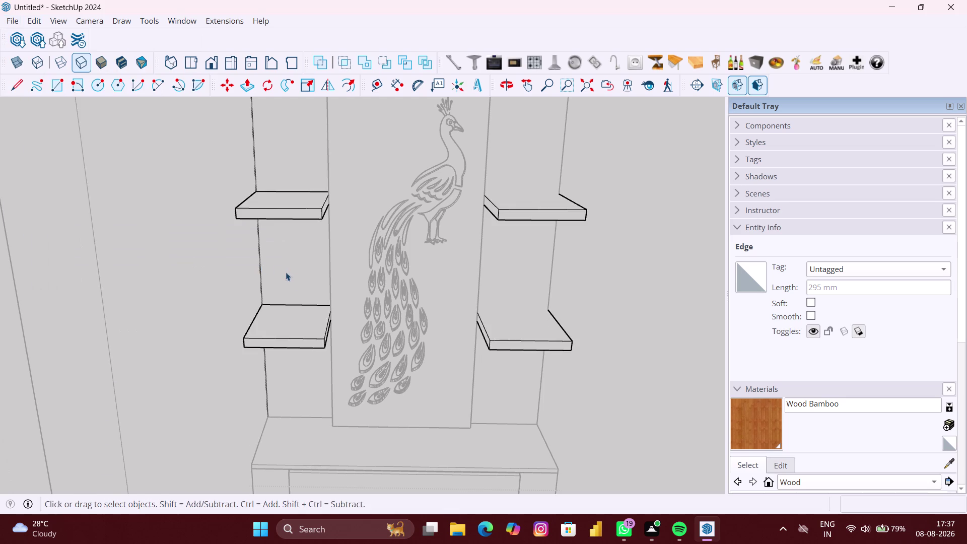
scroll(down, 3)
click(468, 329)
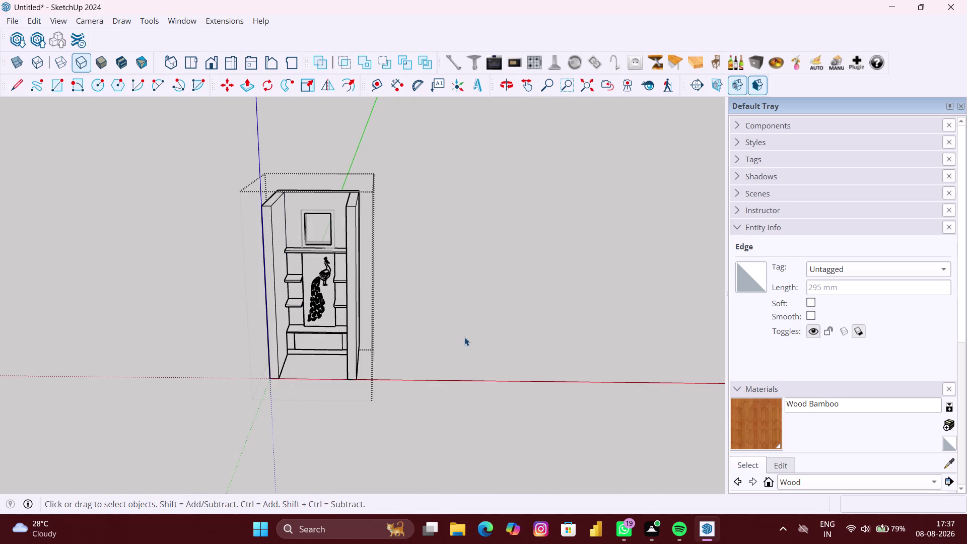
Switch to the Shaded style and orbit to view the unit from the front.
scroll(down, 3)
click(93, 65)
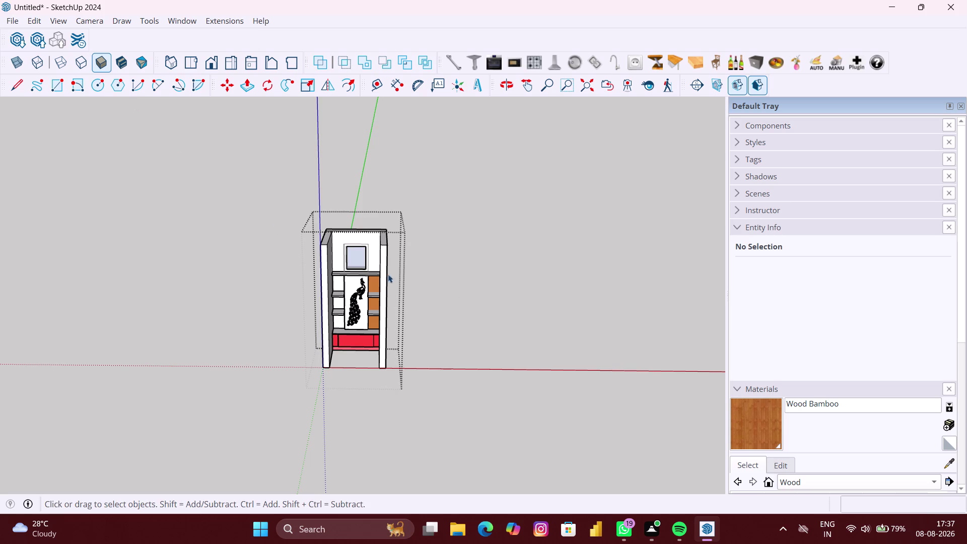
middle_drag(484, 292, 479, 284)
scroll(up, 3)
middle_drag(402, 313, 446, 290)
scroll(up, 3)
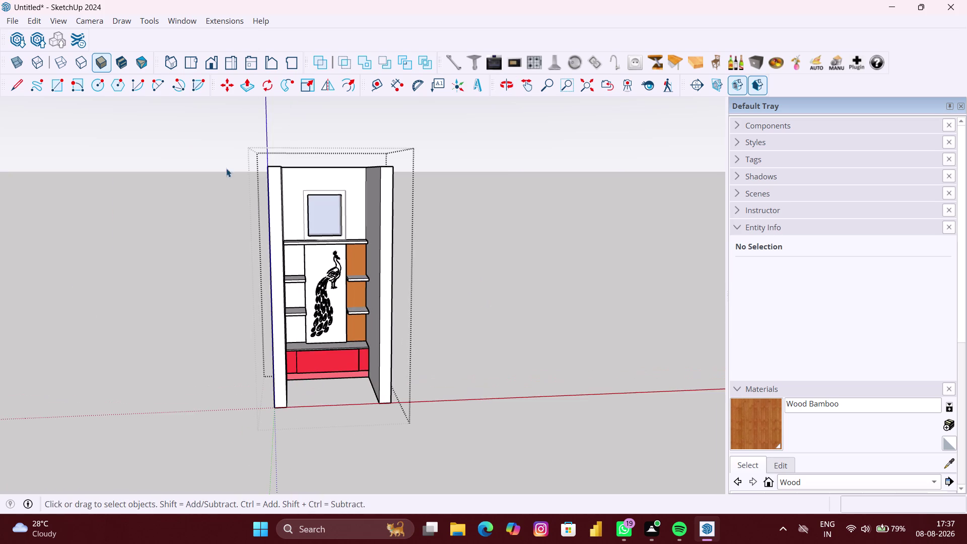
Switch to Monochrome, then Shaded With Textures, and zoom in on the counter and shelves.
click(146, 71)
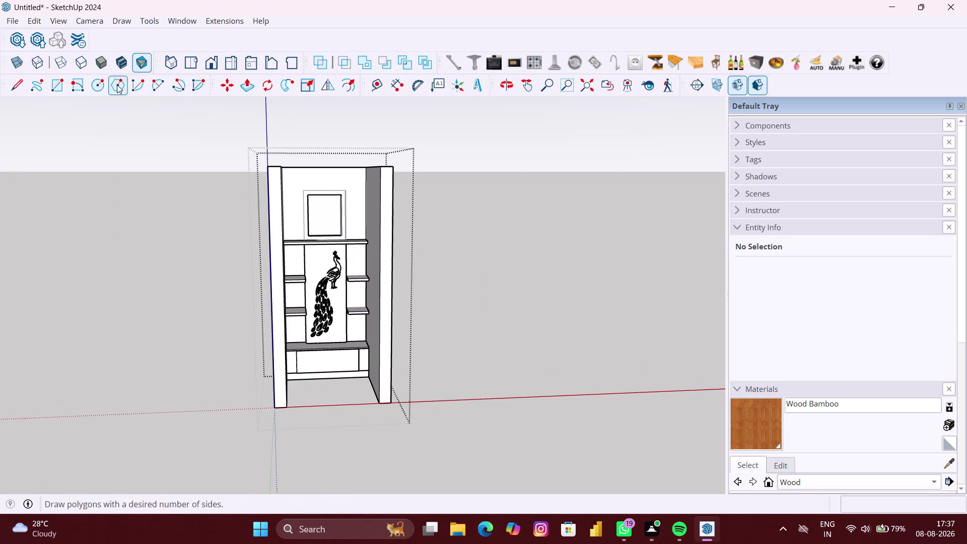
click(118, 60)
click(635, 437)
scroll(up, 3)
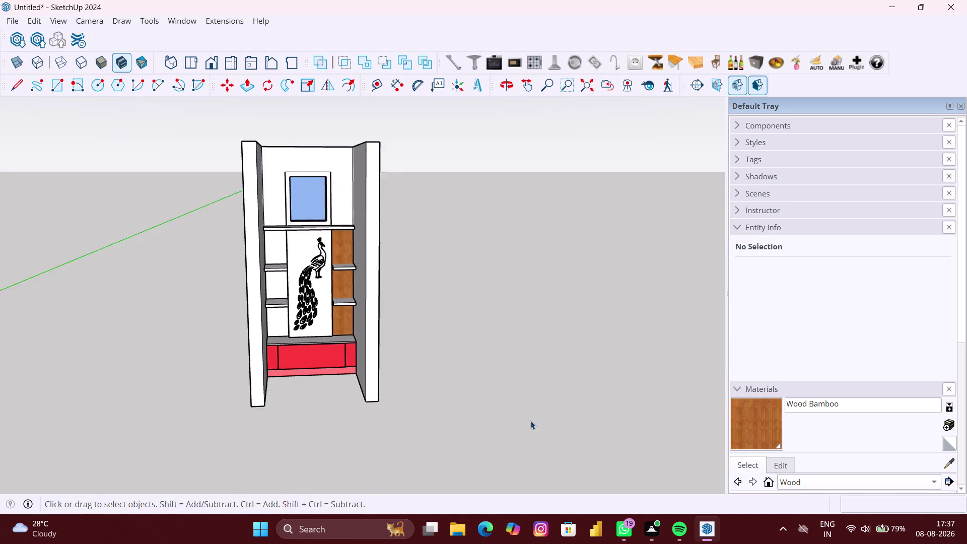
scroll(up, 3)
middle_drag(373, 391, 331, 394)
scroll(up, 3)
middle_drag(148, 252, 193, 252)
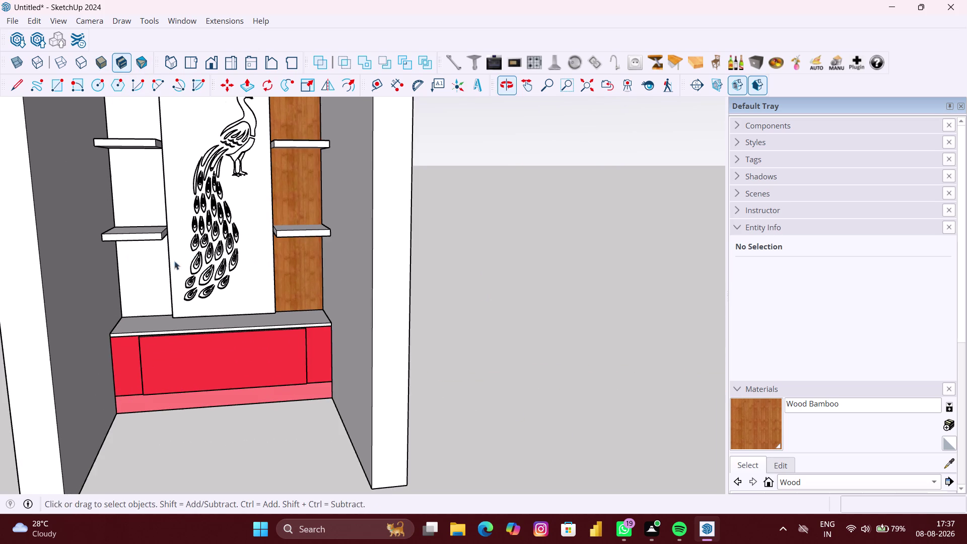
Hide the backing face left of the peacock inside its group, unhide it, and exit.
click(154, 269)
double_click(145, 272)
click(145, 273)
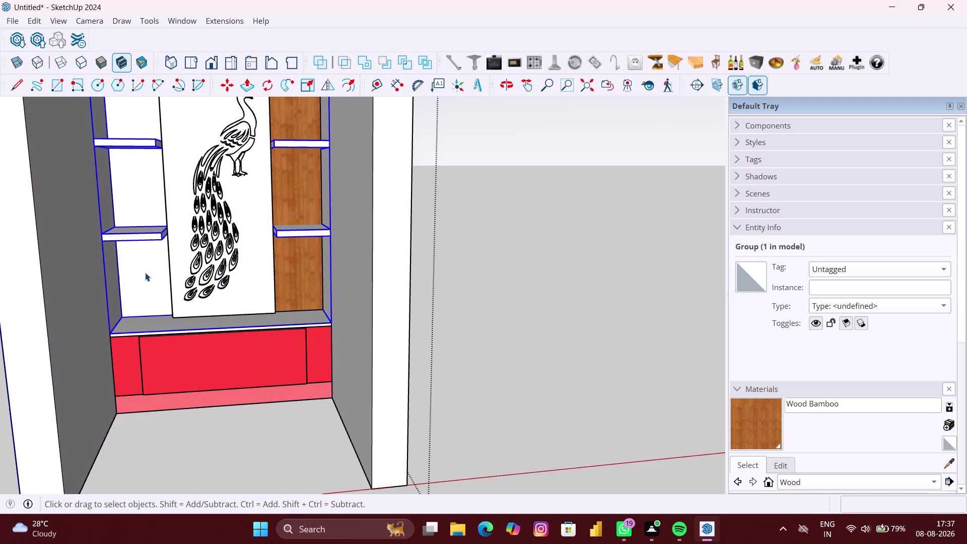
double_click(145, 272)
click(145, 273)
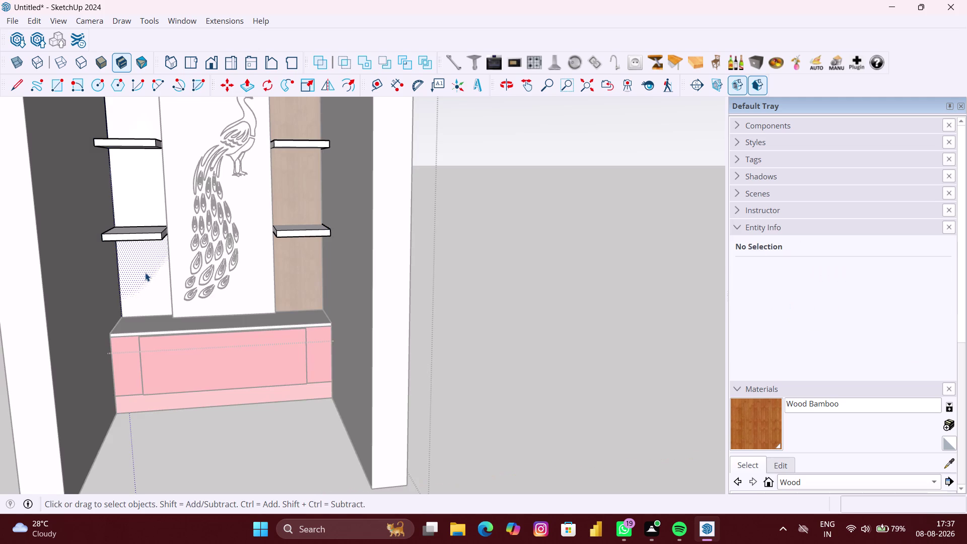
right_click(145, 272)
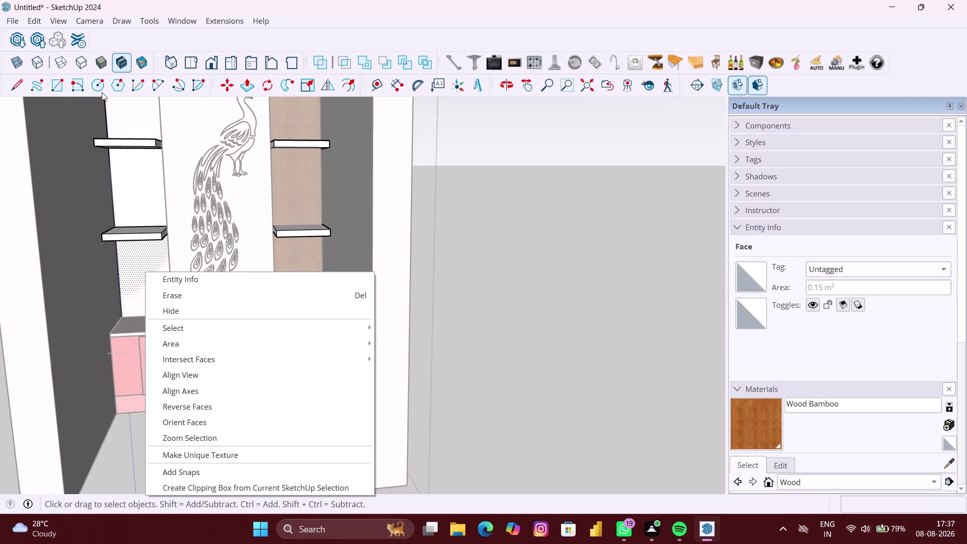
click(37, 23)
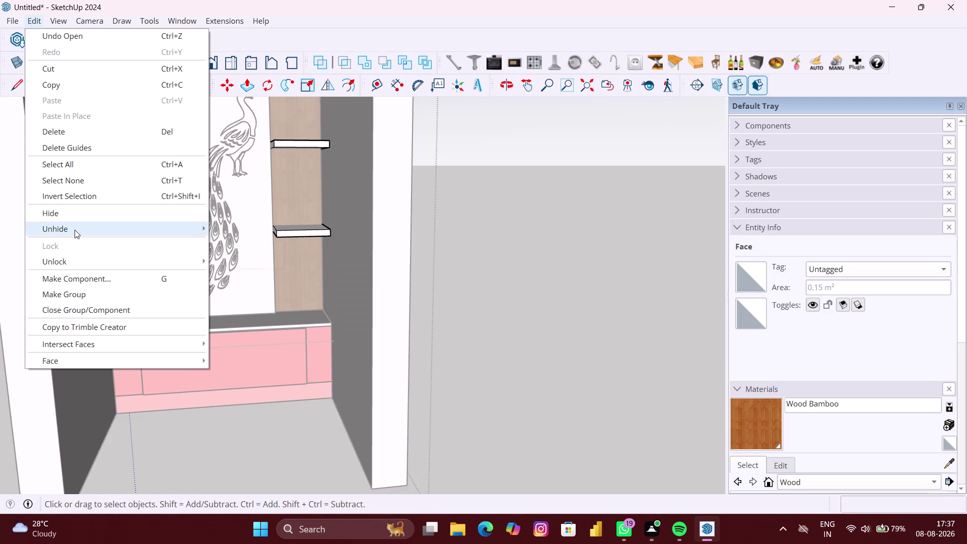
click(74, 230)
click(240, 258)
scroll(down, 3)
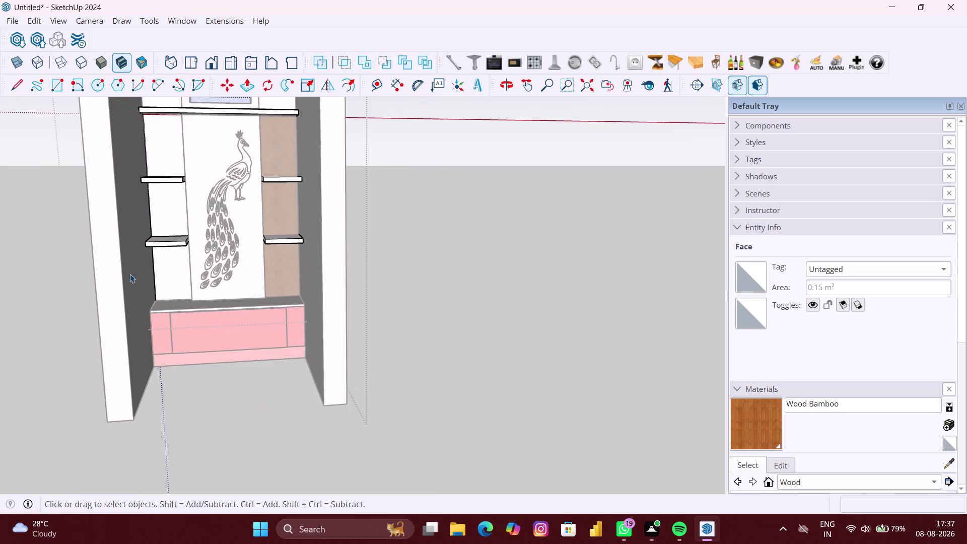
click(84, 292)
Orbit around the counter and side shelves, then switch to the Shaded style.
scroll(up, 3)
middle_drag(190, 282, 234, 296)
scroll(up, 3)
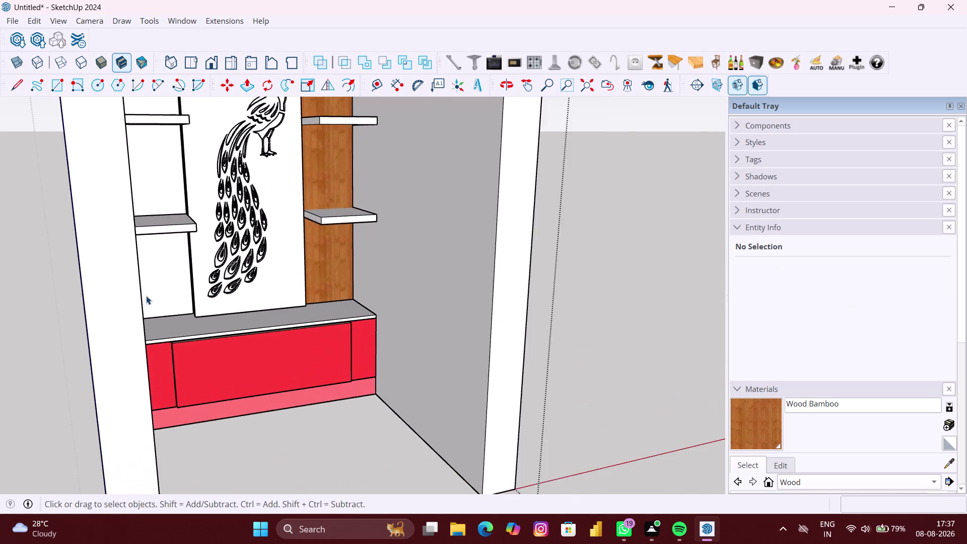
scroll(up, 3)
middle_drag(170, 296, 130, 296)
scroll(up, 3)
middle_drag(186, 293, 154, 311)
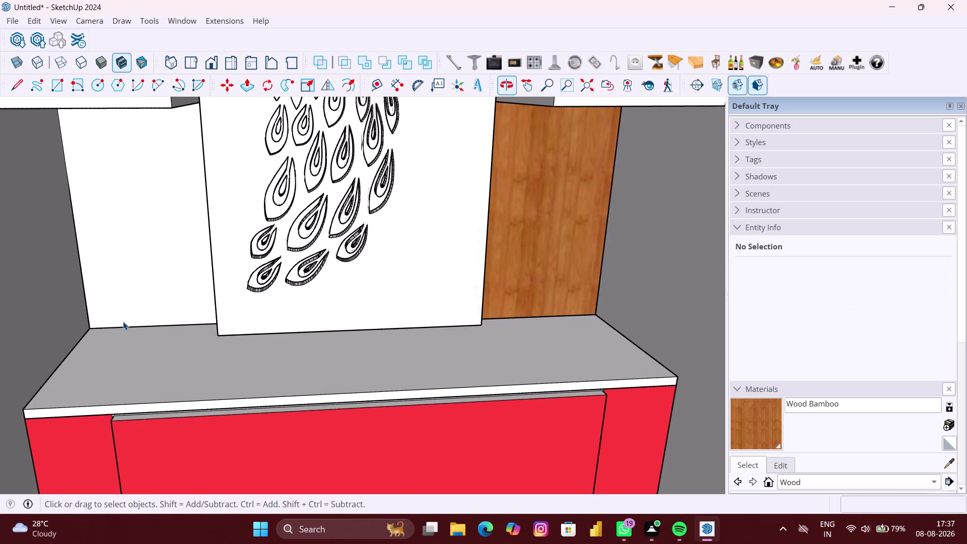
scroll(up, 3)
scroll(down, 3)
scroll(up, 3)
middle_drag(119, 324, 164, 337)
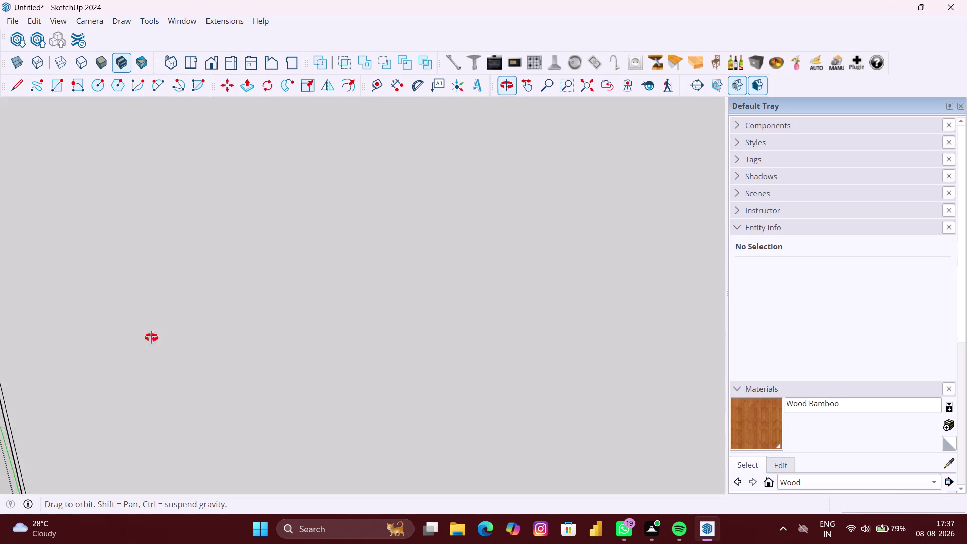
middle_drag(163, 338, 99, 335)
scroll(down, 3)
scroll(up, 3)
middle_drag(152, 317, 142, 319)
scroll(down, 3)
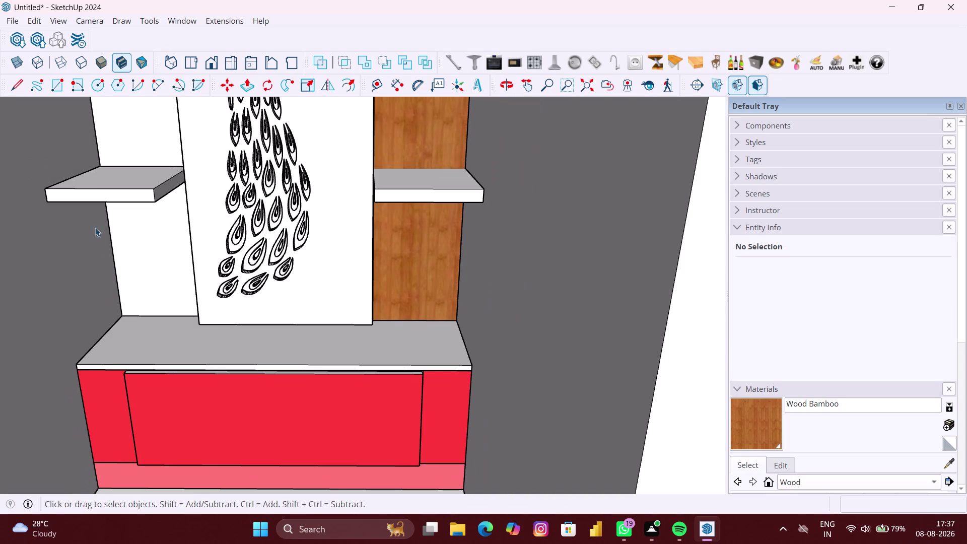
click(105, 59)
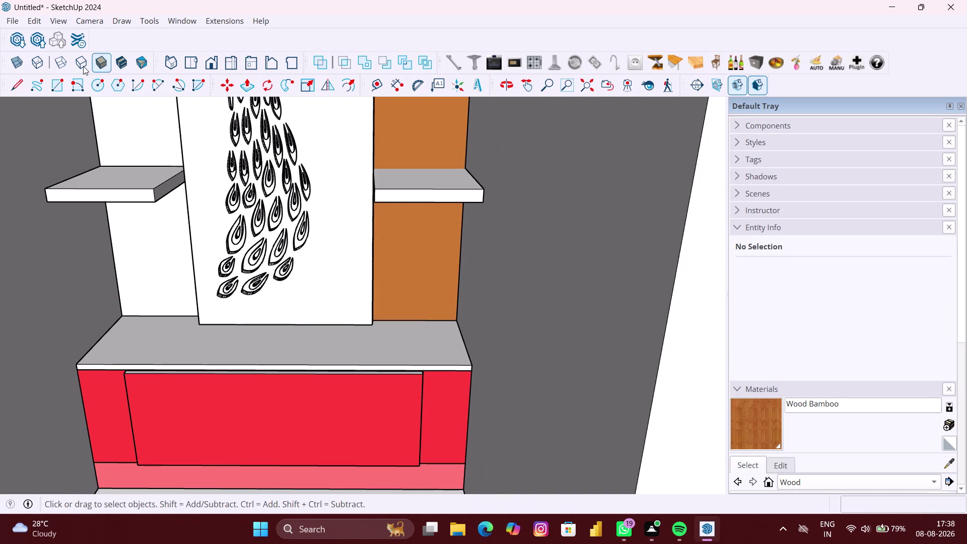
Switch to Hidden Line style and inspect the lower edge of the peacock panel.
click(81, 64)
middle_drag(129, 302, 124, 303)
scroll(down, 3)
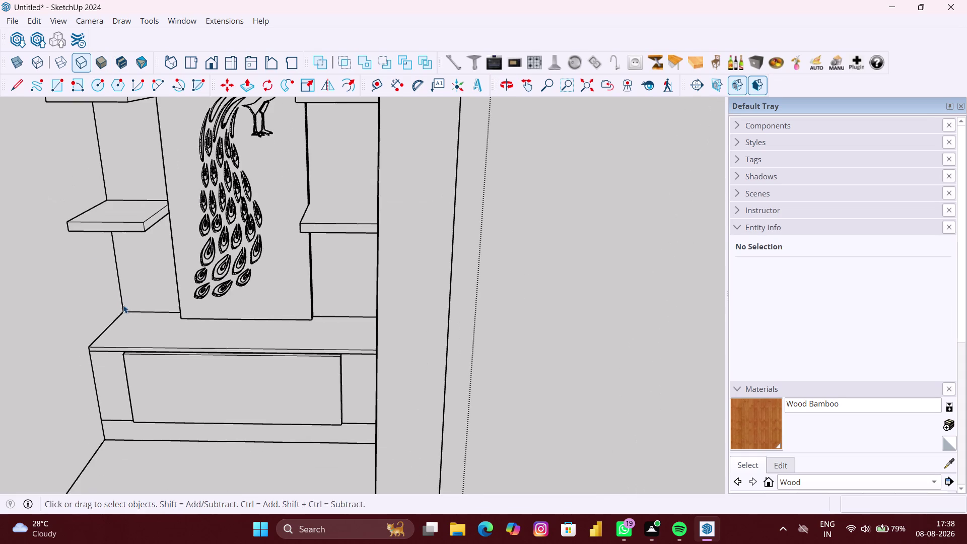
middle_drag(124, 304, 272, 307)
scroll(down, 3)
scroll(up, 3)
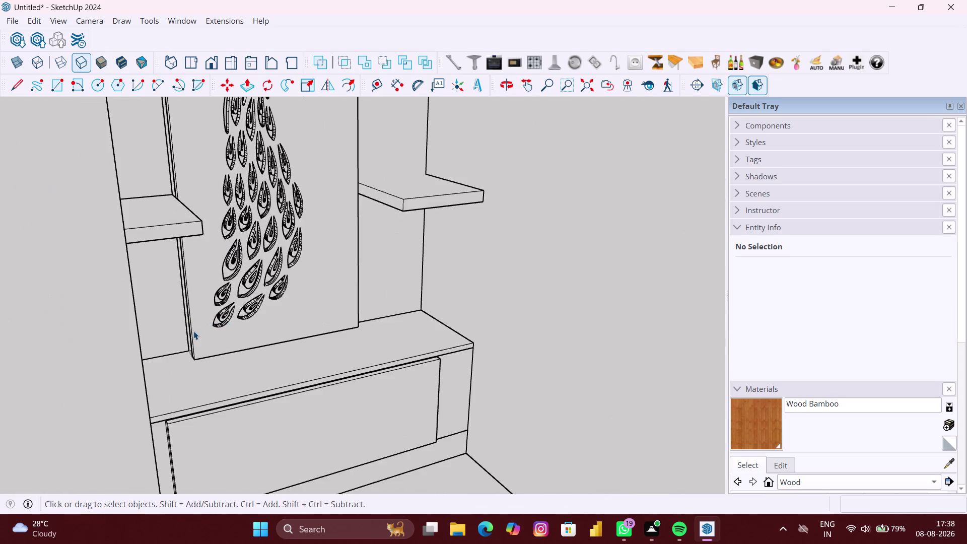
scroll(up, 3)
scroll(up, 3)
scroll(down, 3)
scroll(up, 3)
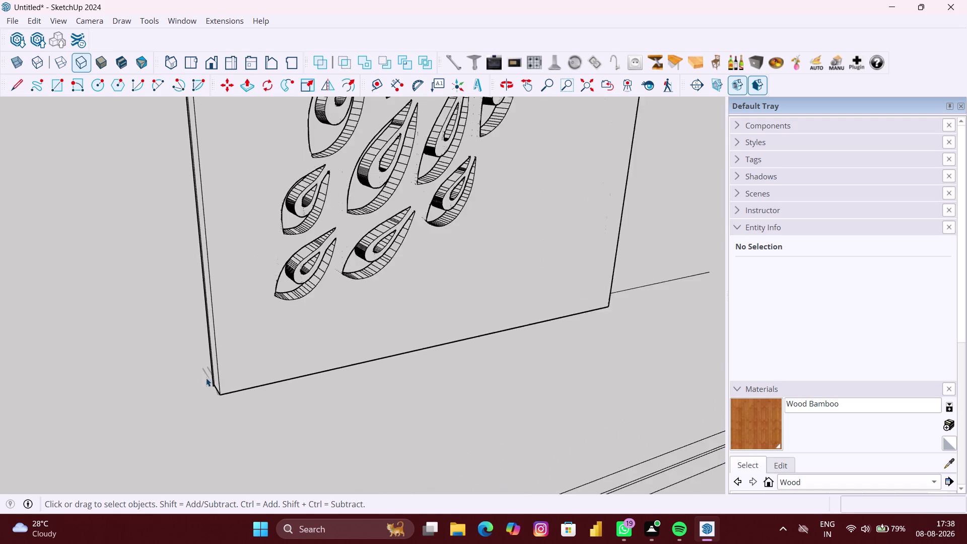
scroll(up, 3)
middle_drag(207, 375, 165, 380)
scroll(down, 3)
scroll(up, 3)
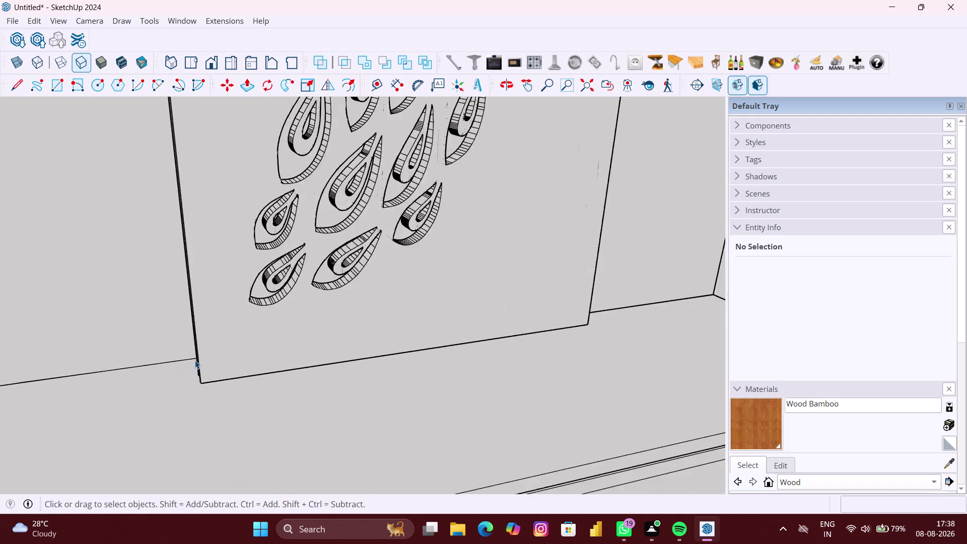
scroll(up, 3)
middle_drag(183, 361, 207, 367)
scroll(up, 3)
scroll(up, 3)
scroll(down, 3)
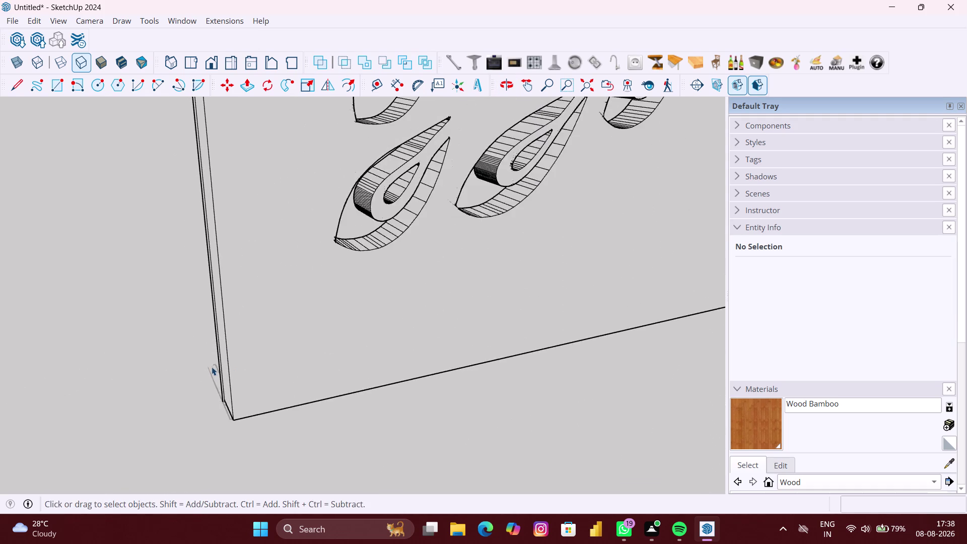
scroll(down, 3)
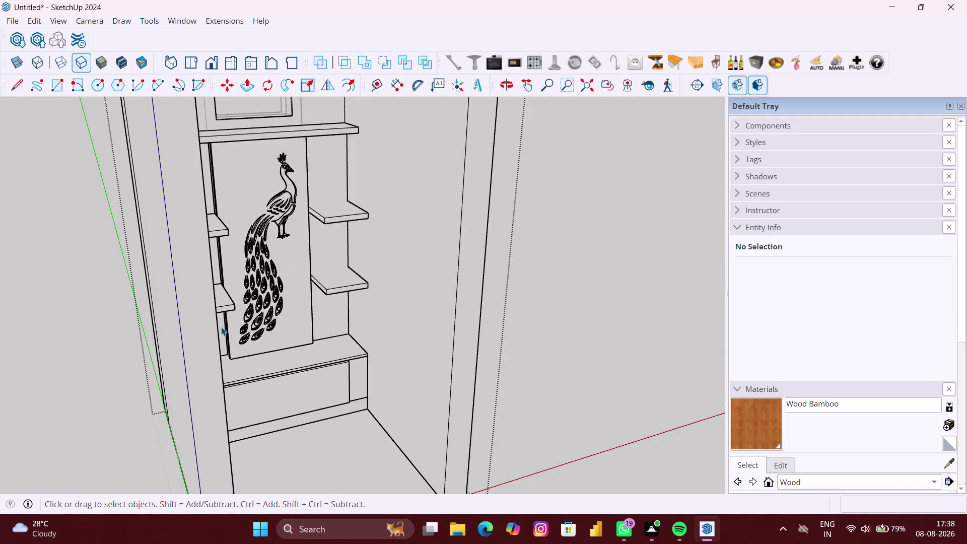
scroll(down, 3)
Orbit around the top shelf and left wall to locate the stray edge line.
middle_drag(228, 310, 189, 315)
scroll(up, 3)
middle_drag(200, 192, 152, 163)
scroll(up, 3)
middle_drag(221, 159, 242, 137)
scroll(up, 3)
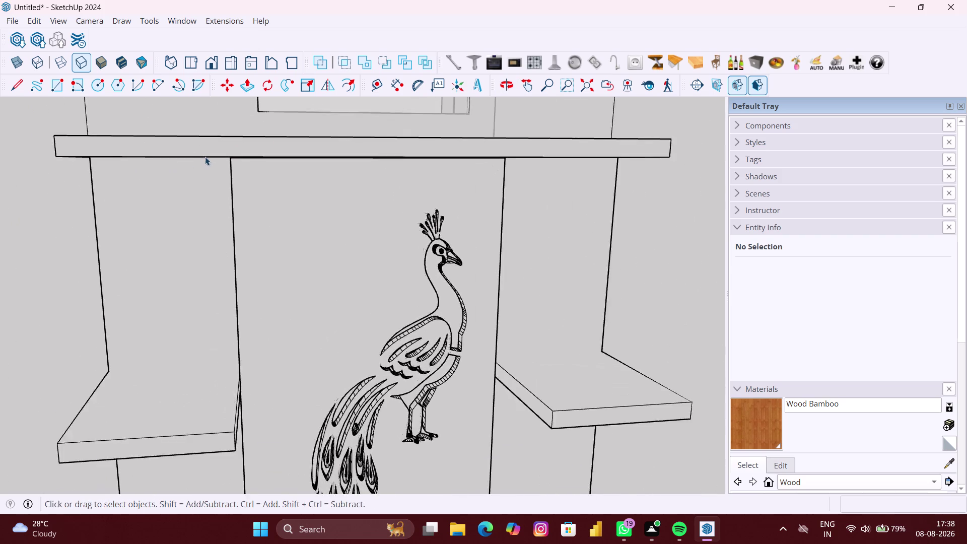
scroll(up, 3)
middle_drag(209, 157, 241, 138)
scroll(up, 3)
scroll(up, 3)
scroll(down, 3)
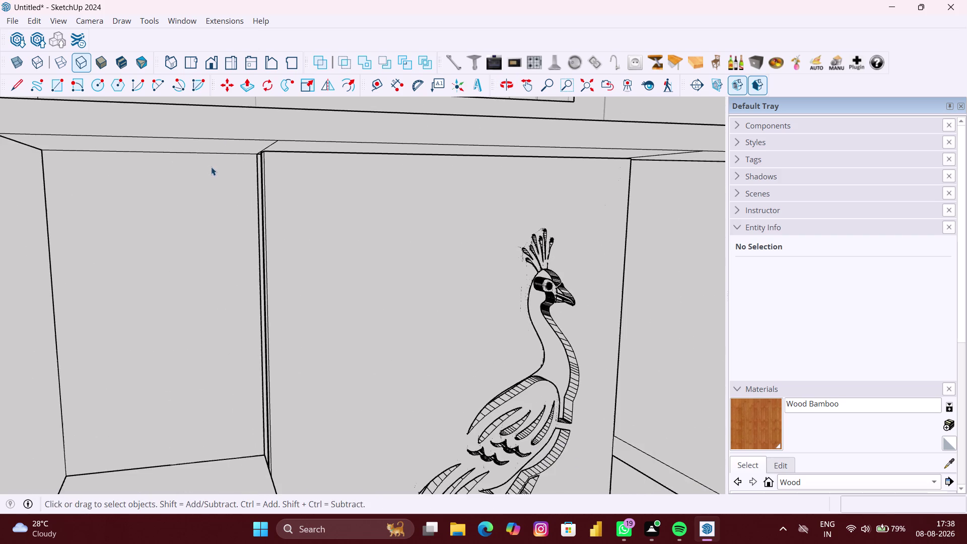
scroll(up, 3)
scroll(up, 3)
scroll(up, 3)
middle_drag(260, 159, 260, 161)
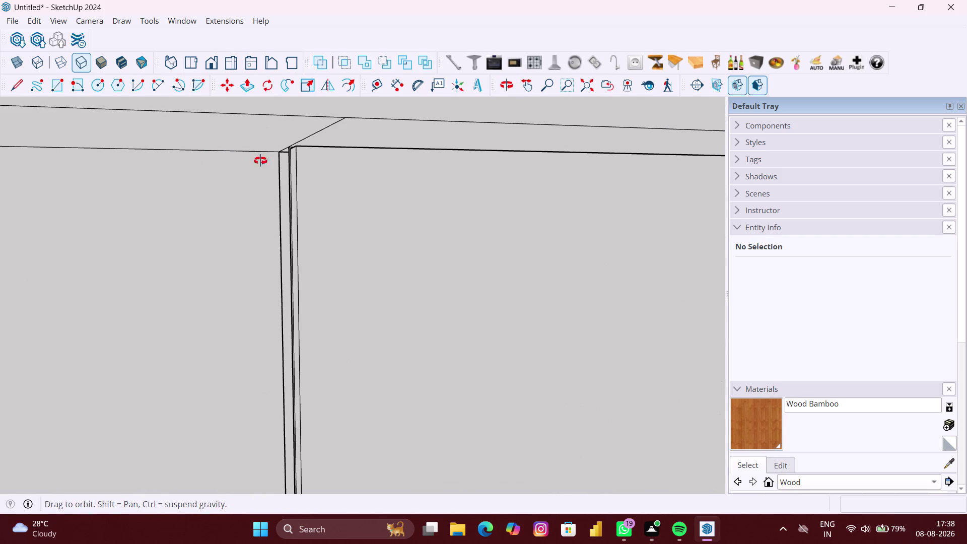
middle_drag(260, 161, 267, 171)
scroll(up, 3)
middle_drag(272, 171, 200, 171)
scroll(down, 3)
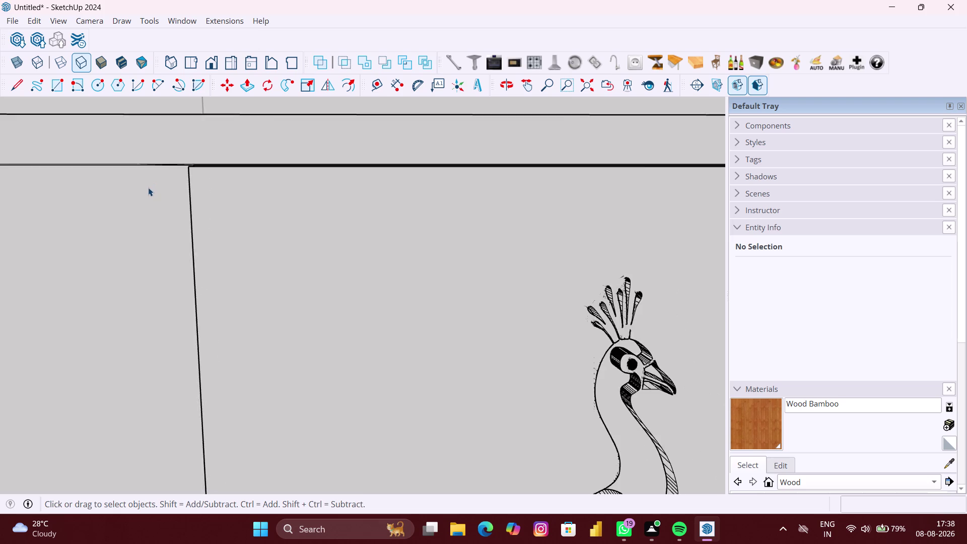
scroll(down, 3)
middle_drag(164, 204, 156, 206)
scroll(down, 3)
middle_drag(149, 228, 121, 228)
scroll(down, 3)
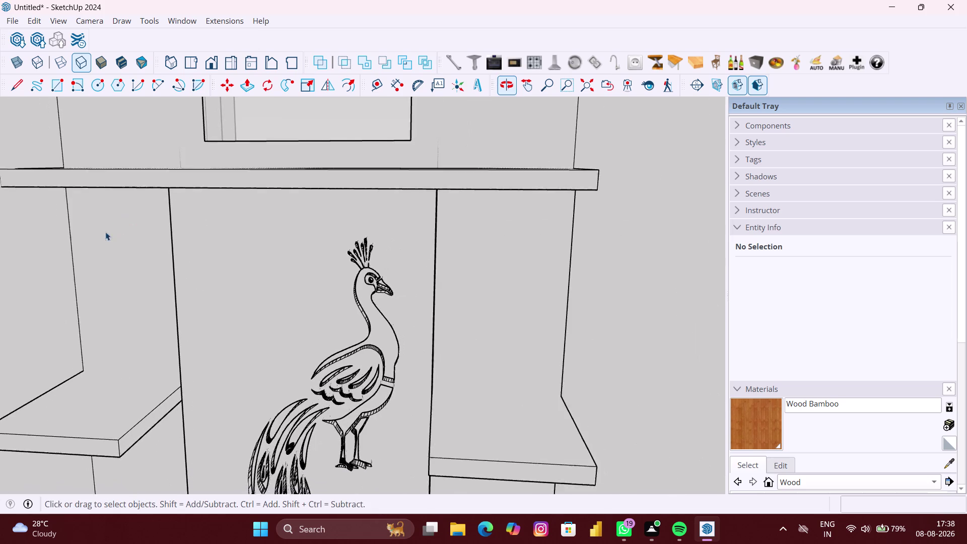
scroll(up, 3)
scroll(up, 3)
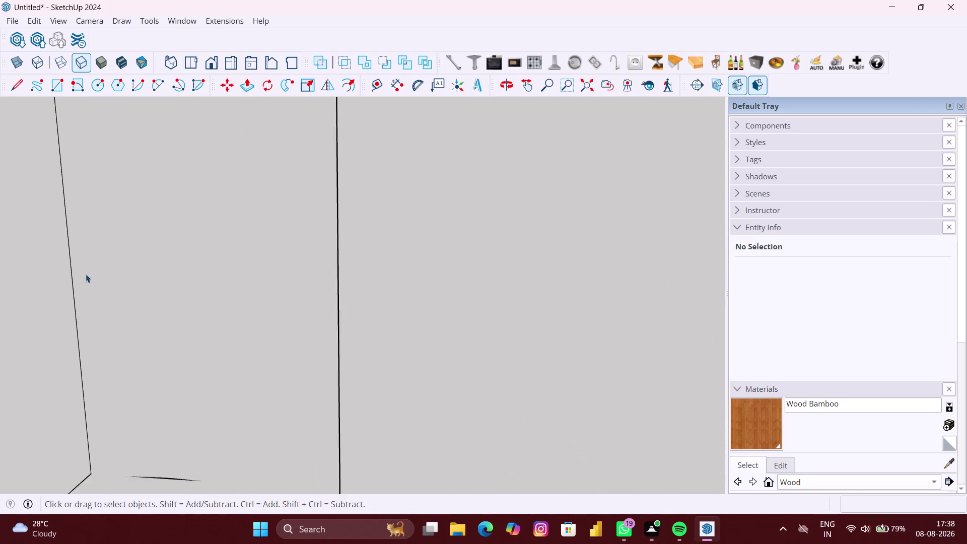
scroll(up, 3)
middle_drag(87, 274, 131, 273)
scroll(up, 3)
scroll(up, 3)
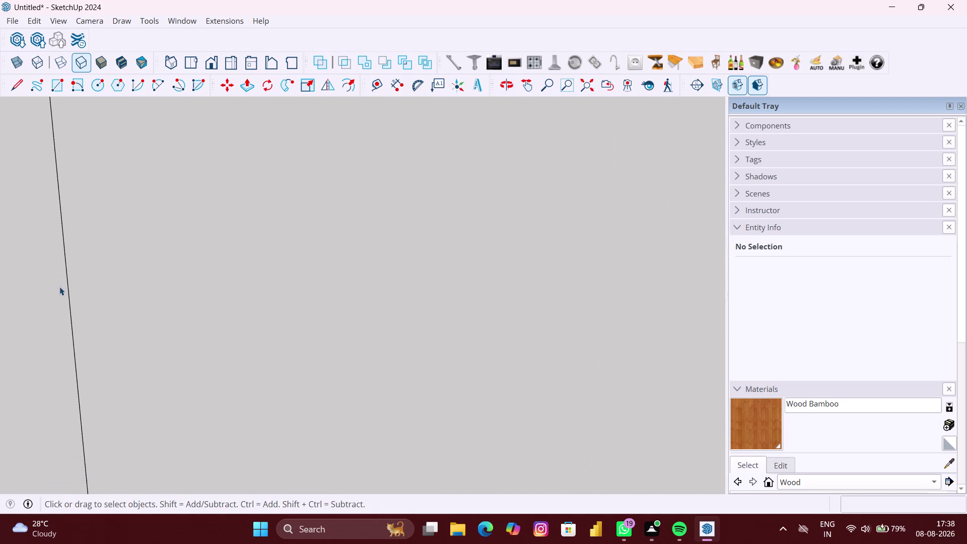
Select the stray 3000 mm edge beside the shelves and delete it.
click(66, 289)
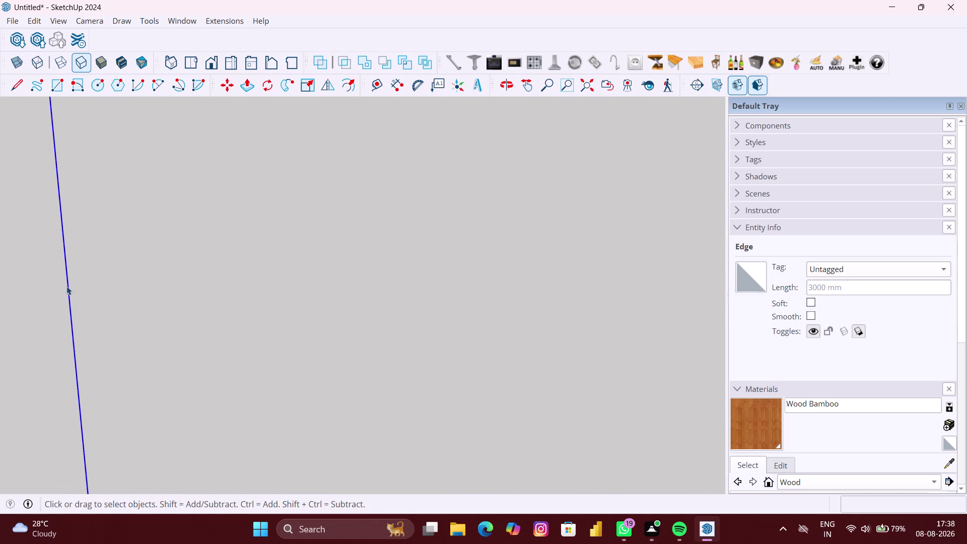
click(27, 12)
click(38, 24)
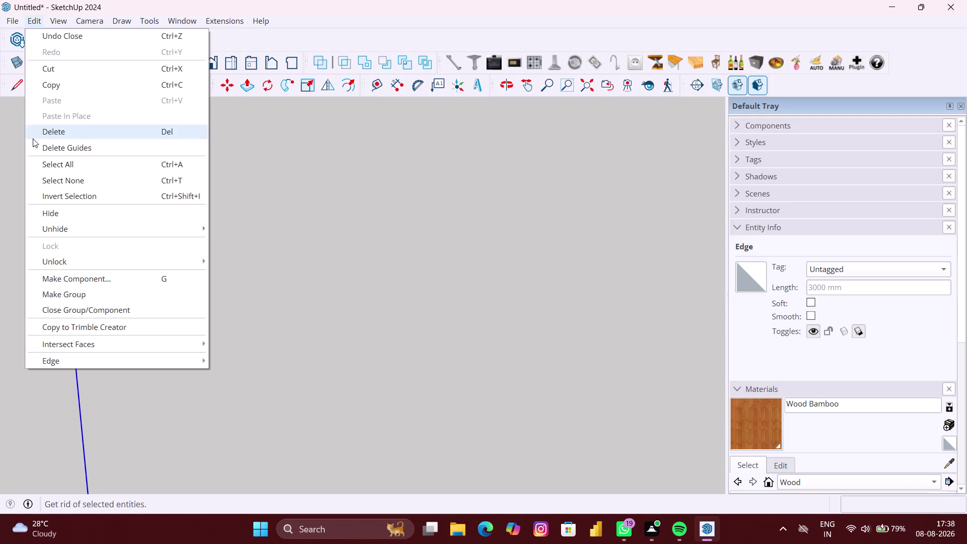
click(49, 229)
click(232, 261)
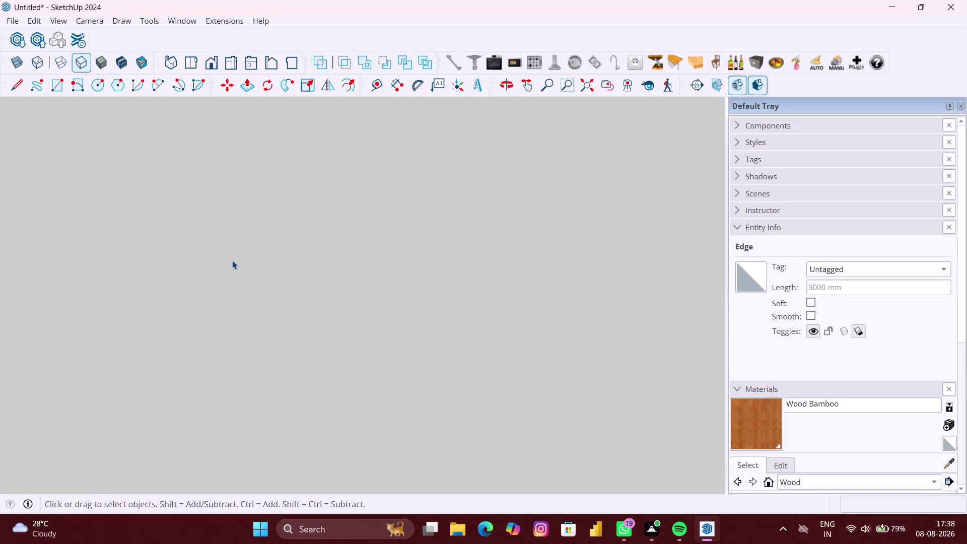
scroll(down, 3)
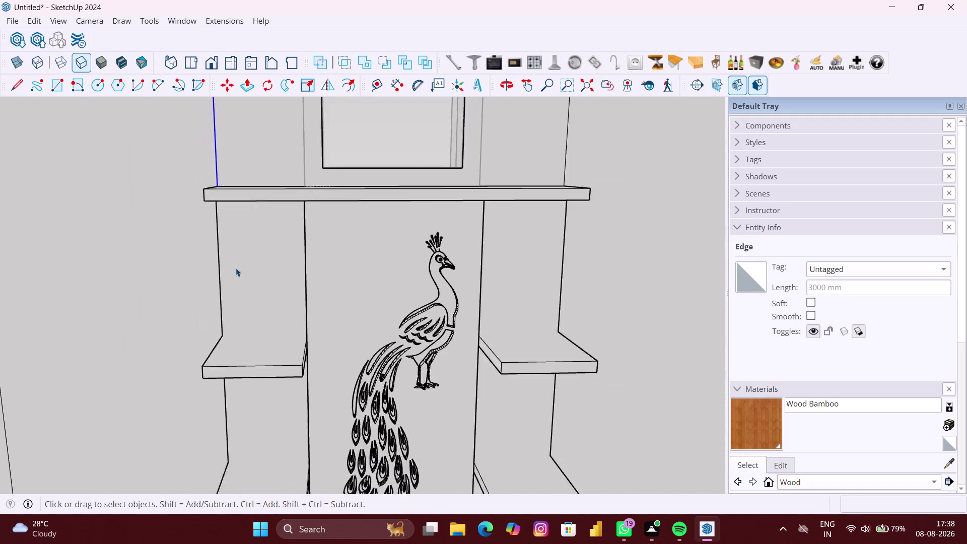
Orbit around the peacock panel and switch back to Shaded with Textures style.
scroll(down, 3)
middle_drag(227, 270, 154, 263)
scroll(up, 3)
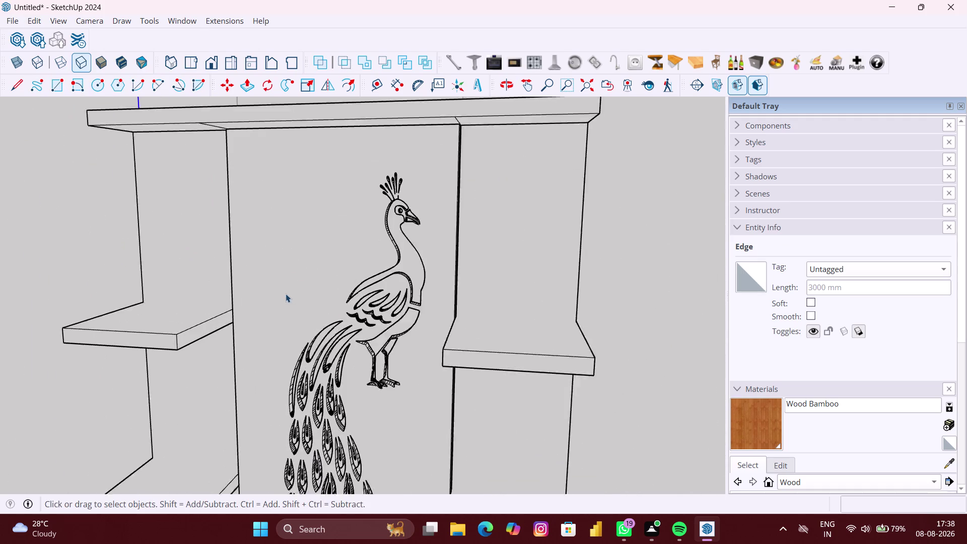
scroll(up, 3)
middle_drag(282, 293, 247, 300)
scroll(up, 3)
middle_drag(240, 282, 232, 283)
scroll(down, 3)
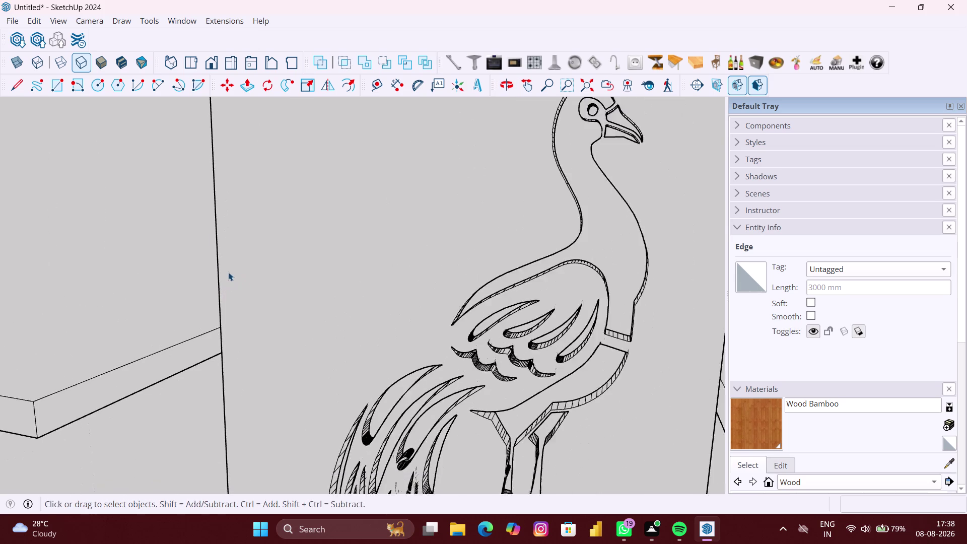
scroll(down, 3)
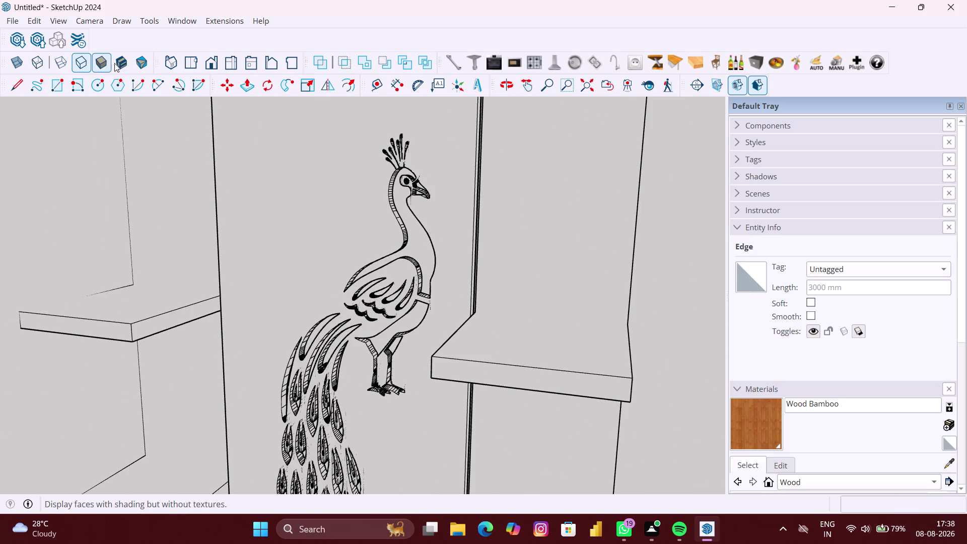
click(125, 62)
scroll(down, 3)
middle_drag(224, 263, 221, 264)
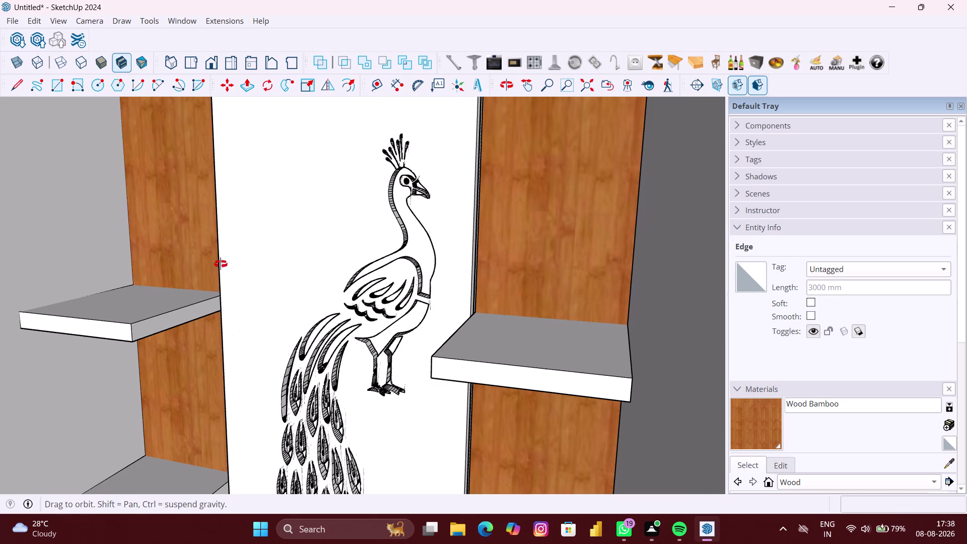
middle_drag(221, 263, 188, 277)
scroll(down, 3)
scroll(down, 3)
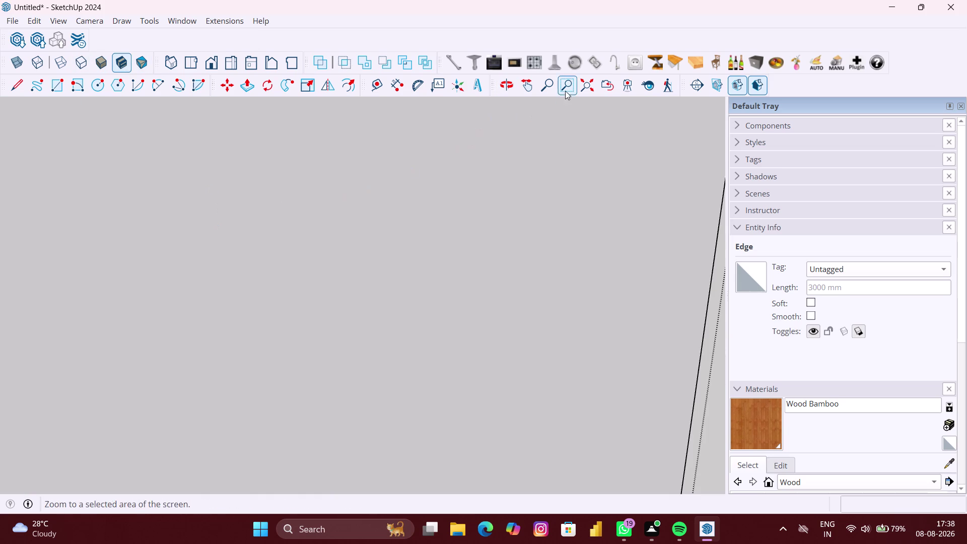
Zoom extents to fit the whole pooja unit and face the peacock panel.
click(584, 86)
scroll(up, 3)
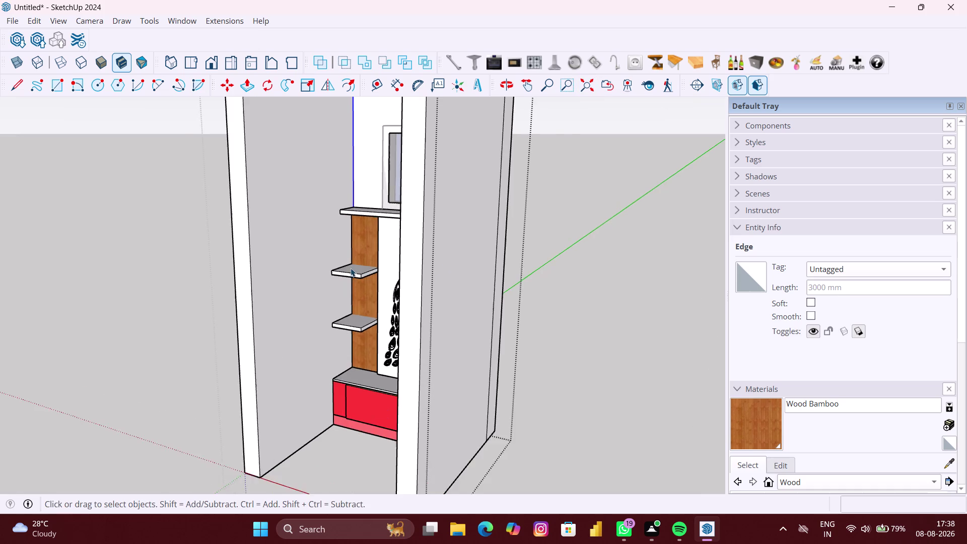
scroll(up, 3)
middle_drag(348, 268, 423, 278)
scroll(up, 3)
middle_drag(393, 265, 415, 268)
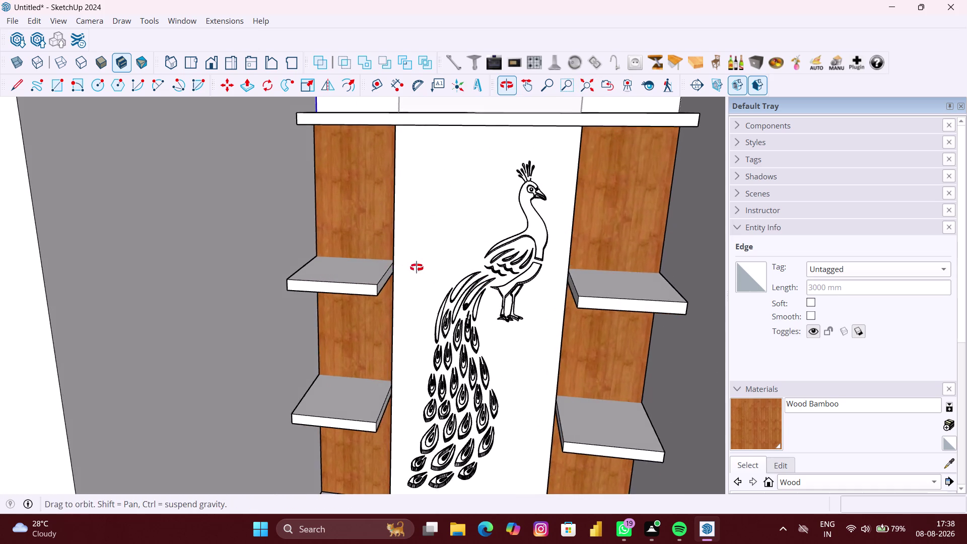
middle_drag(416, 268, 419, 268)
scroll(down, 3)
Turn on X-ray and orbit through the see-through unit to view the shelves.
click(13, 58)
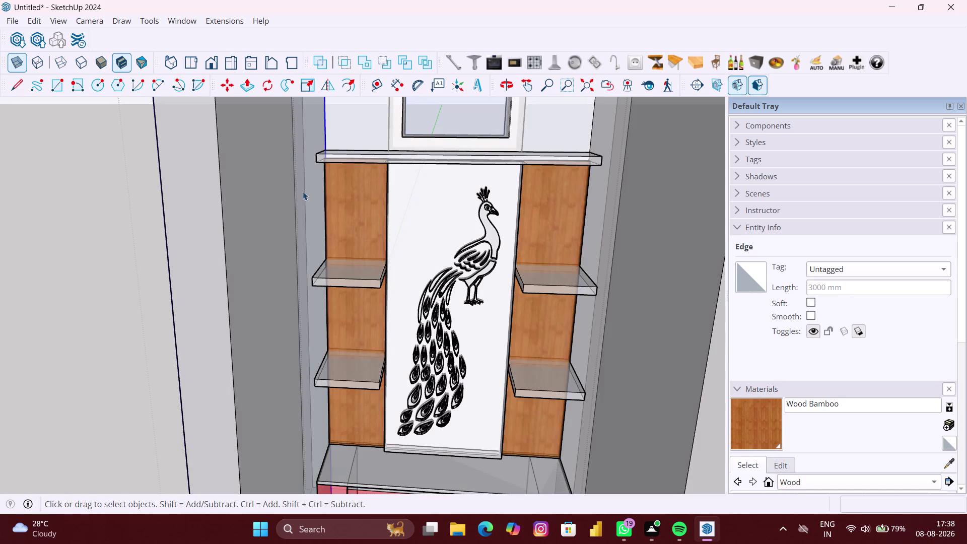
scroll(up, 3)
middle_drag(355, 209, 574, 224)
scroll(up, 3)
middle_drag(346, 236, 437, 236)
scroll(up, 3)
middle_drag(387, 238, 404, 238)
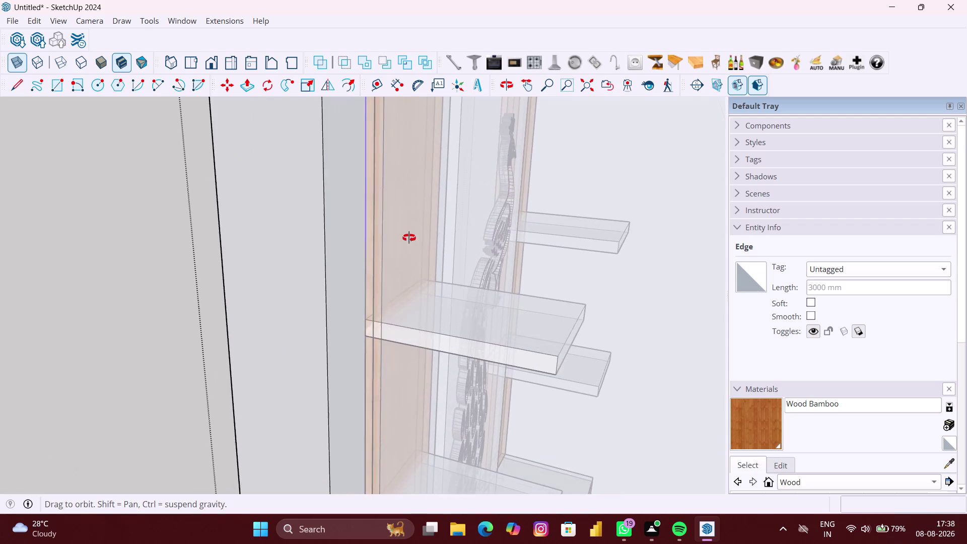
middle_drag(404, 238, 416, 238)
scroll(down, 3)
Turn X-ray off and apply the Monochrome face style.
click(21, 62)
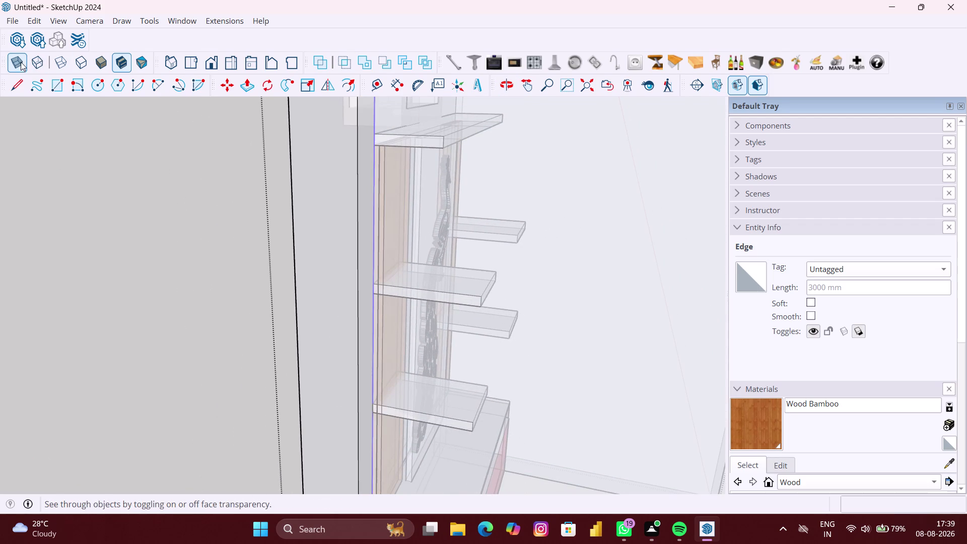
scroll(down, 3)
click(137, 65)
scroll(down, 3)
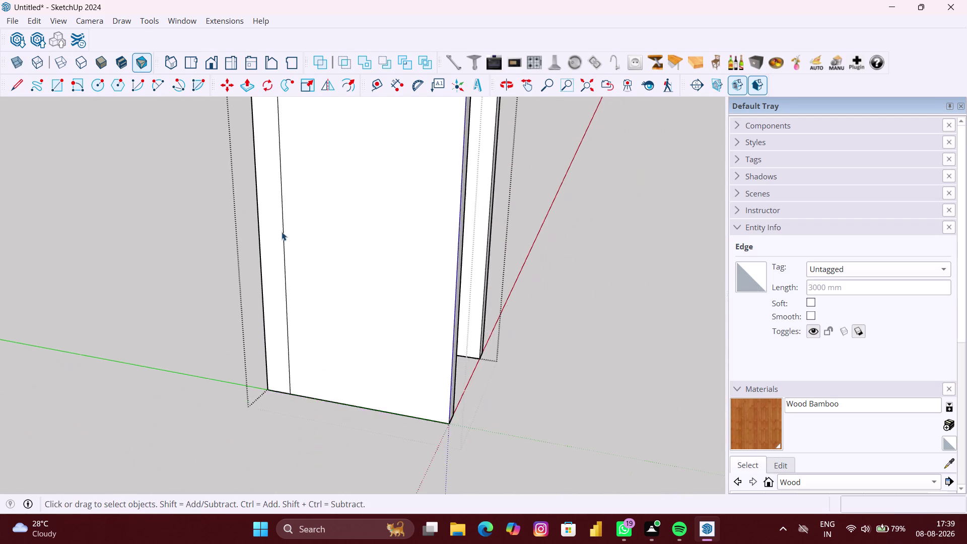
Orbit to the front of the unit and apply Shaded with Textures style.
scroll(down, 3)
middle_drag(203, 231, 8, 222)
double_click(552, 266)
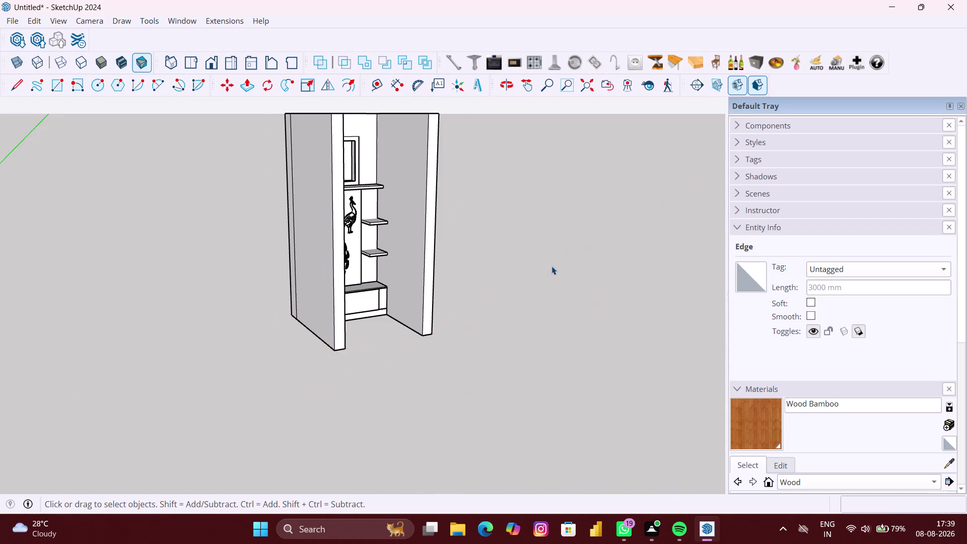
scroll(up, 3)
middle_drag(552, 266, 514, 268)
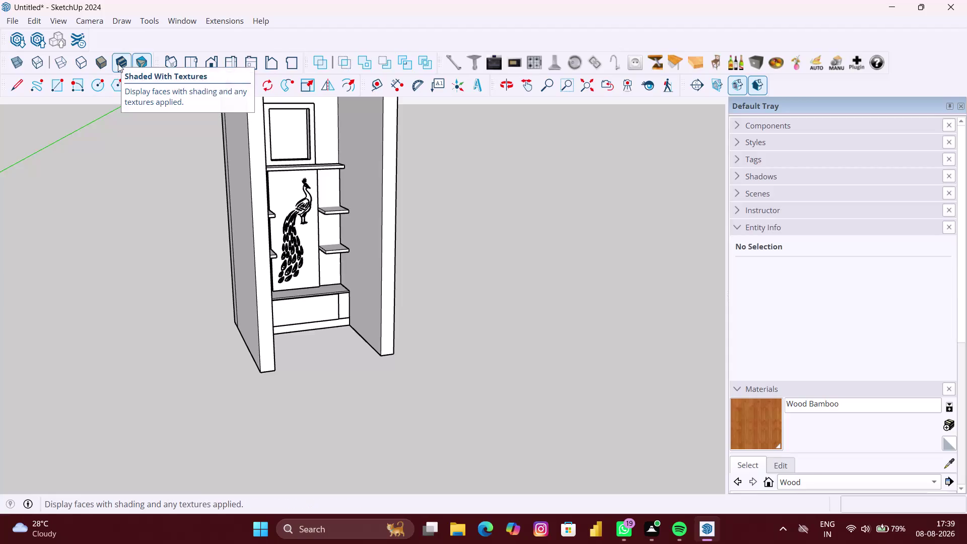
click(118, 64)
click(532, 301)
middle_click(0, 79)
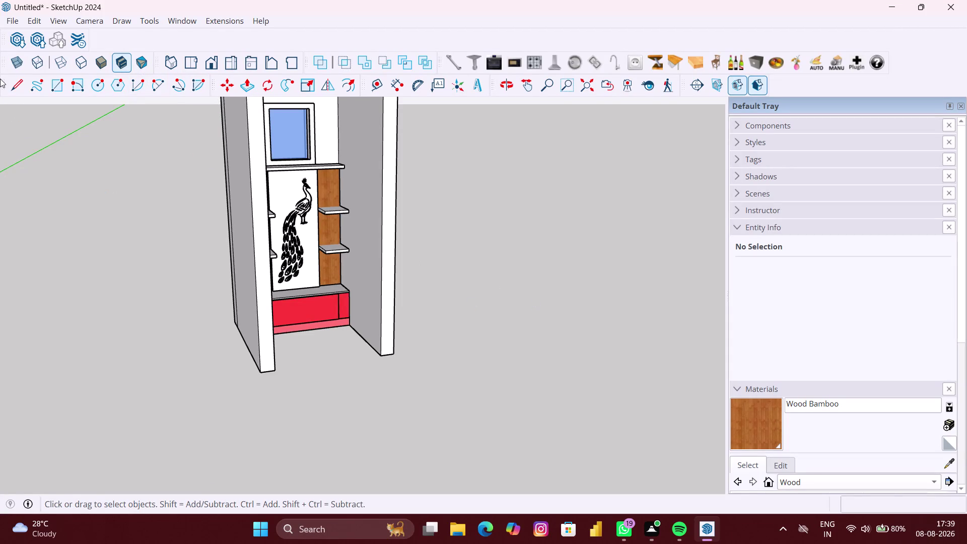
scroll(down, 3)
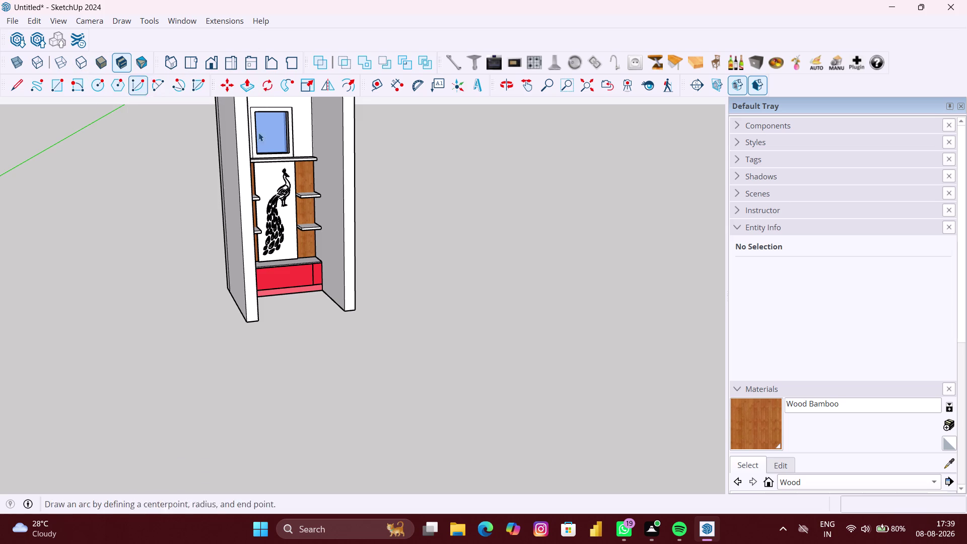
View the unit from the front and enable Back Edges as dashed lines.
click(454, 221)
scroll(down, 3)
middle_drag(454, 238, 326, 216)
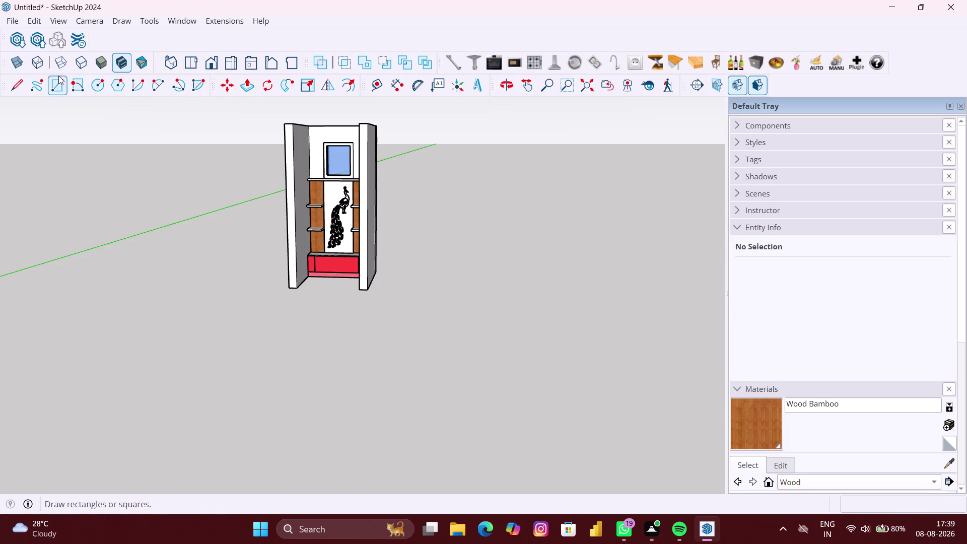
click(45, 60)
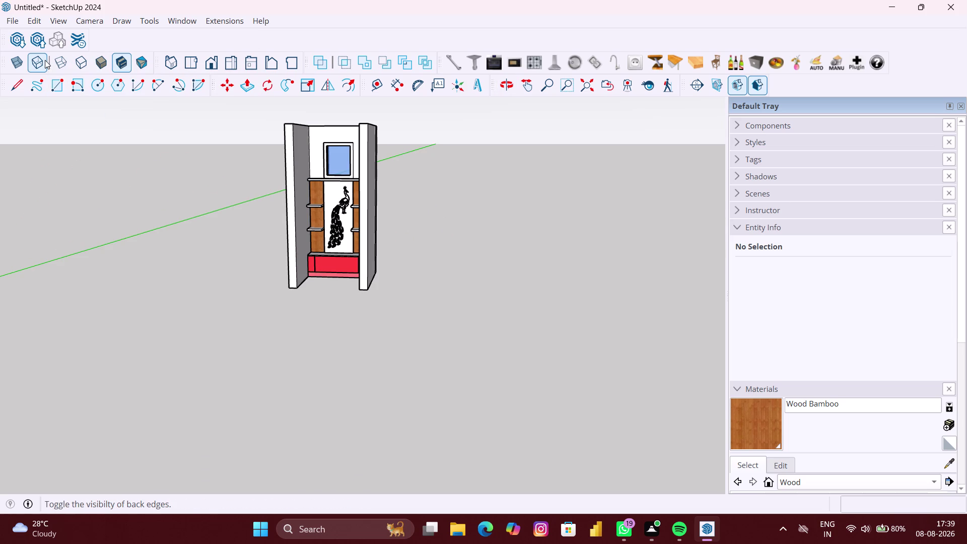
click(356, 229)
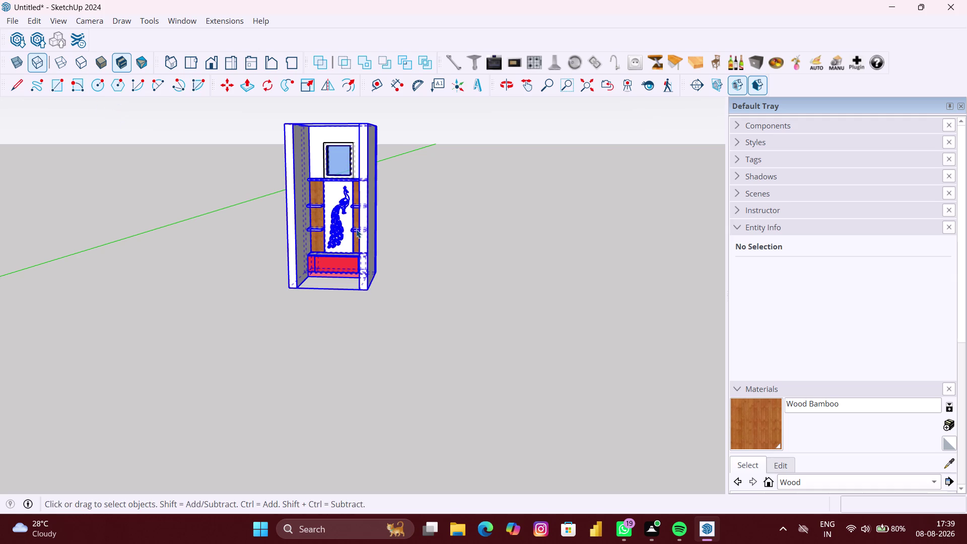
click(488, 255)
scroll(up, 3)
middle_drag(460, 275, 512, 332)
double_click(467, 312)
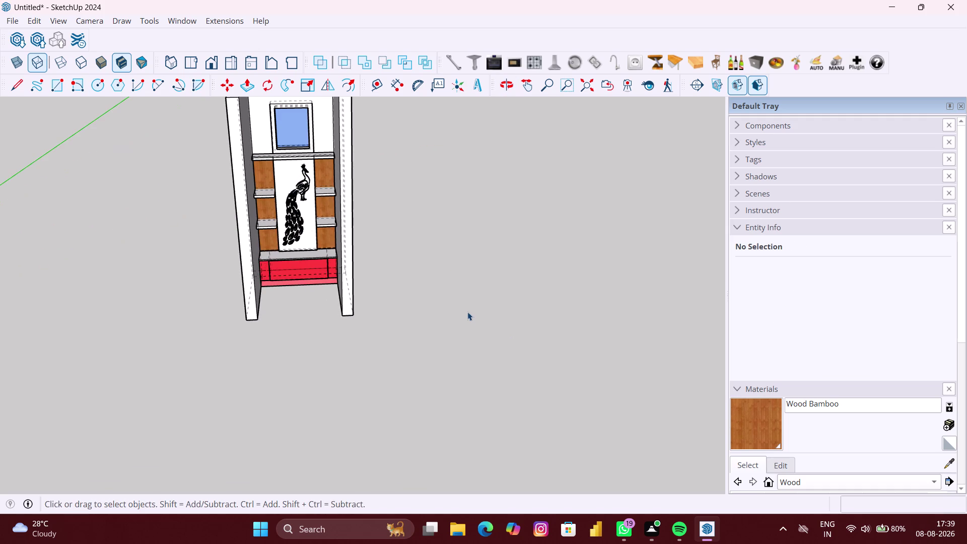
scroll(up, 3)
click(61, 58)
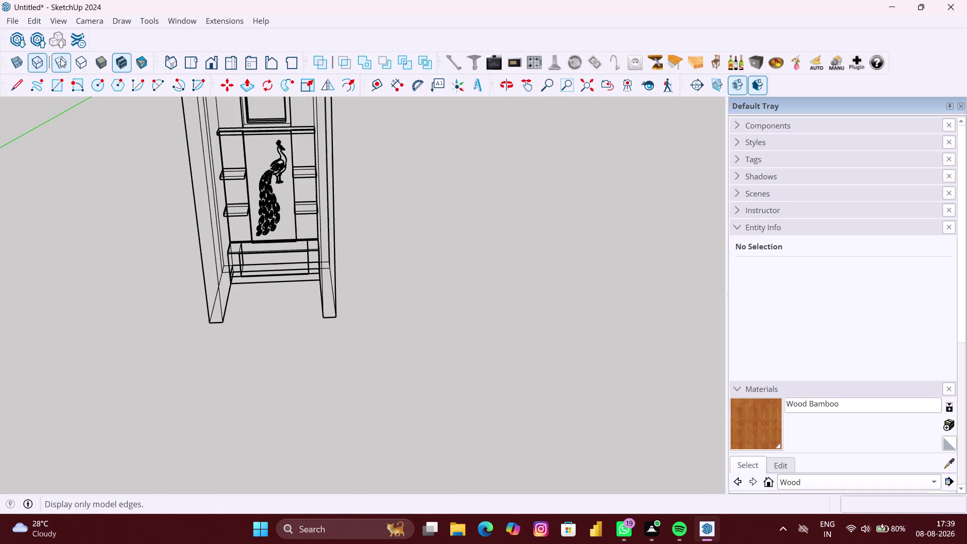
click(88, 61)
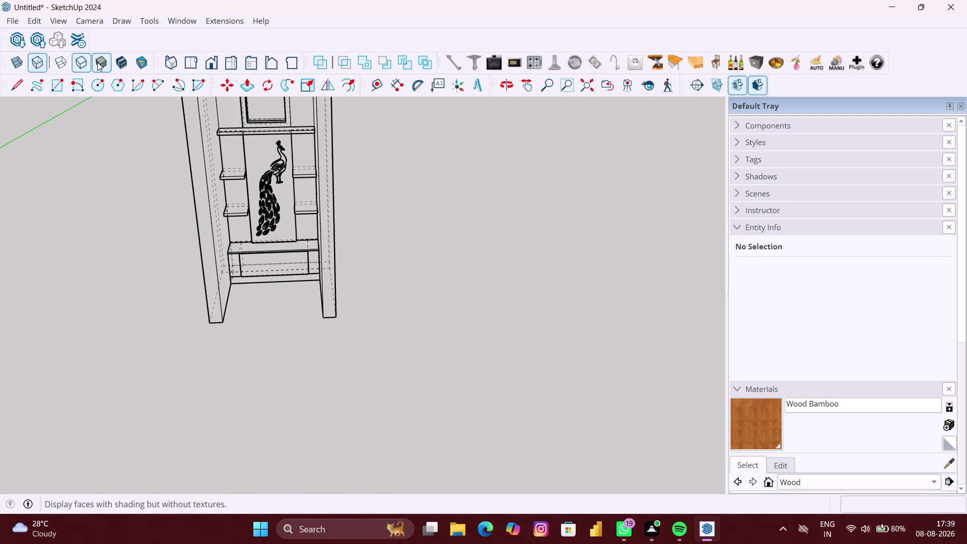
click(97, 62)
click(129, 65)
click(139, 64)
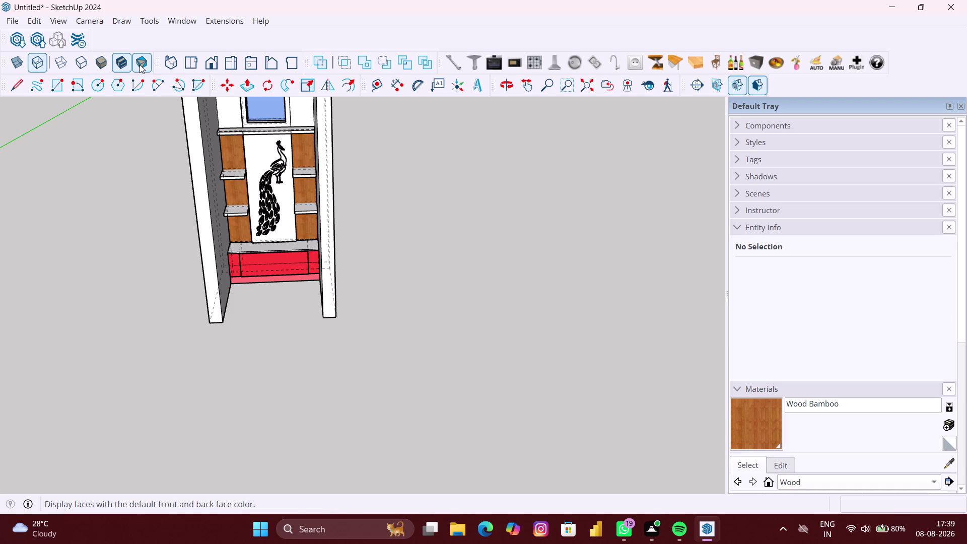
middle_drag(268, 225, 254, 157)
click(422, 206)
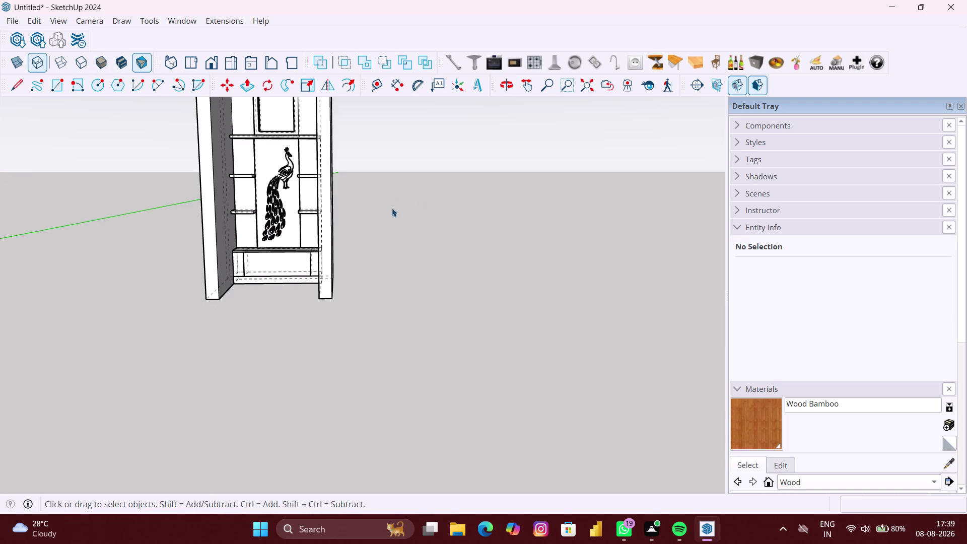
click(121, 67)
click(374, 240)
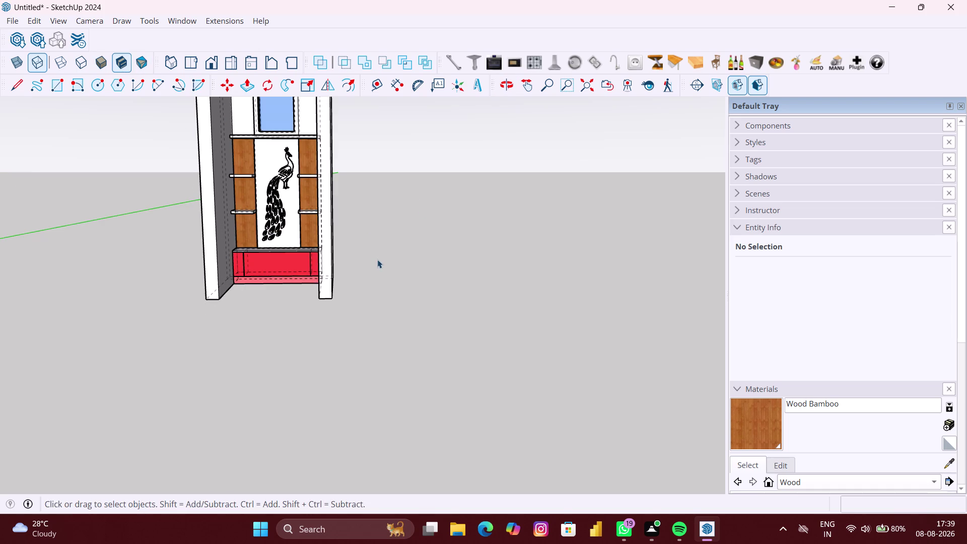
scroll(down, 3)
scroll(down, 3)
click(249, 237)
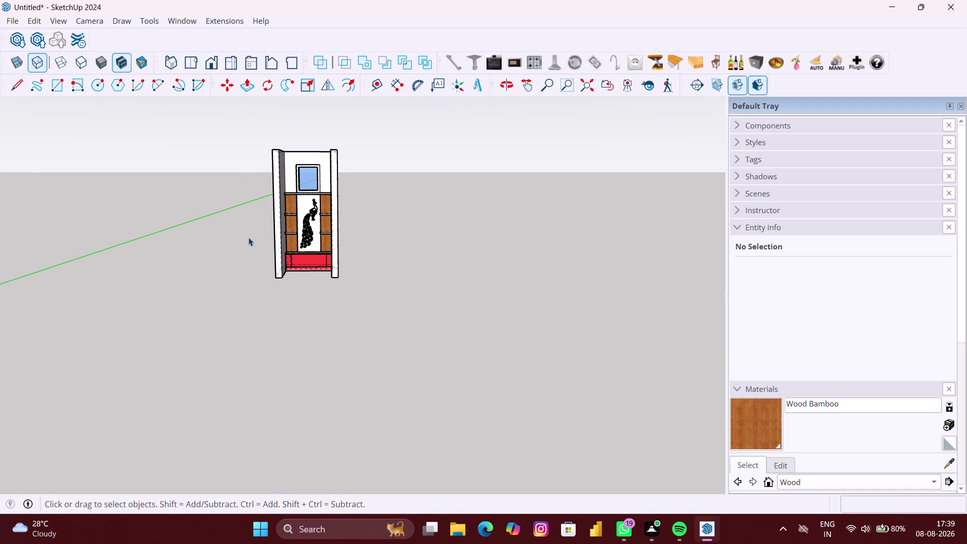
key(space)
key(space)
double_click(403, 250)
scroll(up, 3)
click(128, 66)
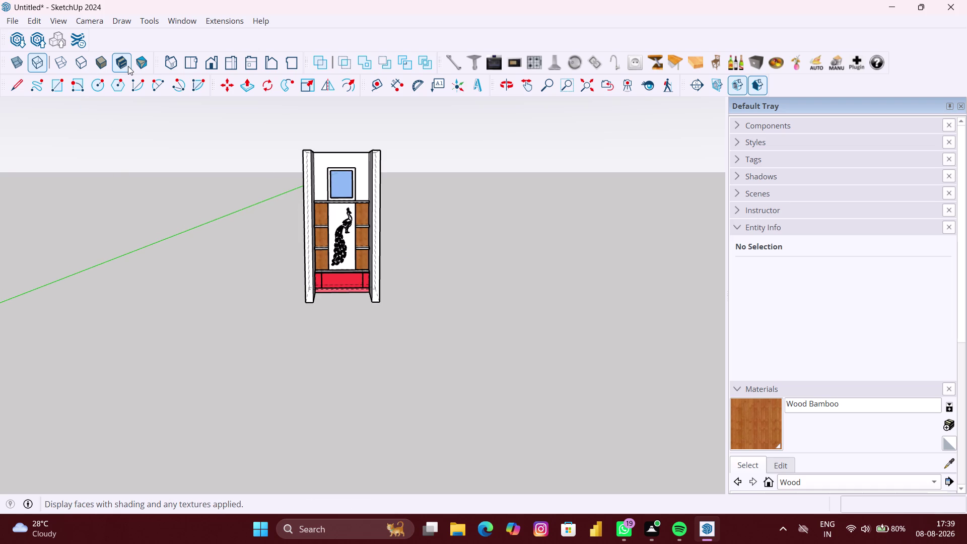
click(128, 66)
right_click(92, 207)
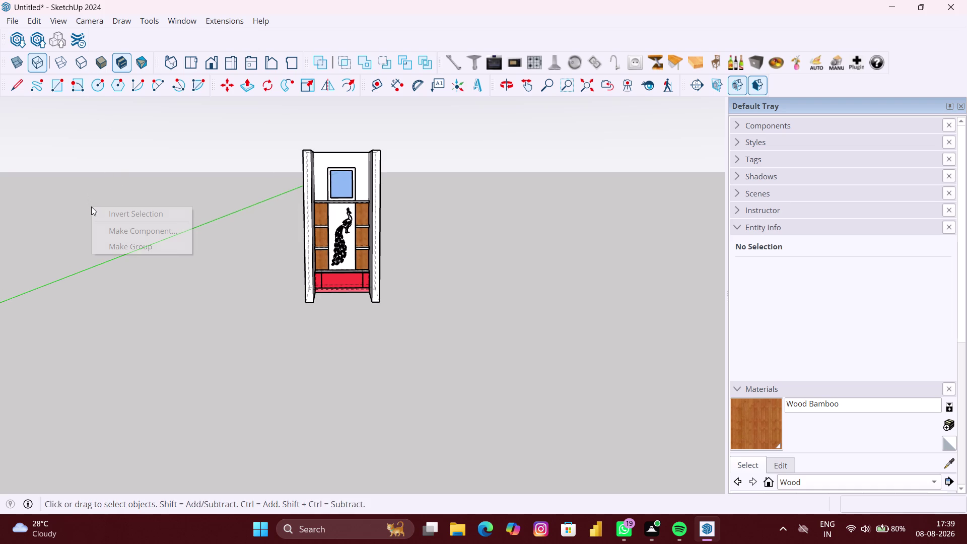
click(121, 285)
scroll(down, 3)
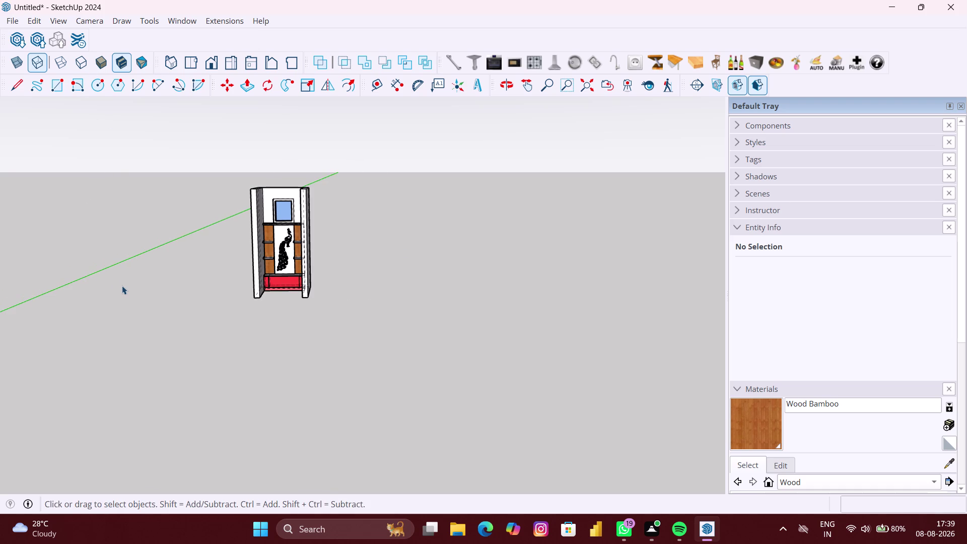
key(Escape)
key(Escape)
key(space)
key(space)
scroll(up, 3)
double_click(325, 318)
scroll(up, 3)
middle_drag(257, 282, 282, 315)
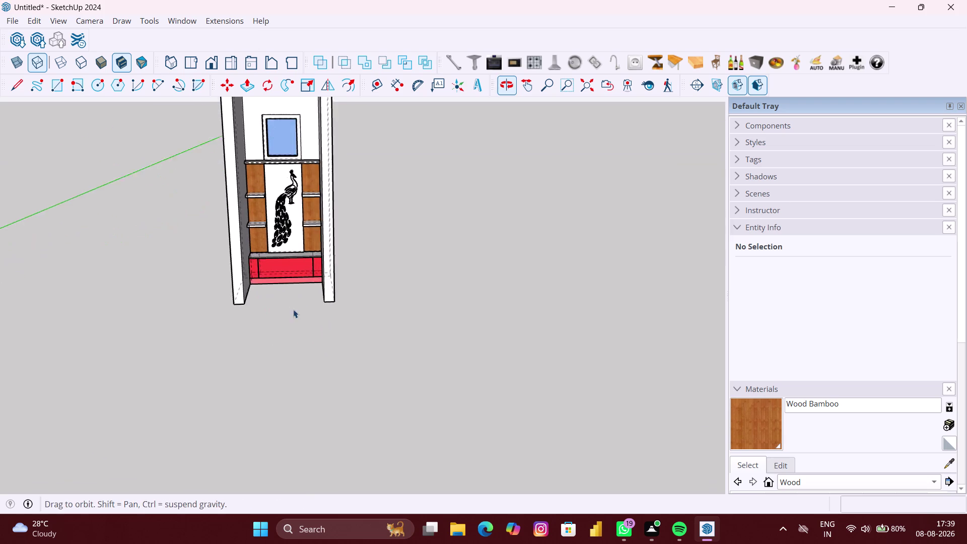
scroll(up, 3)
middle_drag(370, 273, 363, 270)
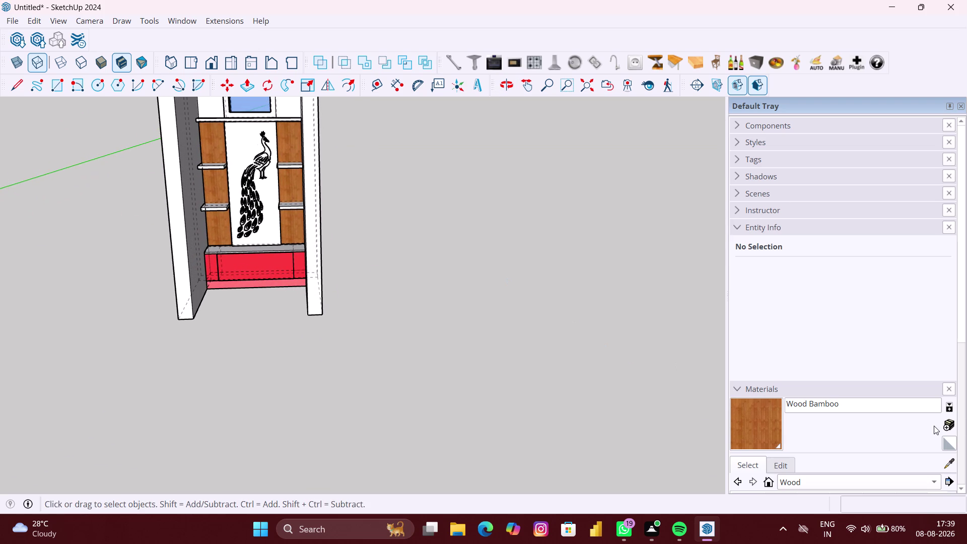
scroll(up, 3)
middle_drag(205, 223, 224, 310)
scroll(up, 3)
middle_drag(233, 264, 240, 235)
scroll(up, 3)
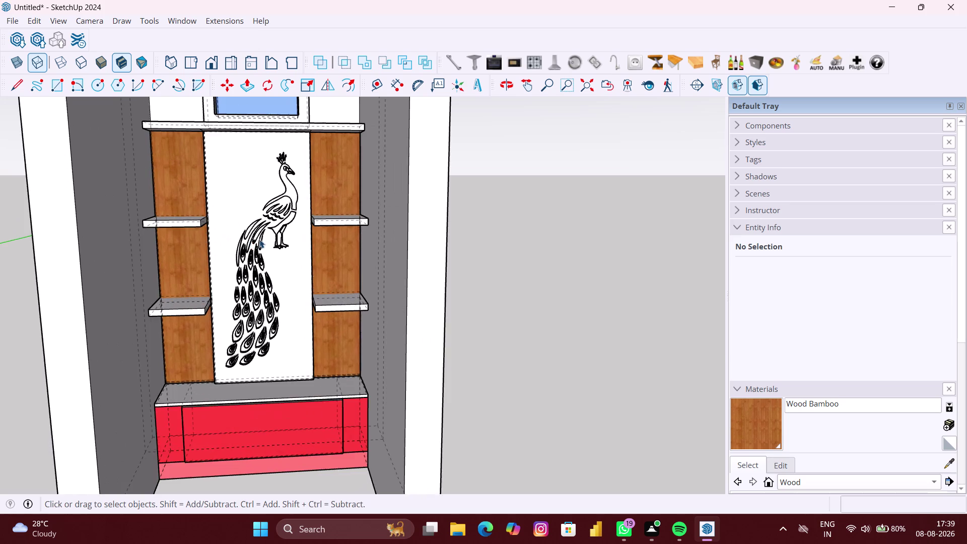
scroll(up, 3)
middle_drag(270, 238, 261, 230)
scroll(down, 3)
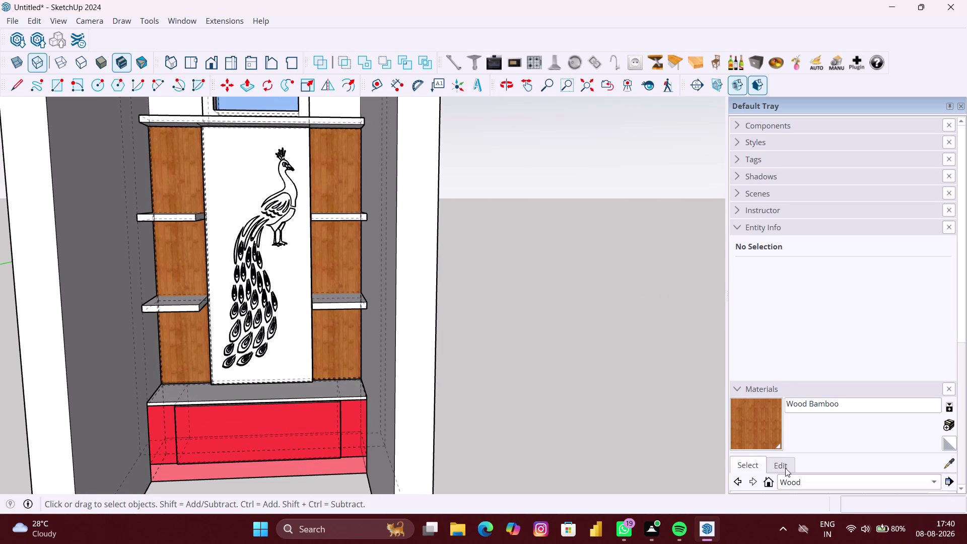
scroll(down, 3)
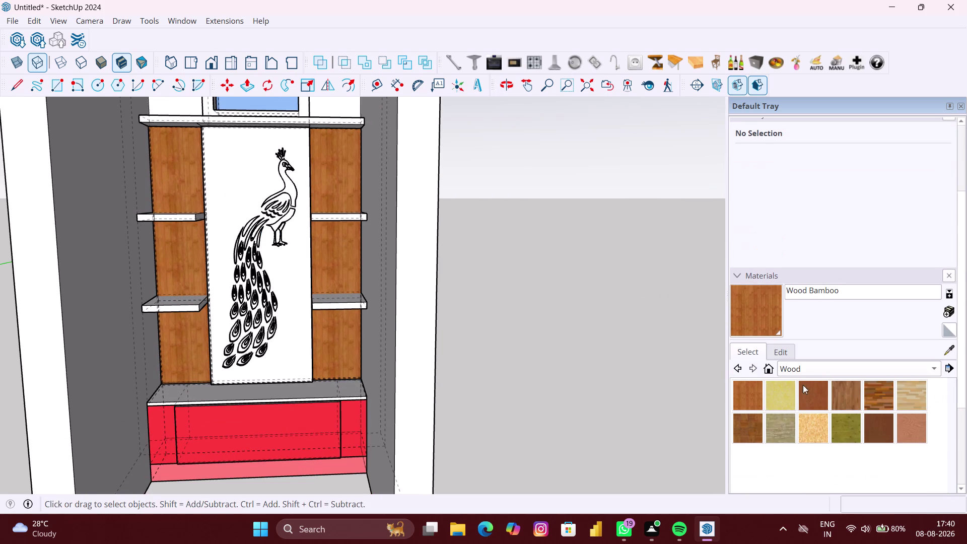
Try the 3d Printing Cardboard material on the unit, then undo it.
click(790, 368)
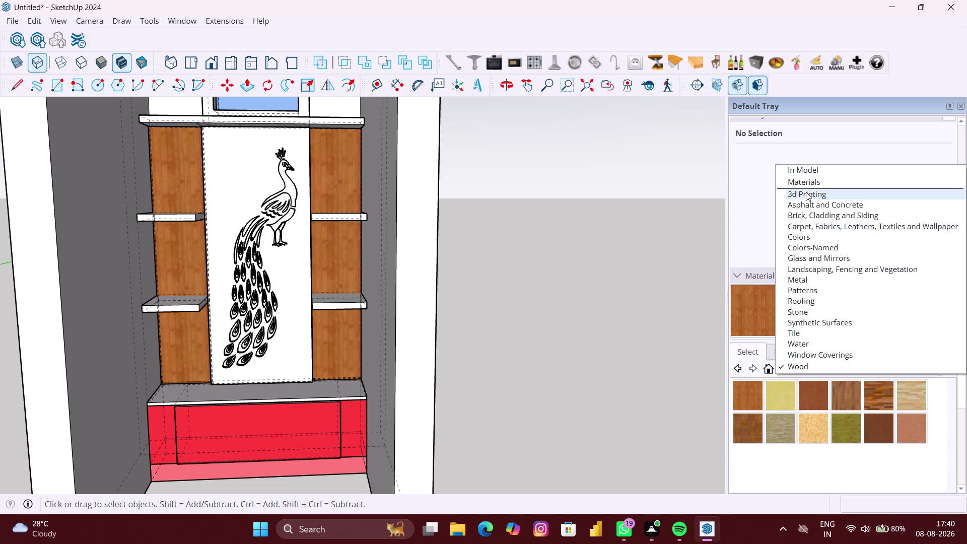
click(806, 195)
click(749, 405)
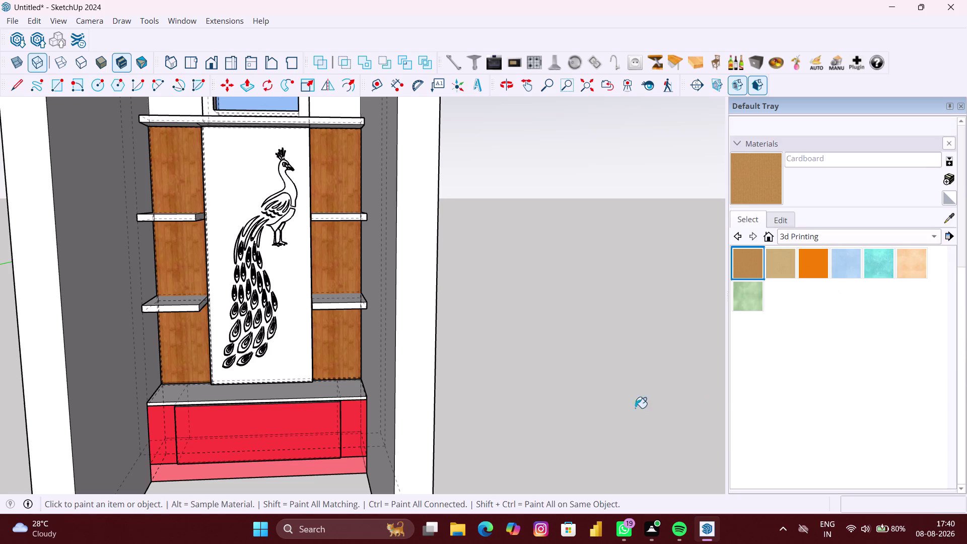
scroll(up, 3)
click(293, 270)
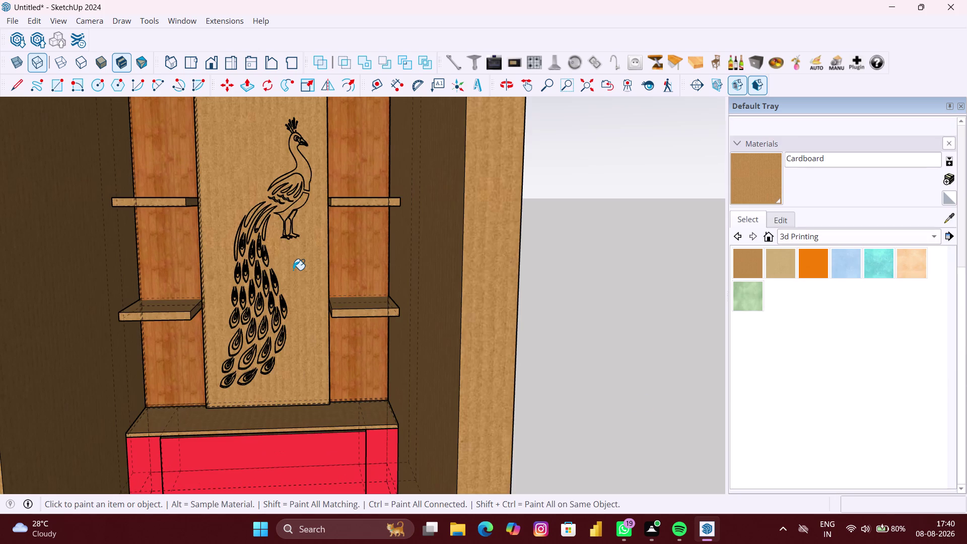
key(ctrl+z)
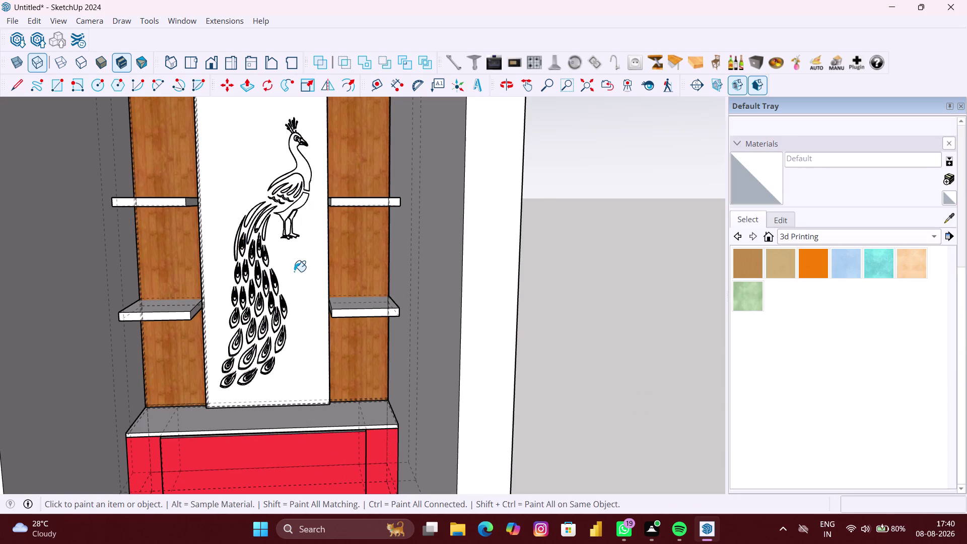
Enter the peacock panel group and test Cardboard and Chipboard on its background.
key(space)
double_click(294, 272)
click(294, 271)
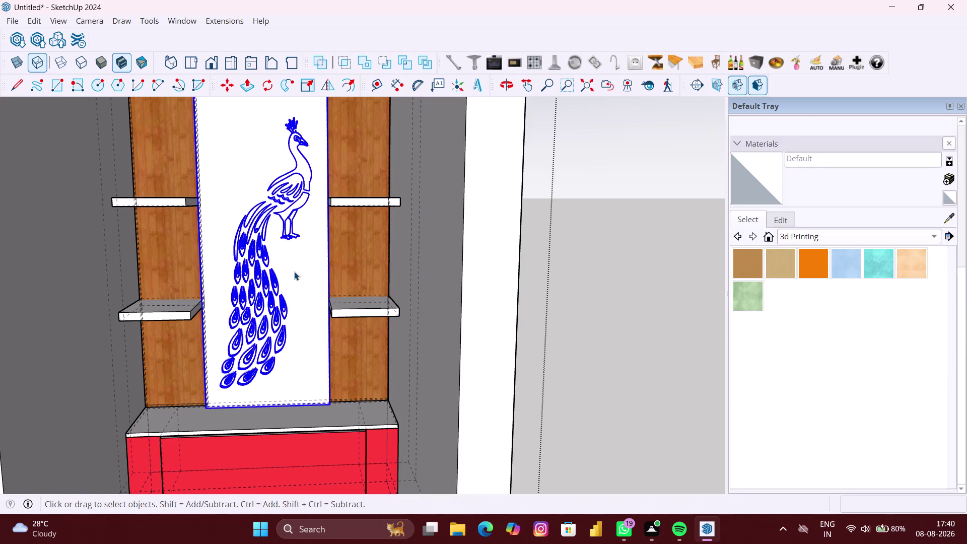
double_click(302, 269)
scroll(up, 3)
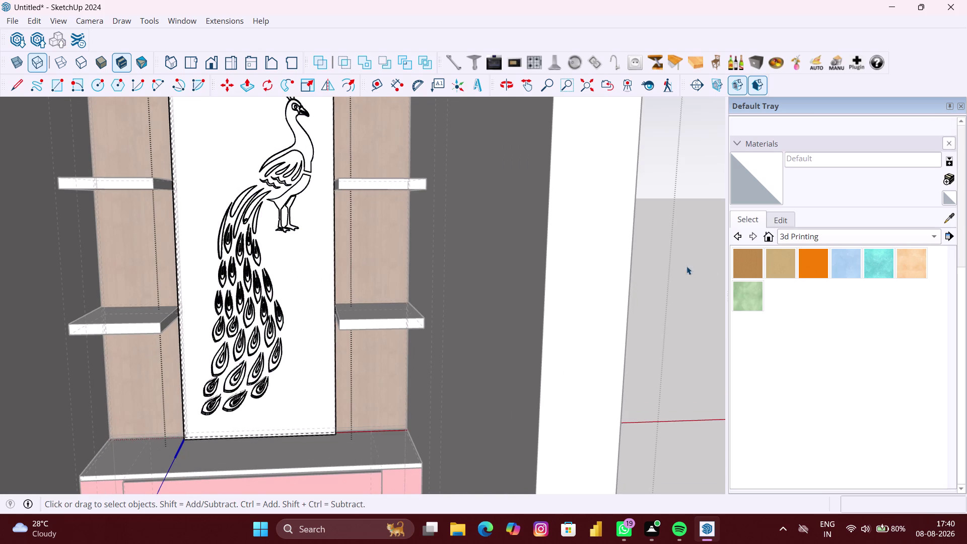
click(747, 266)
click(283, 281)
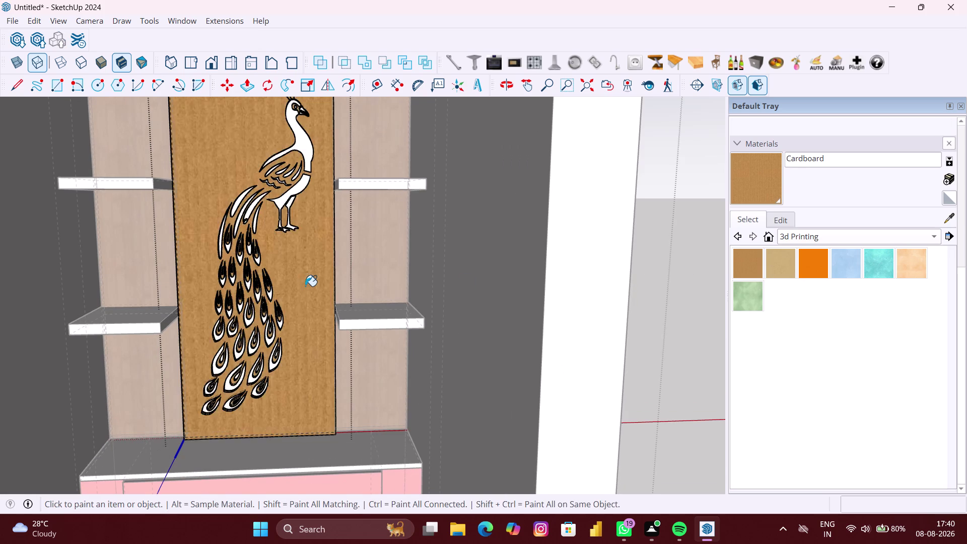
scroll(down, 3)
click(786, 277)
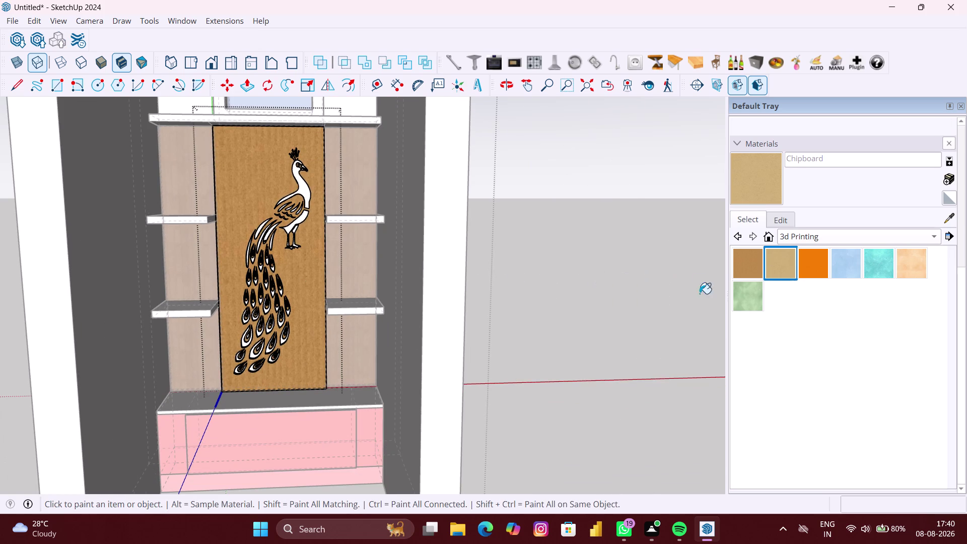
click(294, 303)
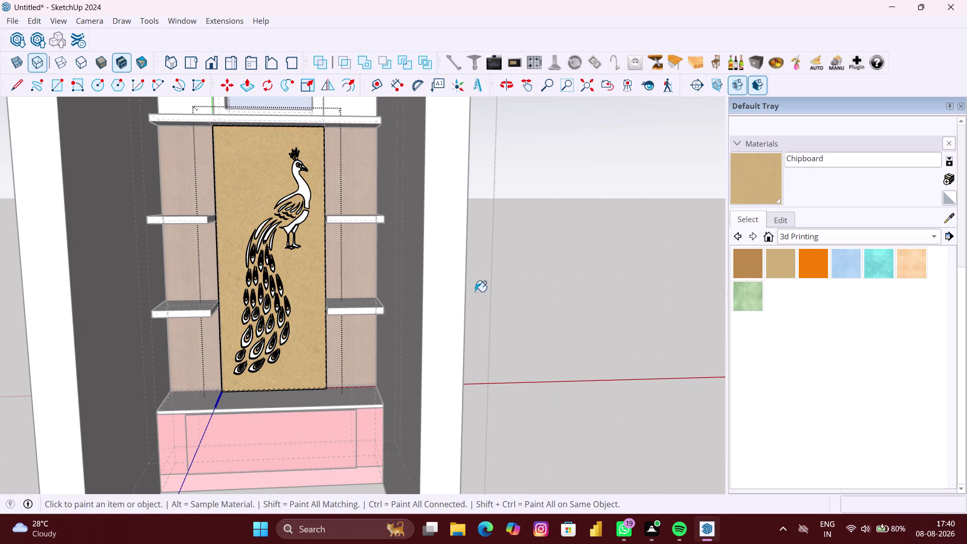
Try Plastic Red, light blue and turquoise resin, then settle on beige Wax 01 for the panel.
click(816, 259)
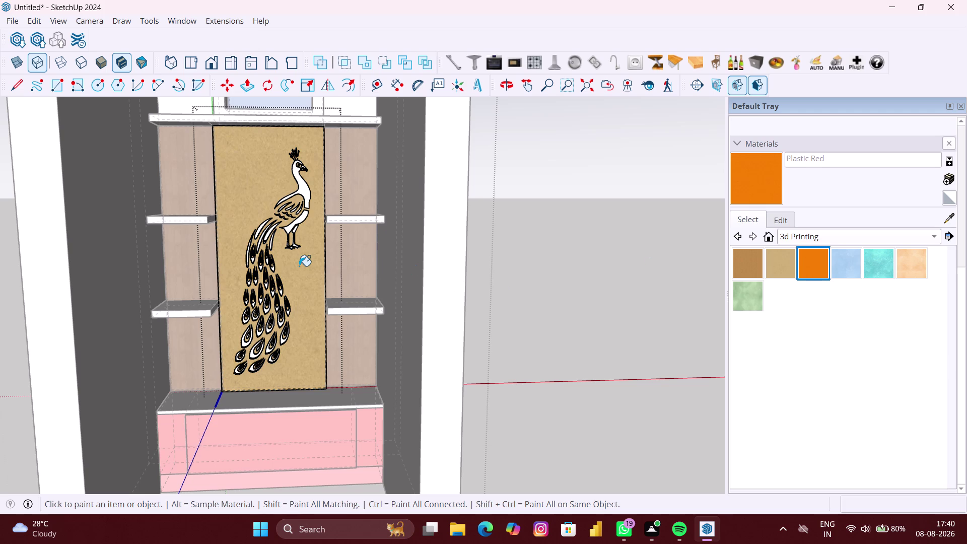
click(299, 266)
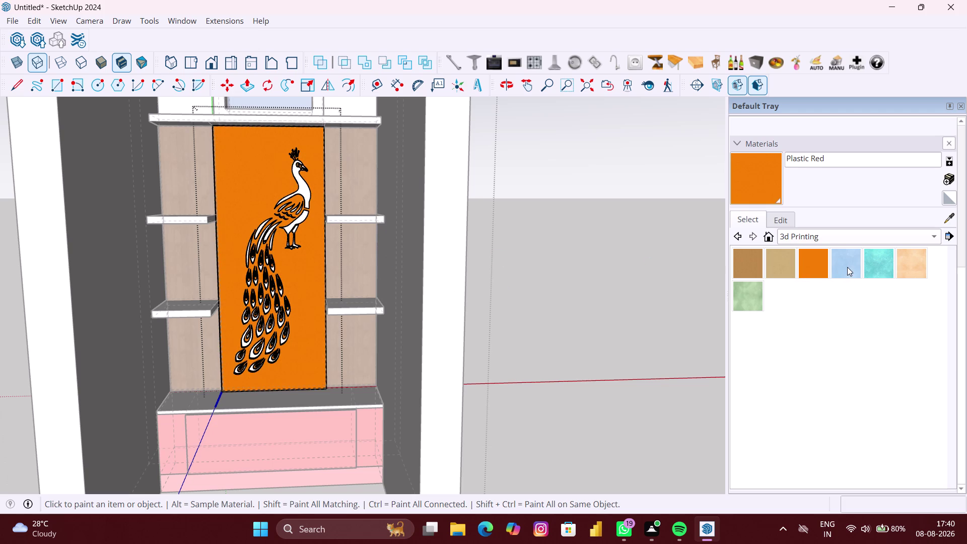
click(848, 267)
click(298, 280)
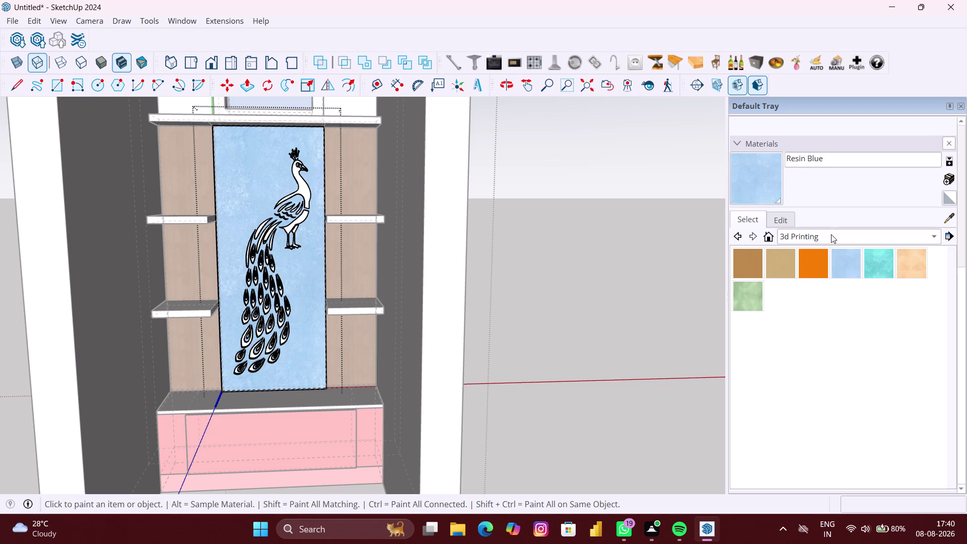
click(880, 257)
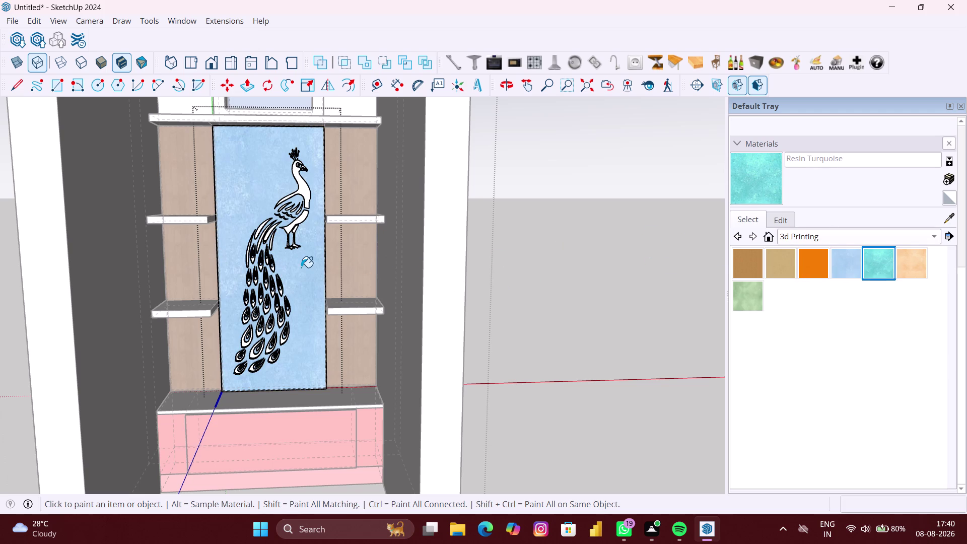
click(302, 267)
click(926, 271)
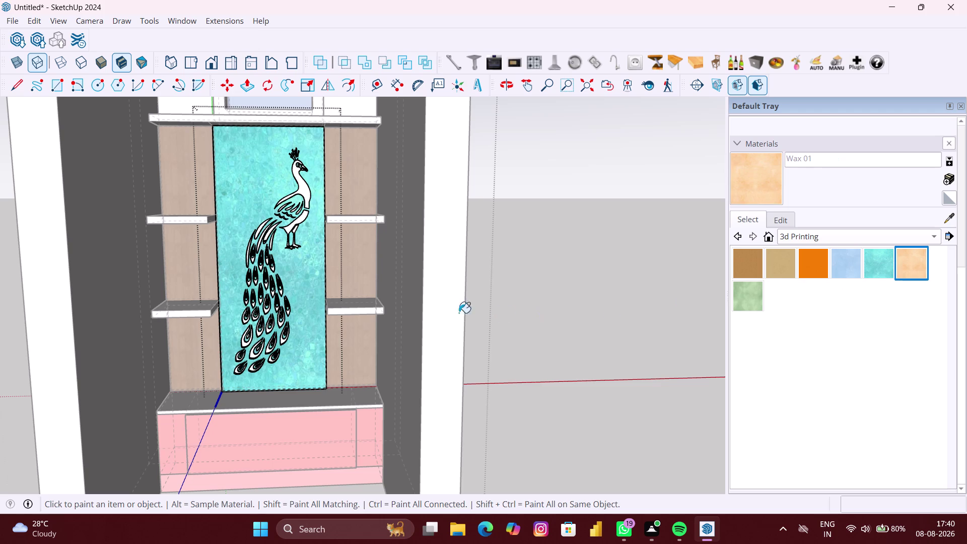
click(294, 284)
Exit the panel and zoom in closer on the peacock carving.
scroll(down, 3)
scroll(down, 3)
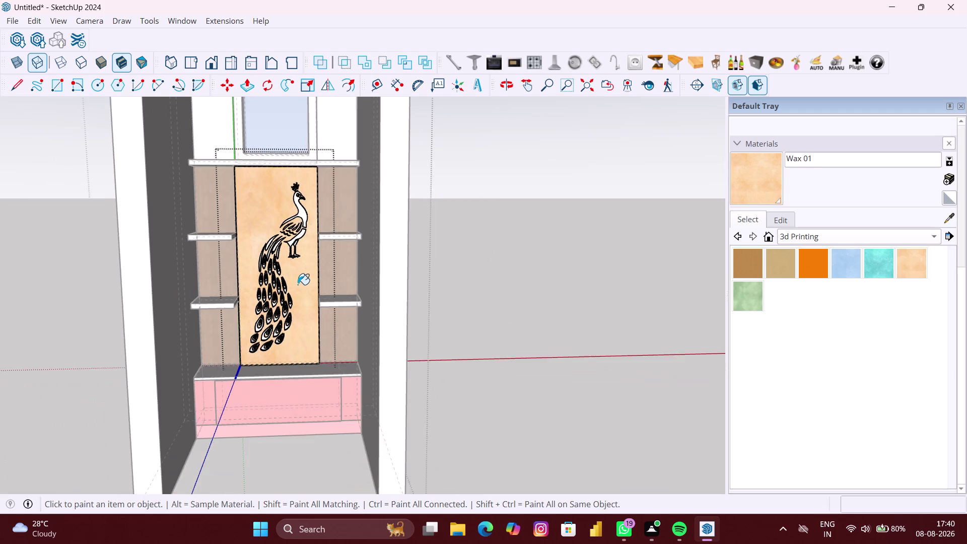
scroll(down, 3)
key(space)
click(529, 278)
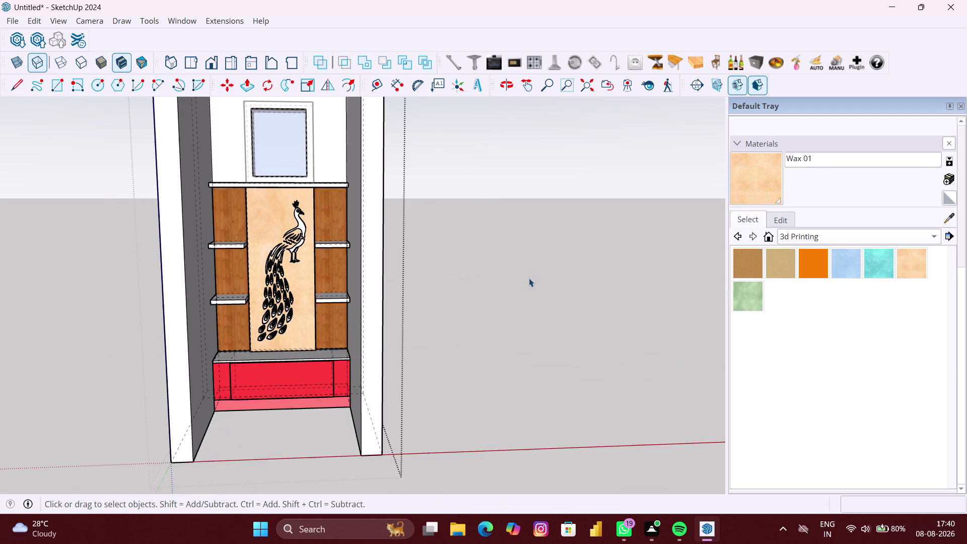
scroll(up, 3)
scroll(up, 3)
middle_click(212, 291)
scroll(up, 3)
scroll(up, 3)
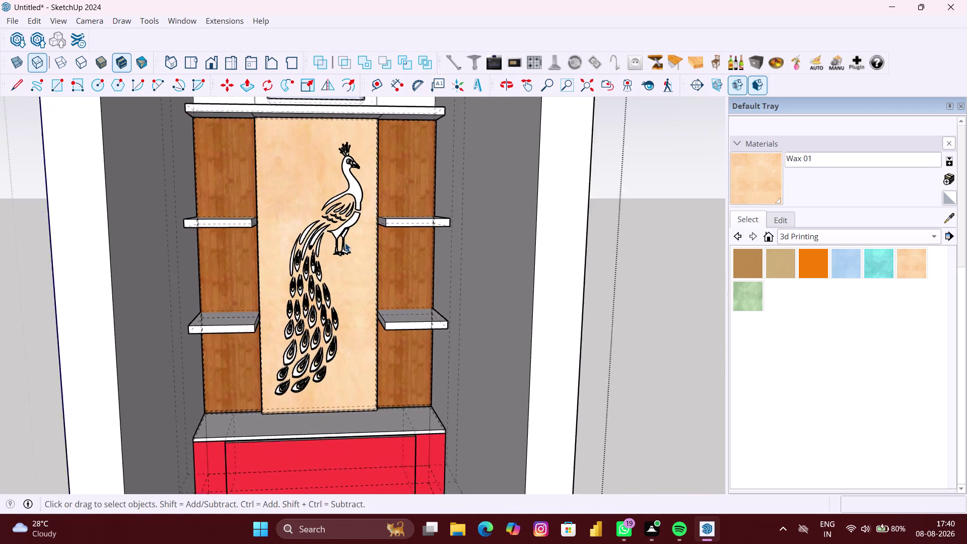
scroll(up, 3)
middle_drag(346, 243, 349, 281)
scroll(up, 3)
scroll(up, 3)
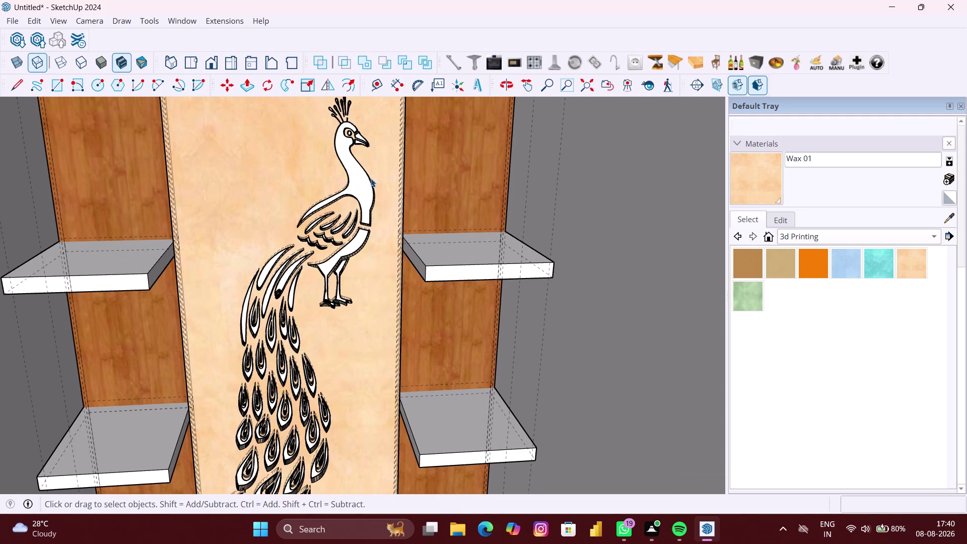
Paint the peacock cutout with Resin Turquoise and zoom out to see the whole unit.
click(356, 185)
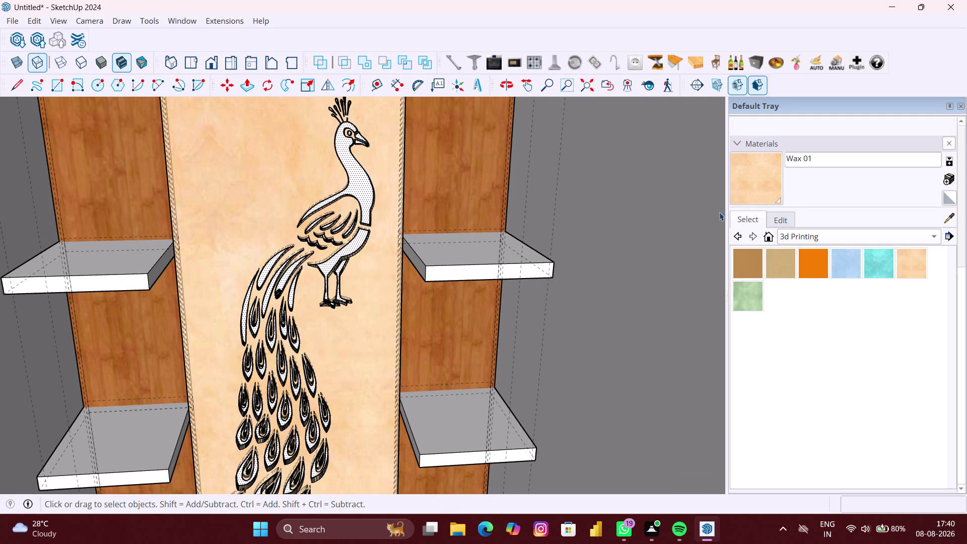
click(884, 261)
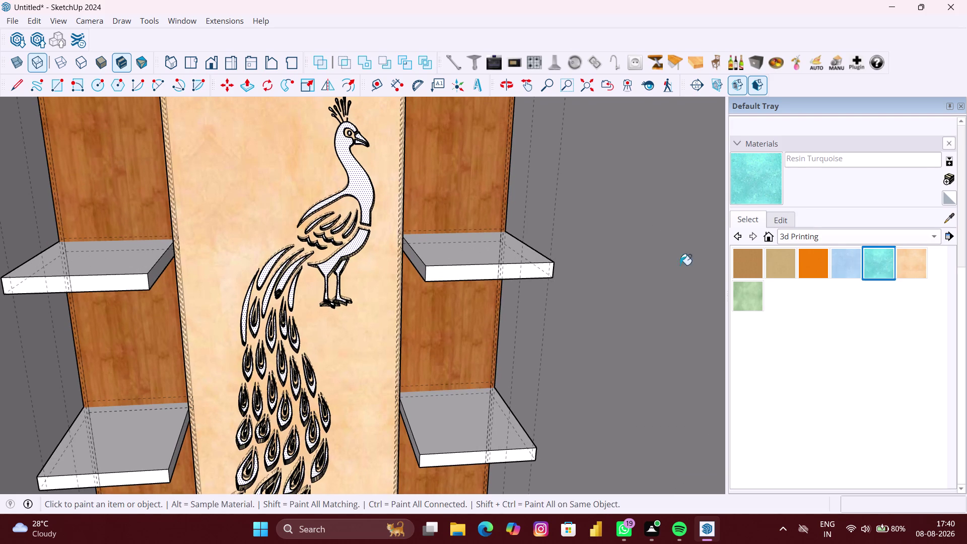
click(359, 195)
scroll(down, 3)
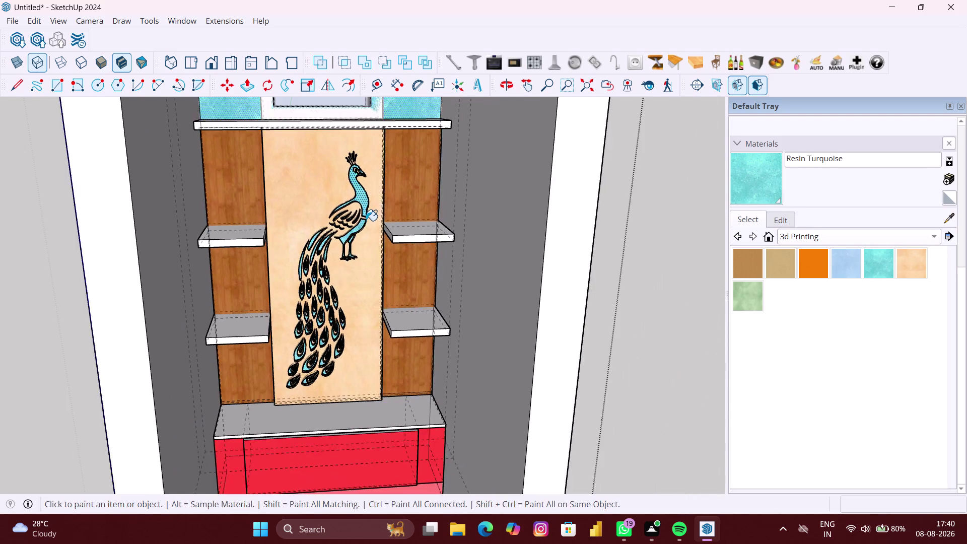
scroll(down, 3)
middle_drag(366, 221, 357, 220)
scroll(down, 3)
scroll(down, 3)
Select the wall around the mirror inside its group and delete the selection.
key(space)
click(487, 205)
scroll(up, 3)
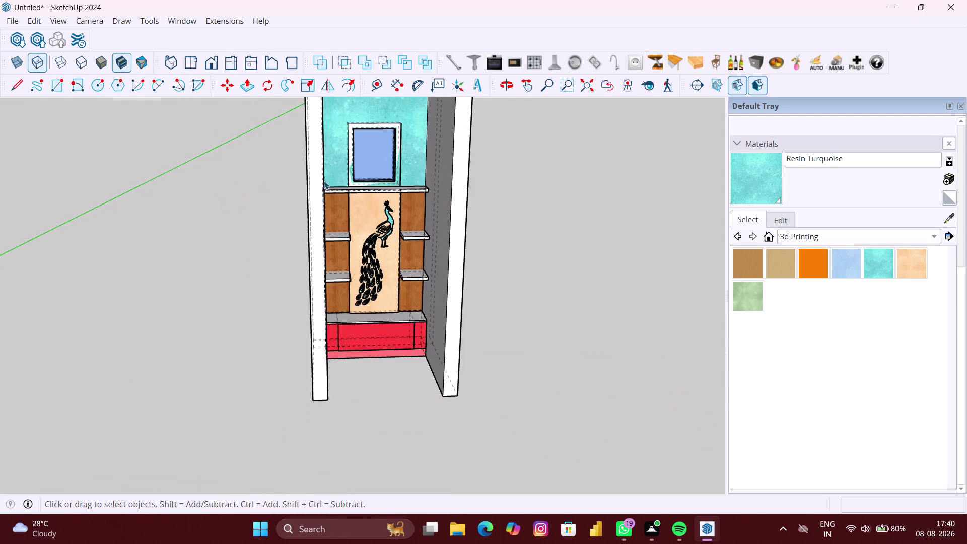
scroll(up, 3)
middle_click(349, 181)
scroll(up, 3)
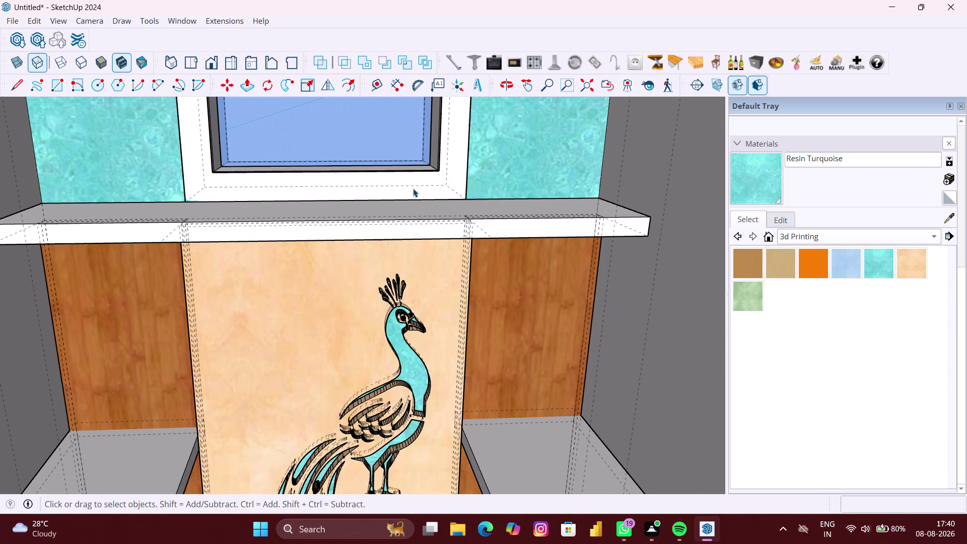
click(414, 189)
double_click(413, 189)
scroll(up, 3)
click(413, 189)
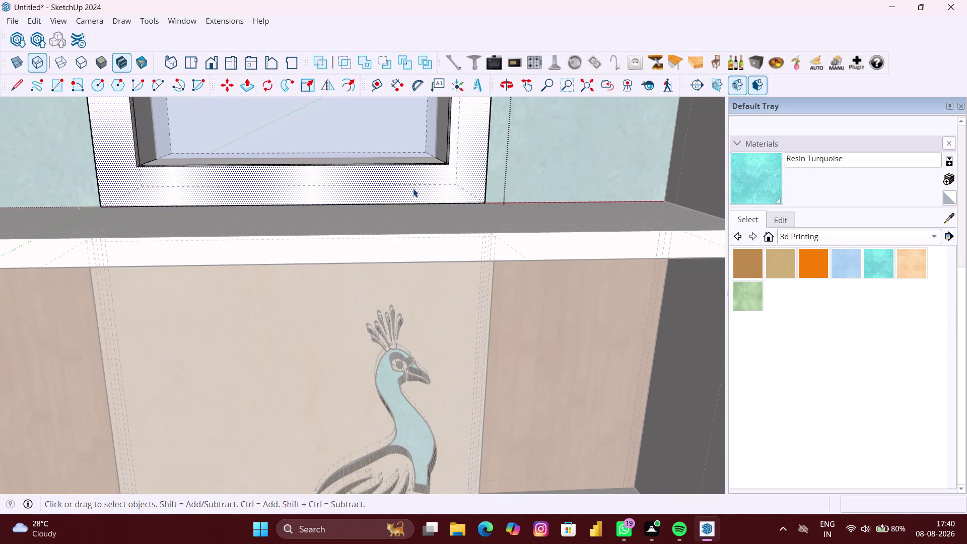
scroll(down, 3)
scroll(down, 3)
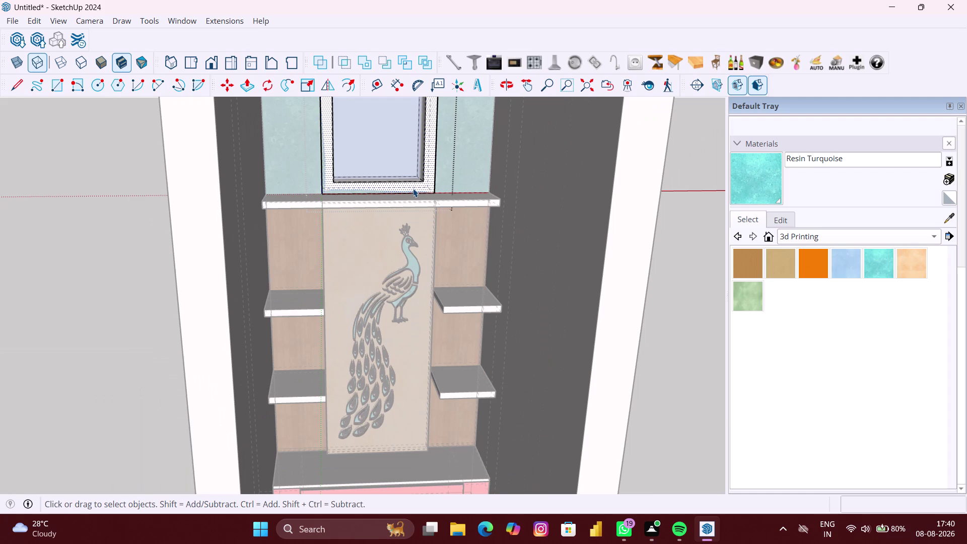
key(Delete)
Retry opening the wall group above the mirror for editing.
scroll(down, 3)
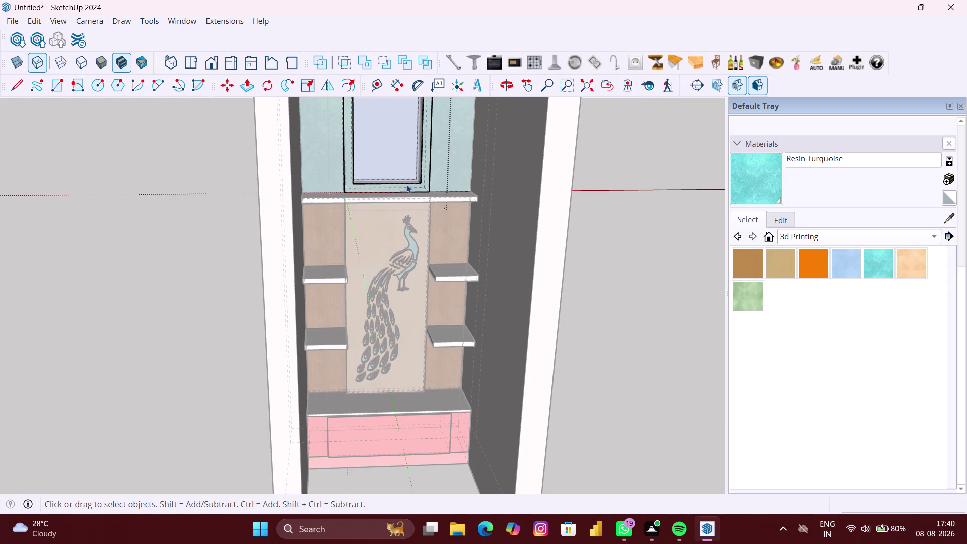
scroll(up, 3)
click(419, 177)
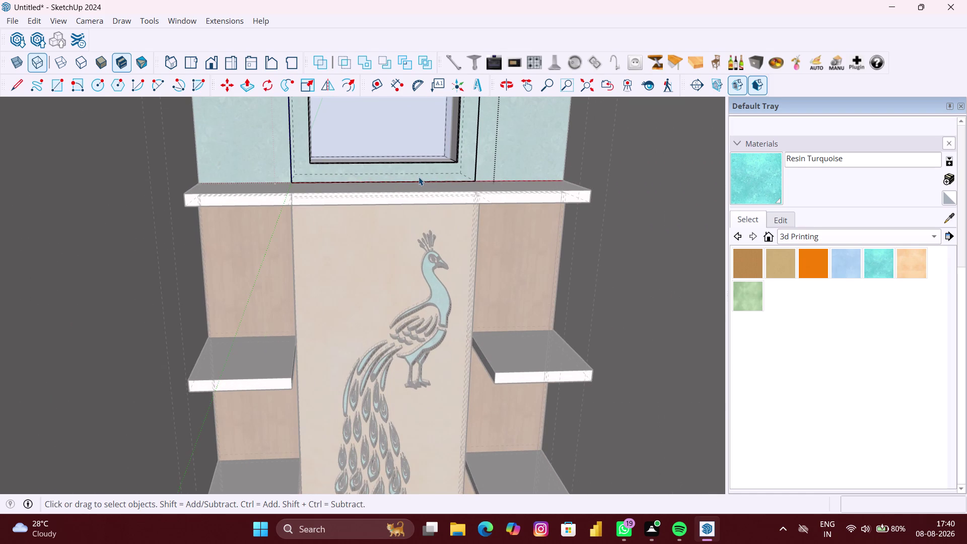
scroll(down, 3)
click(493, 158)
scroll(up, 3)
double_click(437, 160)
scroll(up, 3)
click(437, 159)
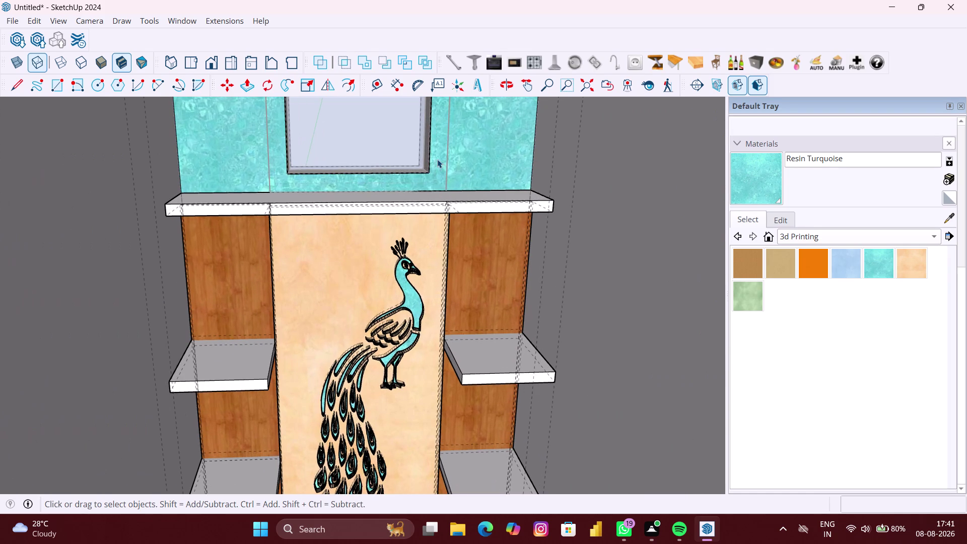
scroll(up, 3)
double_click(438, 159)
click(438, 159)
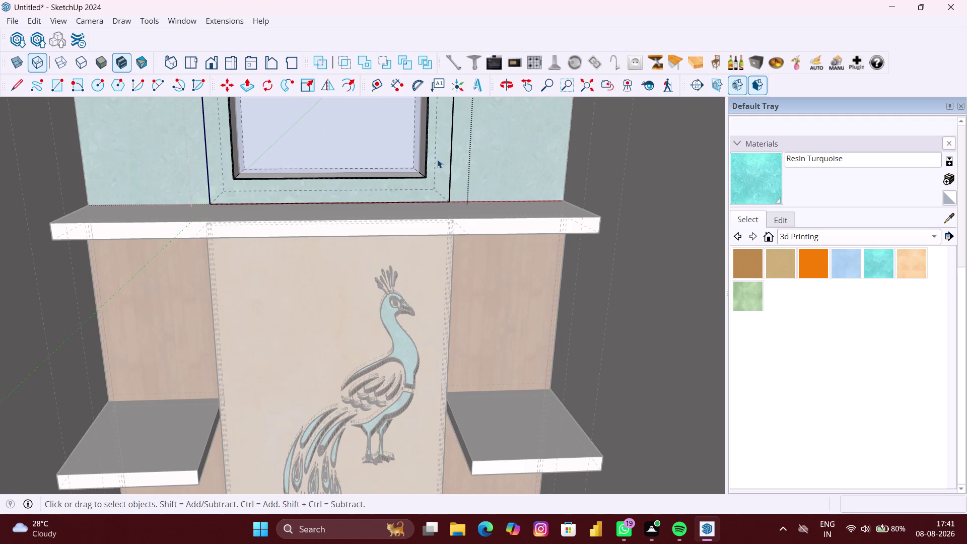
scroll(up, 3)
scroll(down, 3)
Orbit around the mirror and select the turquoise wall face with its edges.
middle_drag(434, 161, 404, 178)
scroll(up, 3)
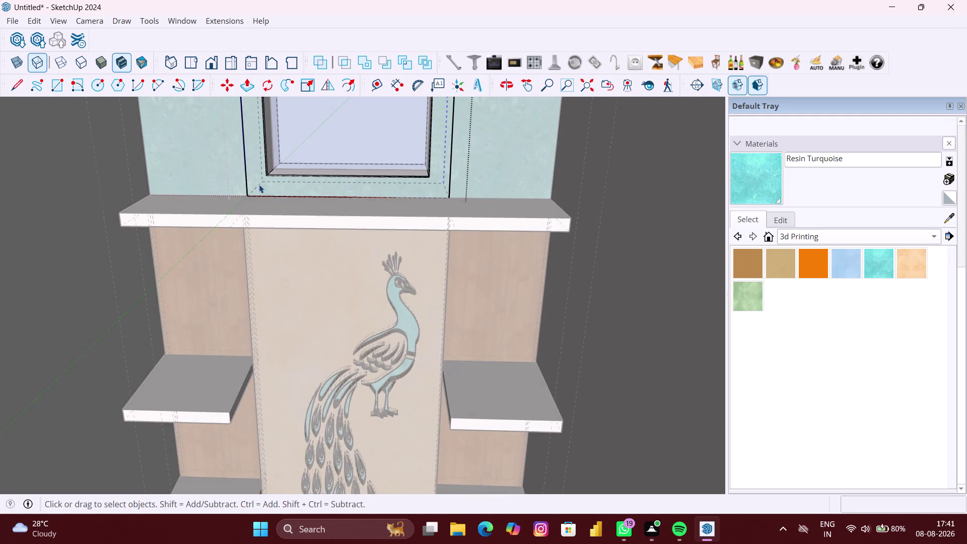
scroll(up, 3)
double_click(258, 177)
click(259, 177)
double_click(258, 177)
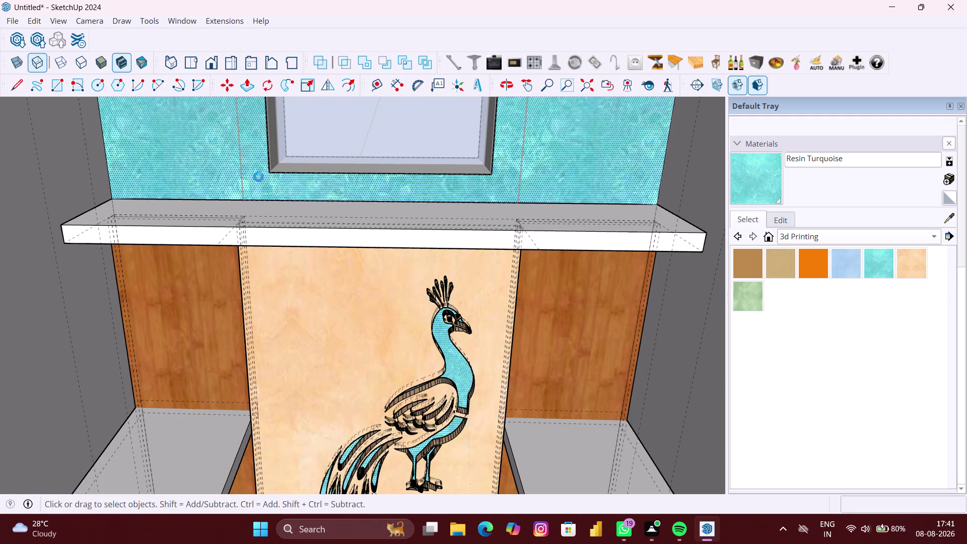
scroll(down, 3)
click(258, 177)
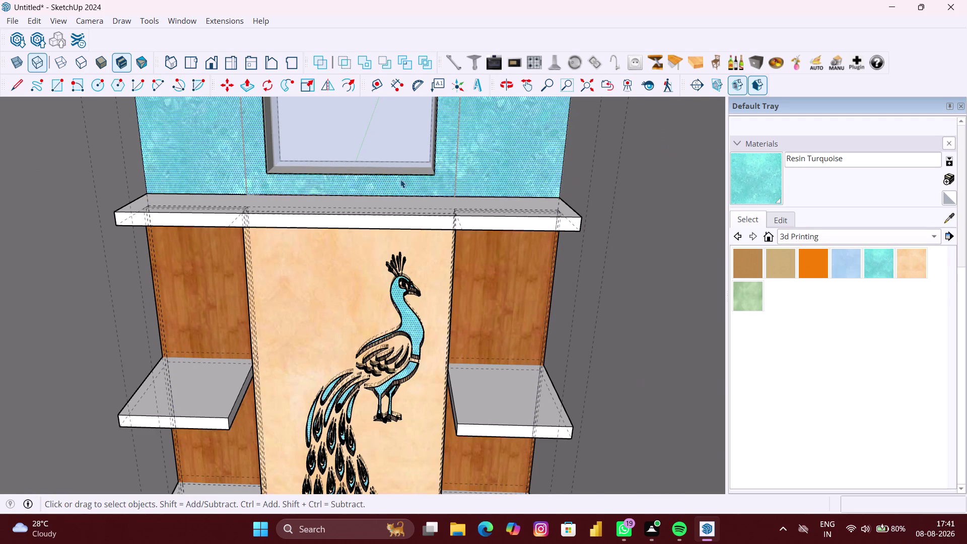
double_click(470, 171)
scroll(down, 3)
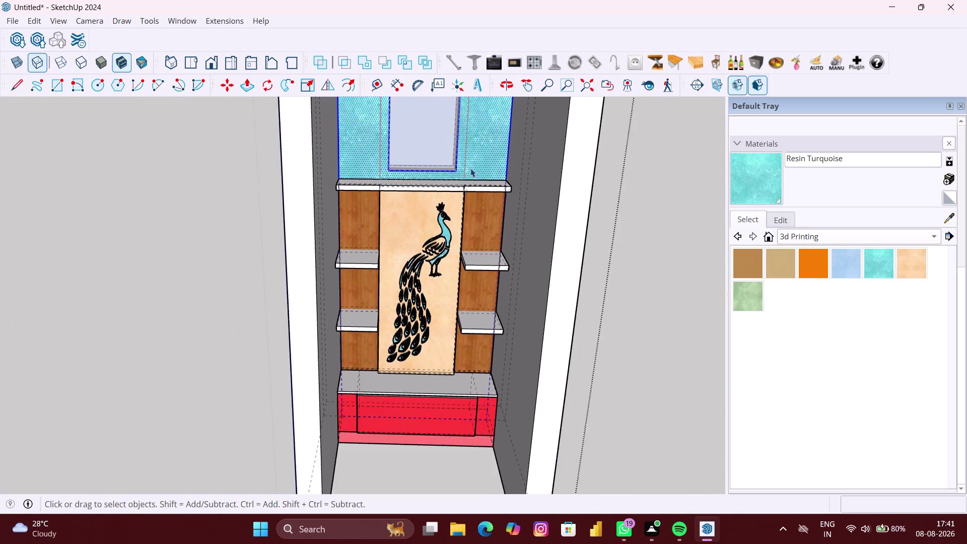
scroll(down, 3)
middle_drag(471, 168, 471, 197)
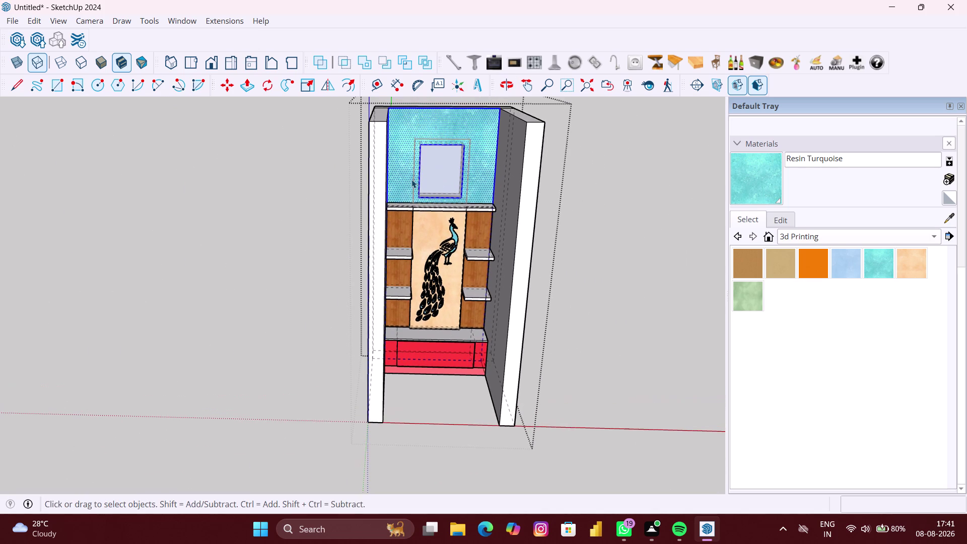
Draw a rectangle from above the mirror's top-left corner to frame the mirror.
key(r)
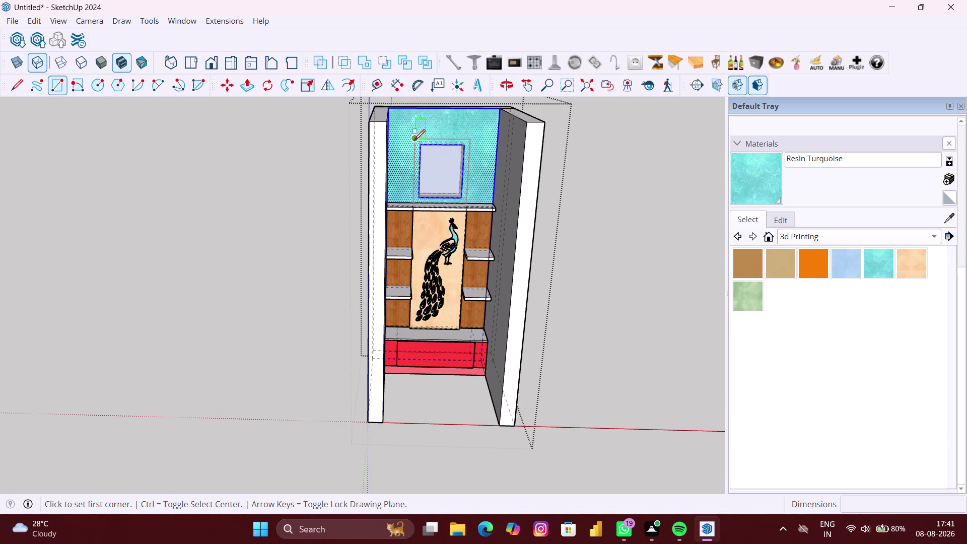
click(414, 140)
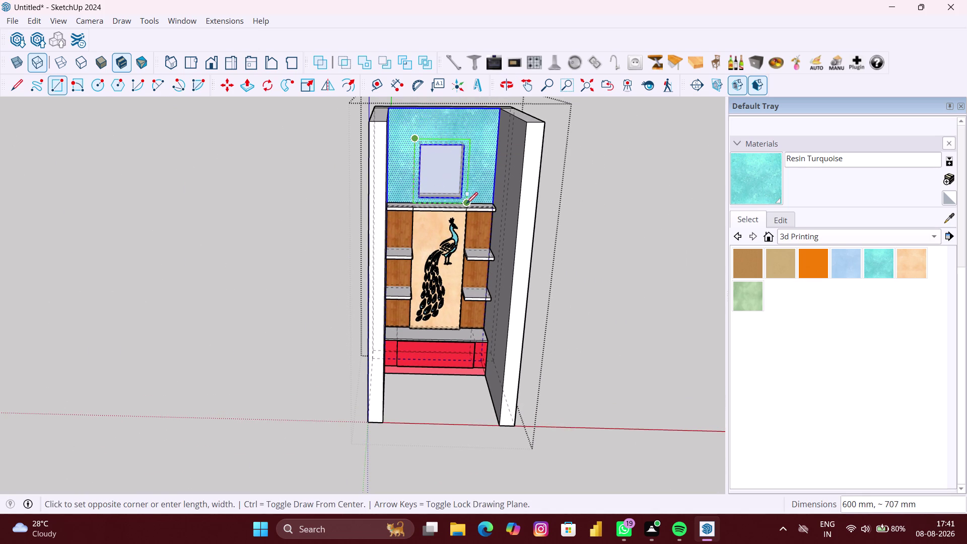
click(466, 204)
key(space)
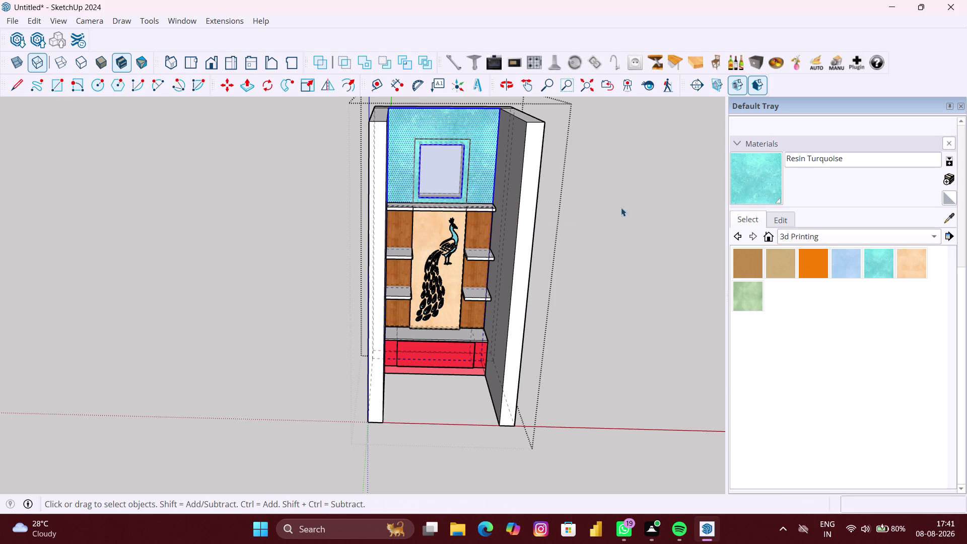
click(804, 236)
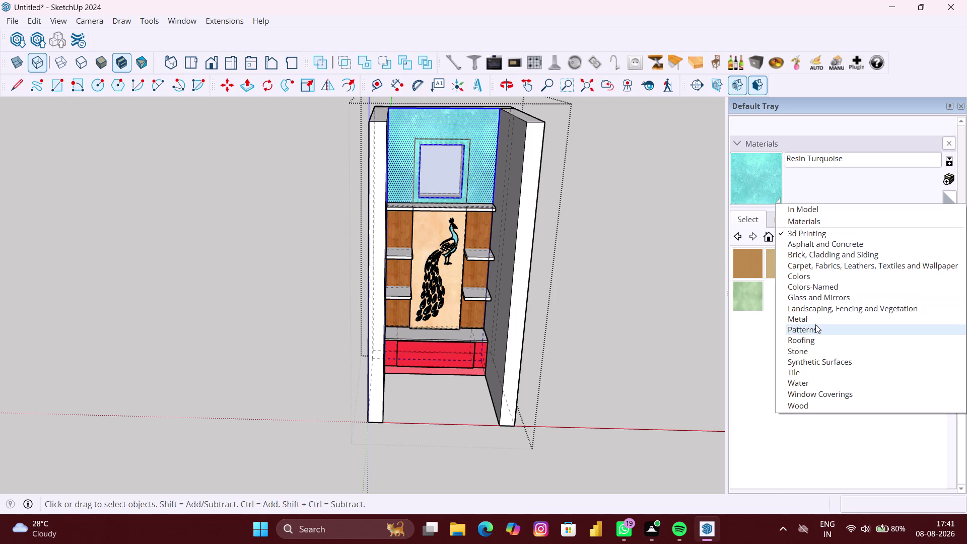
Choose Wood OSB from the Wood materials and apply it to the mirror frame.
click(821, 222)
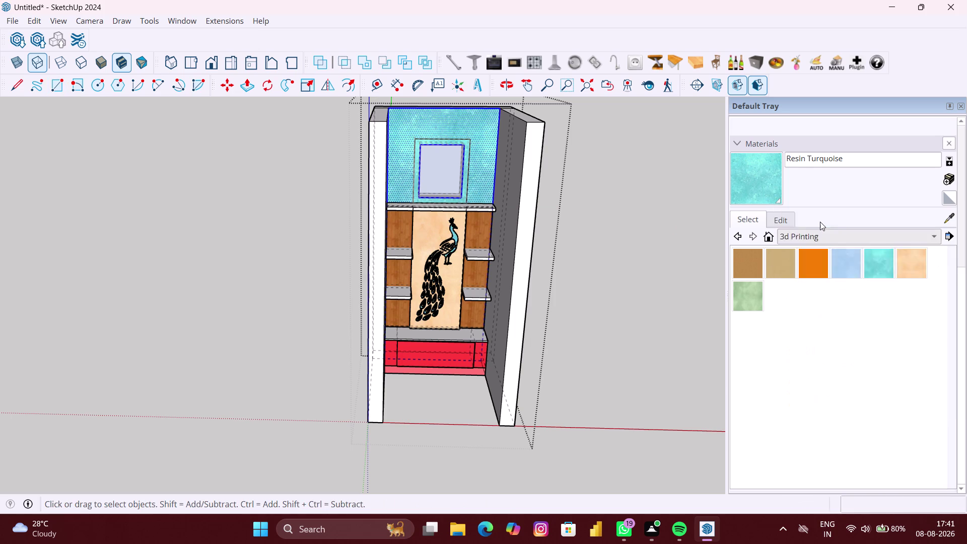
click(740, 235)
click(828, 237)
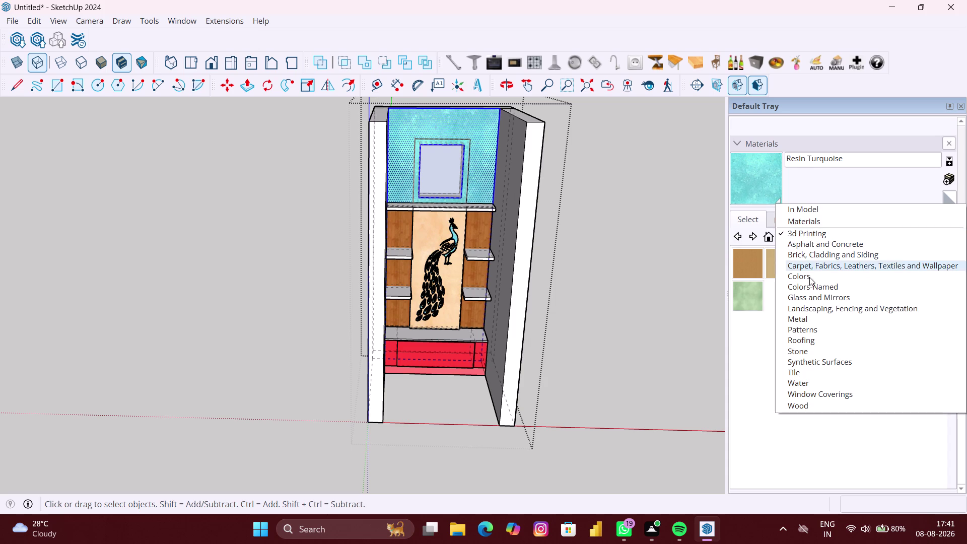
scroll(down, 3)
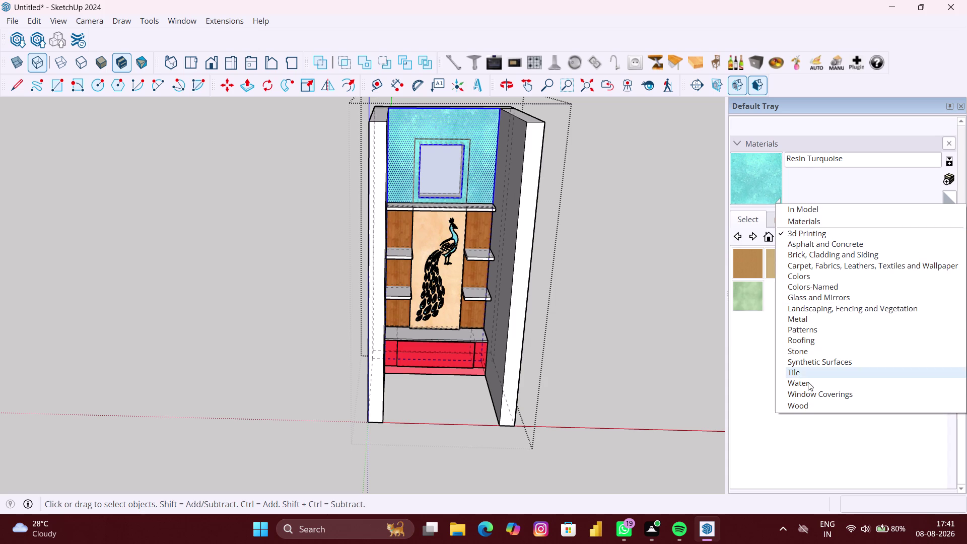
click(809, 408)
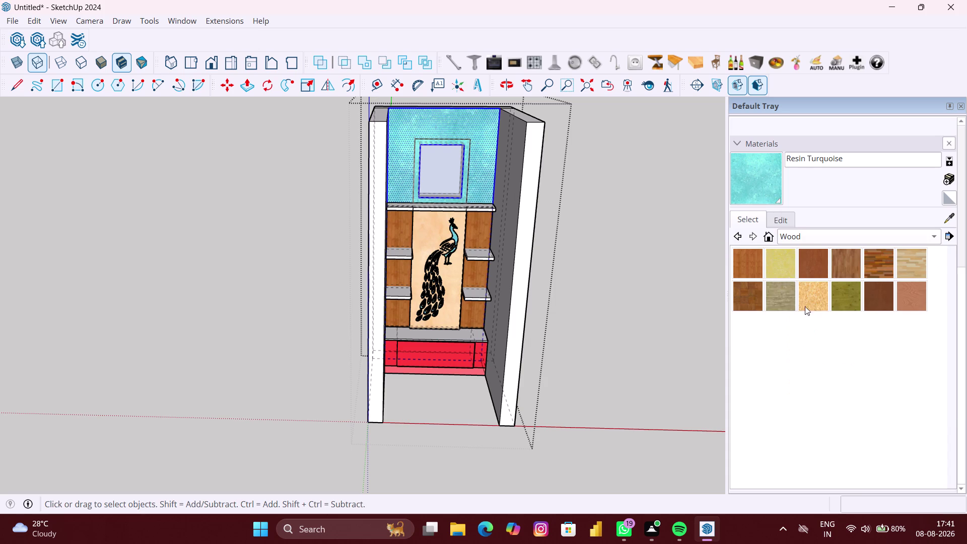
click(789, 260)
scroll(up, 3)
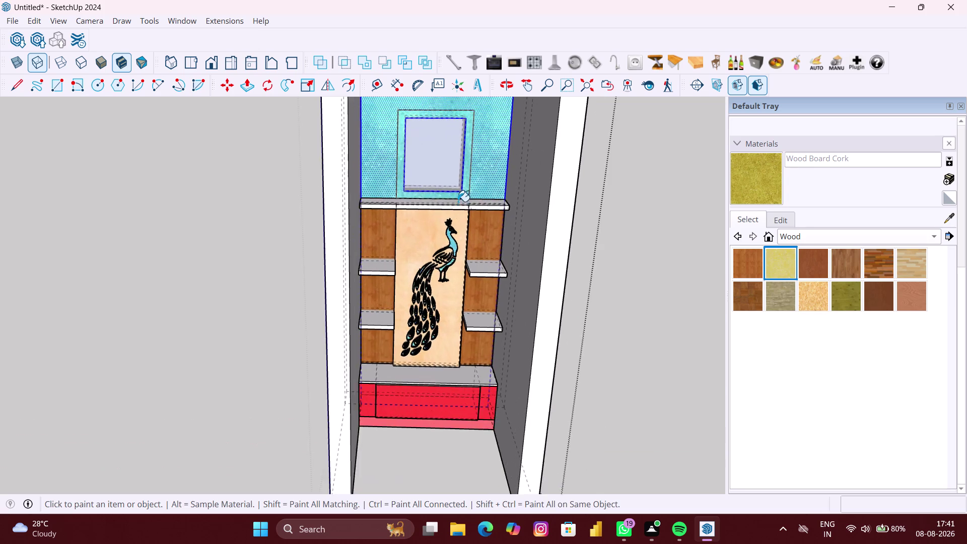
scroll(up, 3)
click(467, 192)
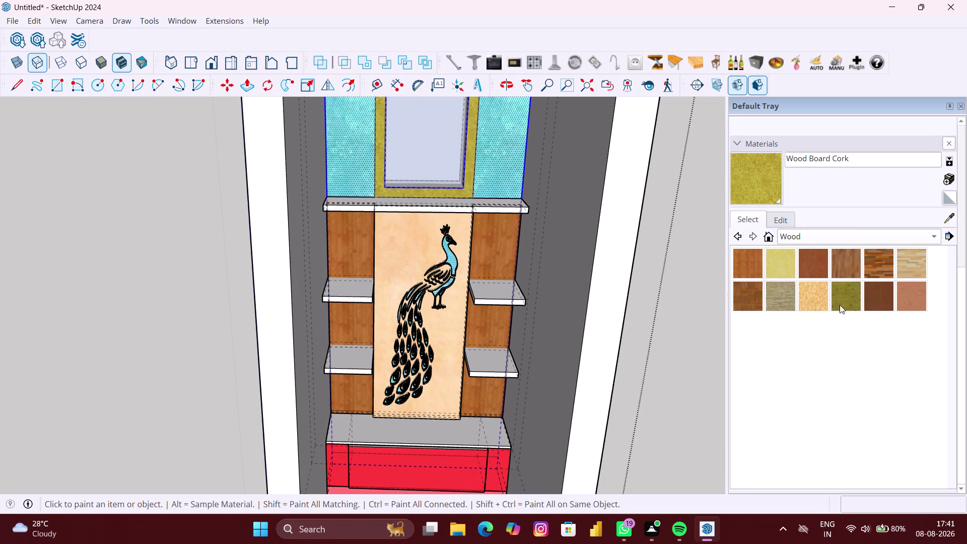
click(809, 306)
click(403, 194)
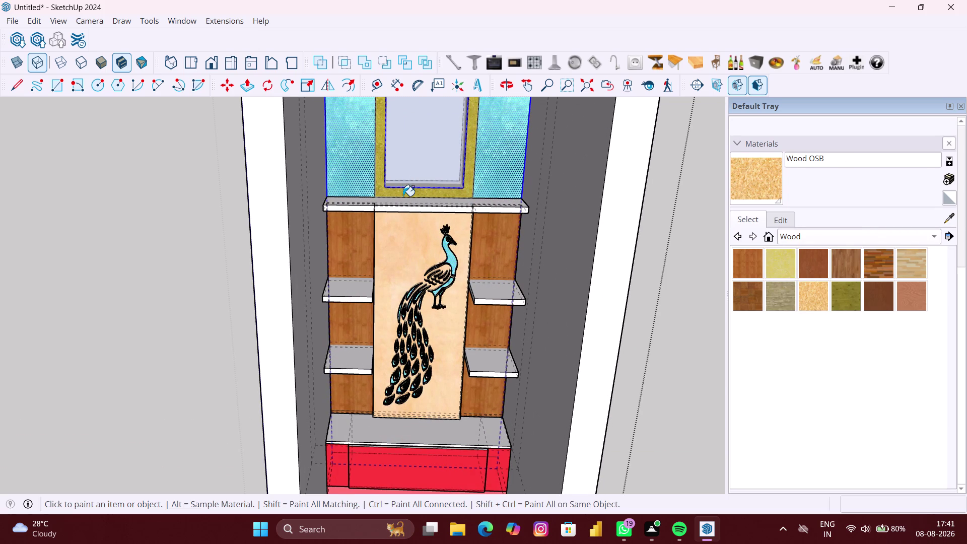
Orbit and zoom around the top shelf to inspect the Wood OSB frame.
scroll(down, 3)
middle_drag(451, 204, 435, 224)
scroll(up, 3)
middle_drag(424, 201, 418, 204)
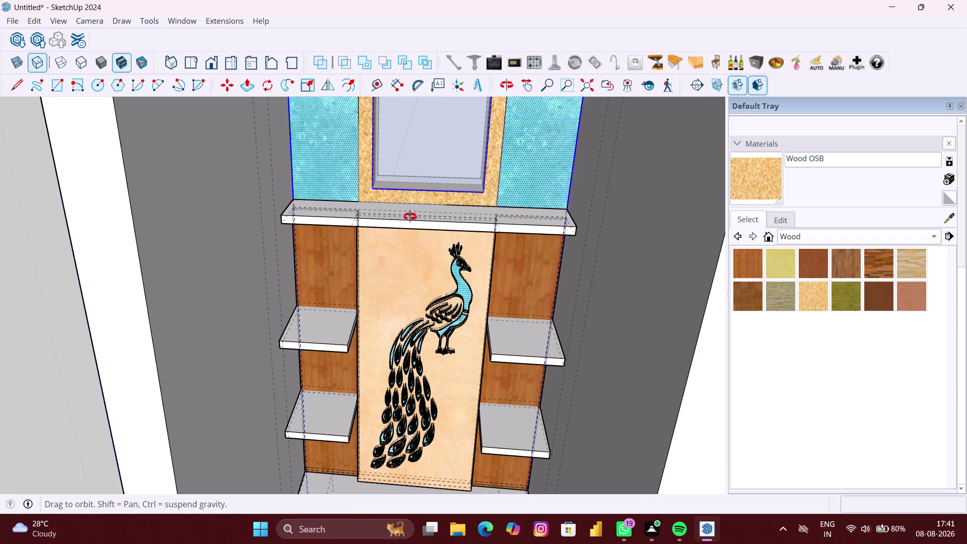
middle_drag(417, 204, 405, 233)
scroll(up, 3)
key(space)
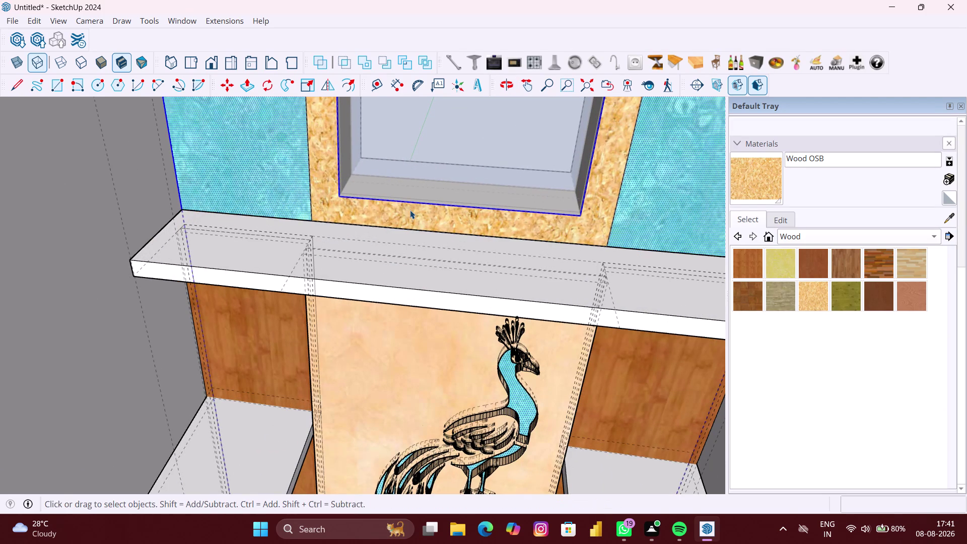
click(410, 211)
scroll(up, 3)
click(429, 199)
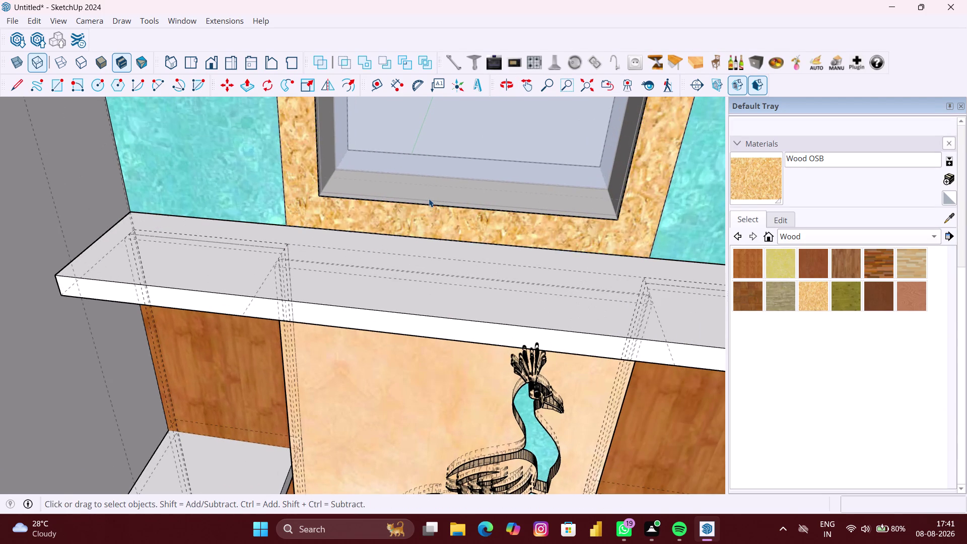
scroll(down, 3)
middle_drag(426, 200, 431, 148)
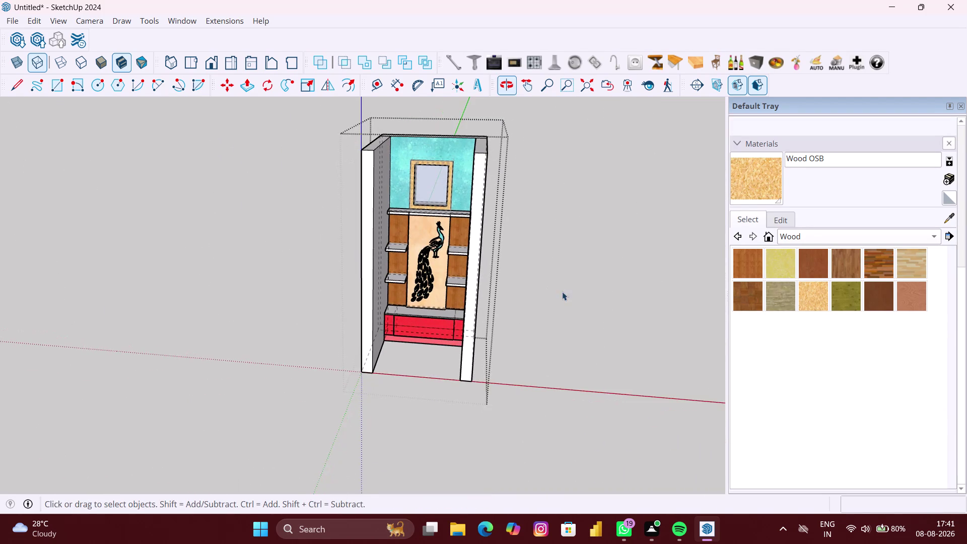
Paint the mirror frame's inner ledge and another face with Wood OSB.
click(584, 291)
scroll(up, 3)
middle_drag(417, 207, 415, 247)
scroll(up, 3)
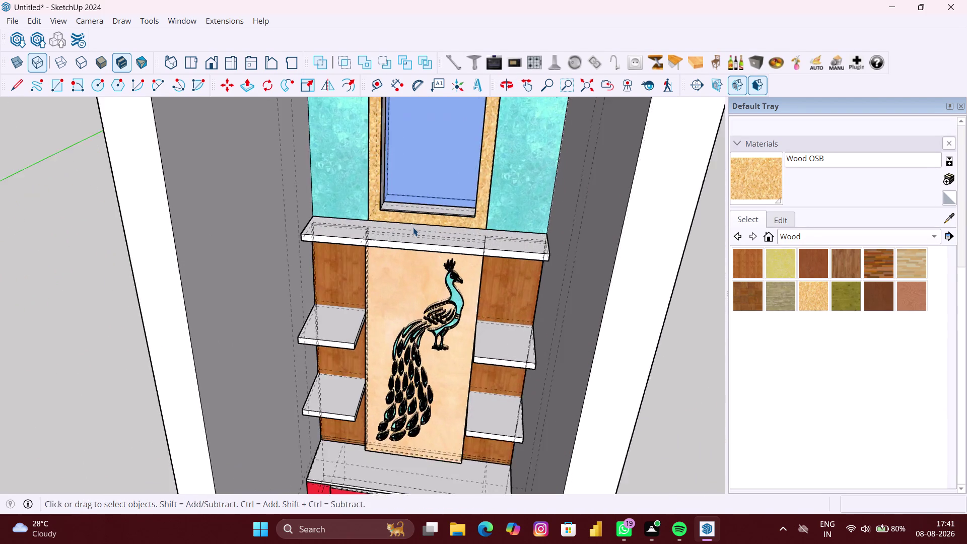
scroll(up, 3)
middle_drag(417, 209, 414, 251)
scroll(up, 3)
middle_drag(422, 213, 419, 256)
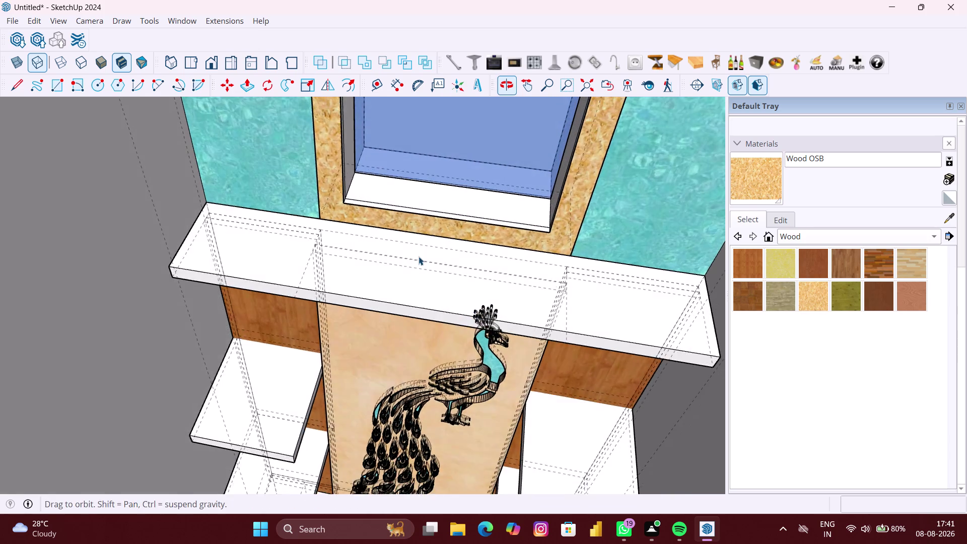
scroll(down, 3)
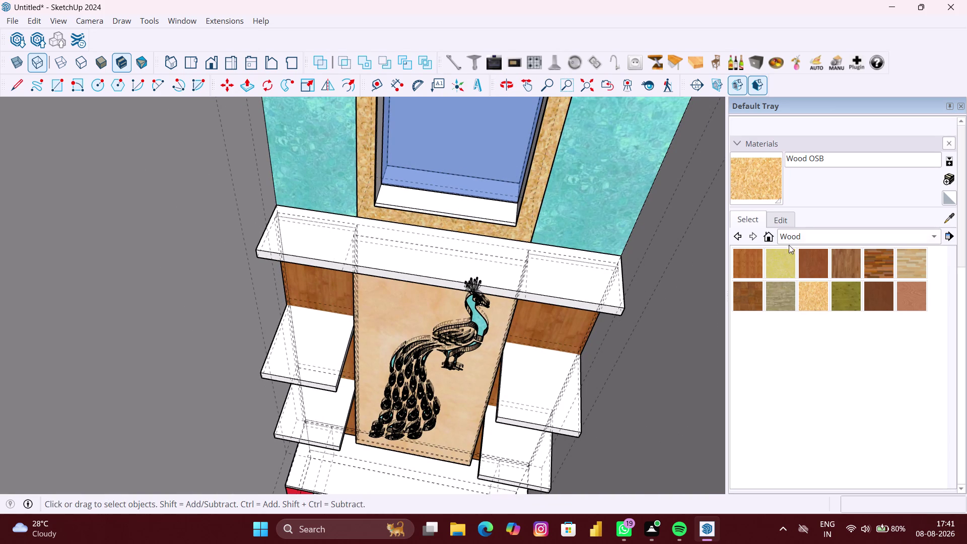
click(953, 216)
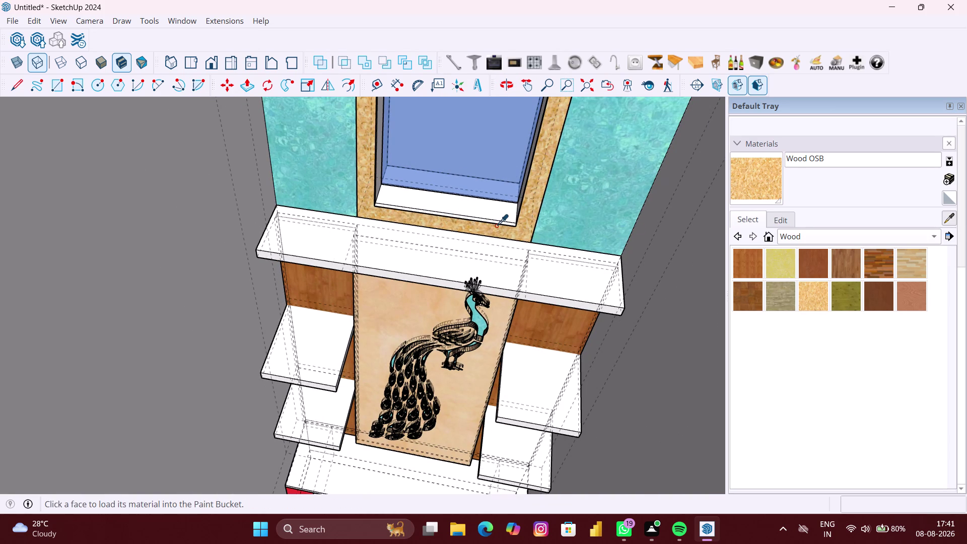
click(496, 230)
click(496, 217)
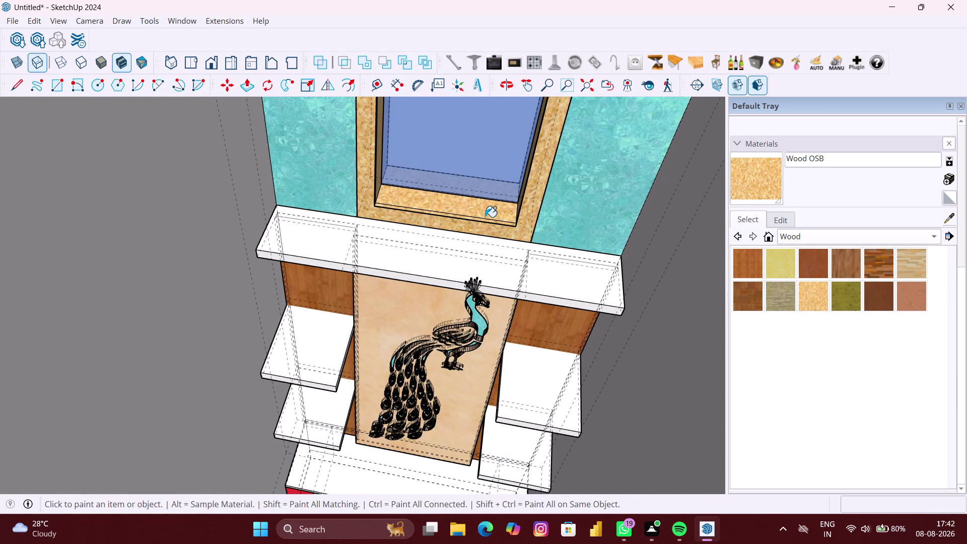
Orbit to face the mirror frame and make the model see-through.
scroll(down, 3)
middle_drag(437, 211, 763, 161)
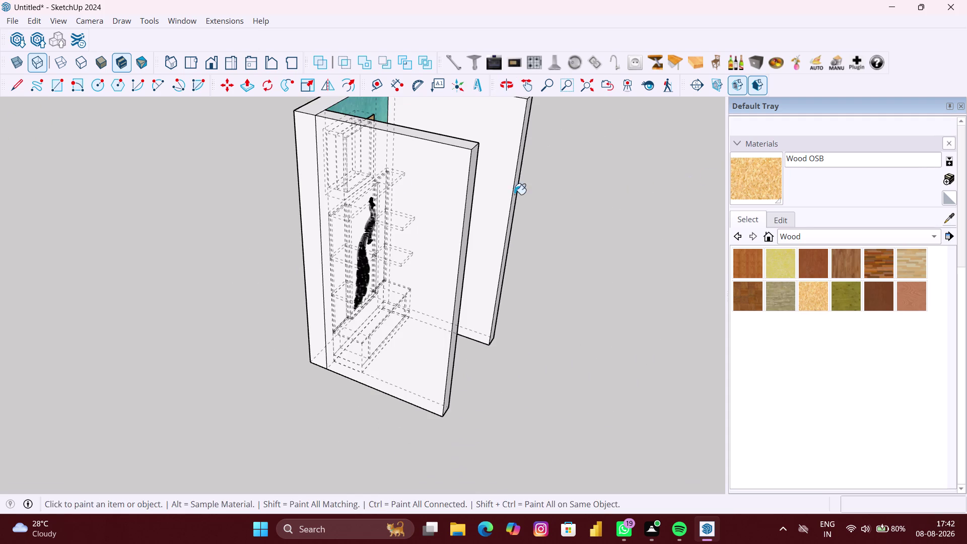
middle_drag(328, 180, 722, 156)
scroll(up, 3)
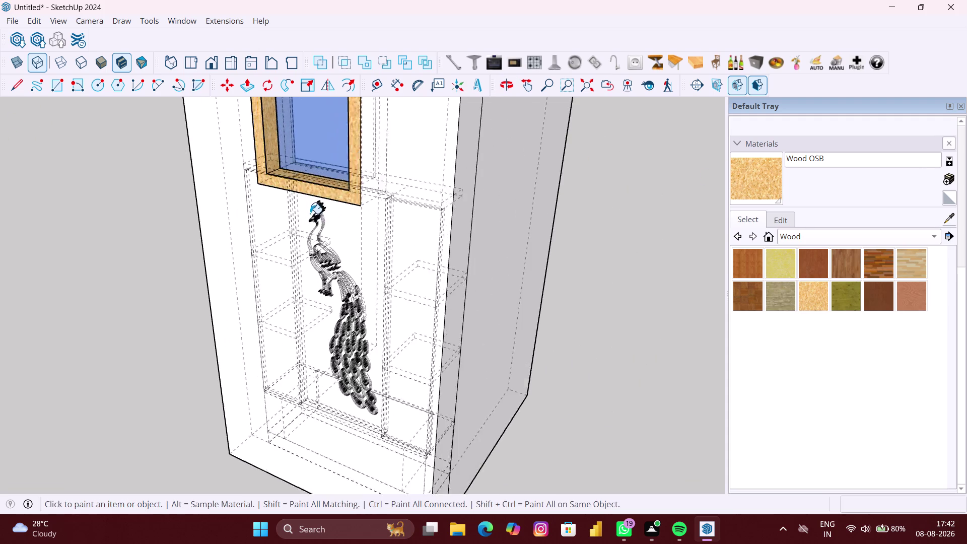
scroll(up, 3)
middle_drag(327, 204, 375, 190)
key(space)
Enter the mirror frame group for editing.
click(412, 172)
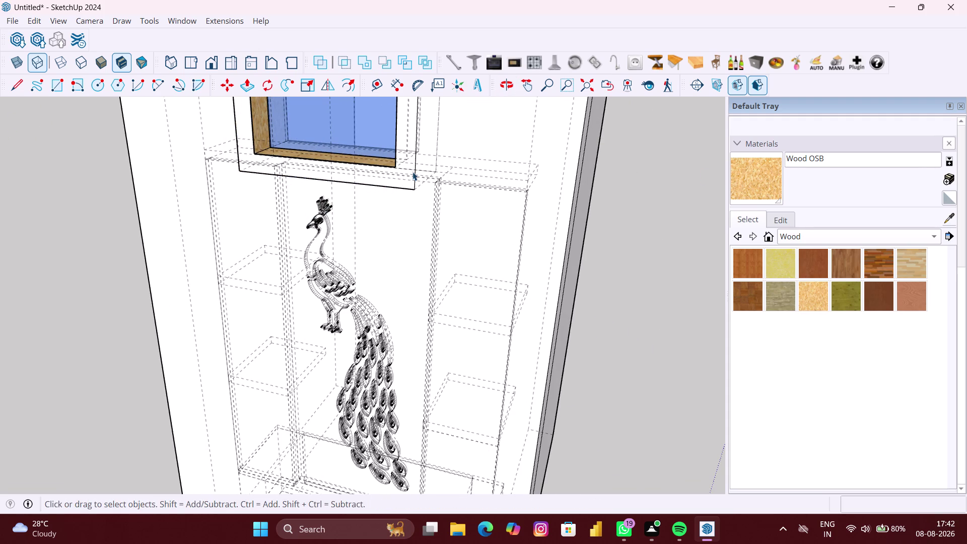
double_click(408, 177)
click(404, 180)
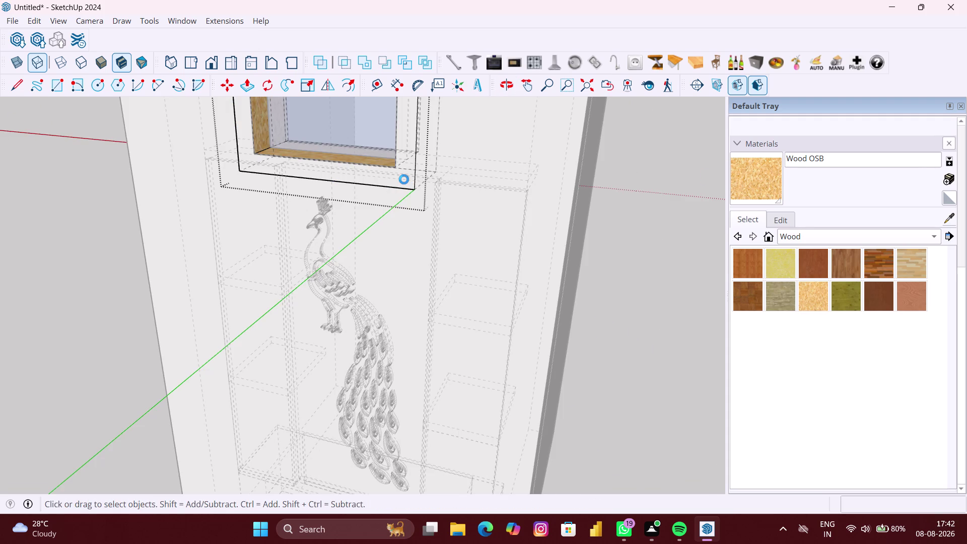
scroll(up, 3)
scroll(up, 3)
click(404, 179)
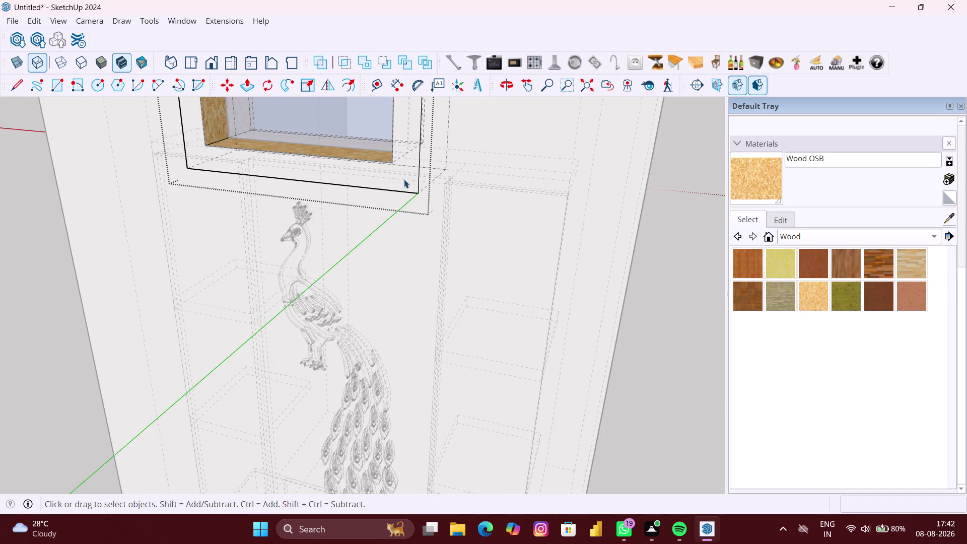
scroll(down, 3)
double_click(393, 178)
scroll(up, 3)
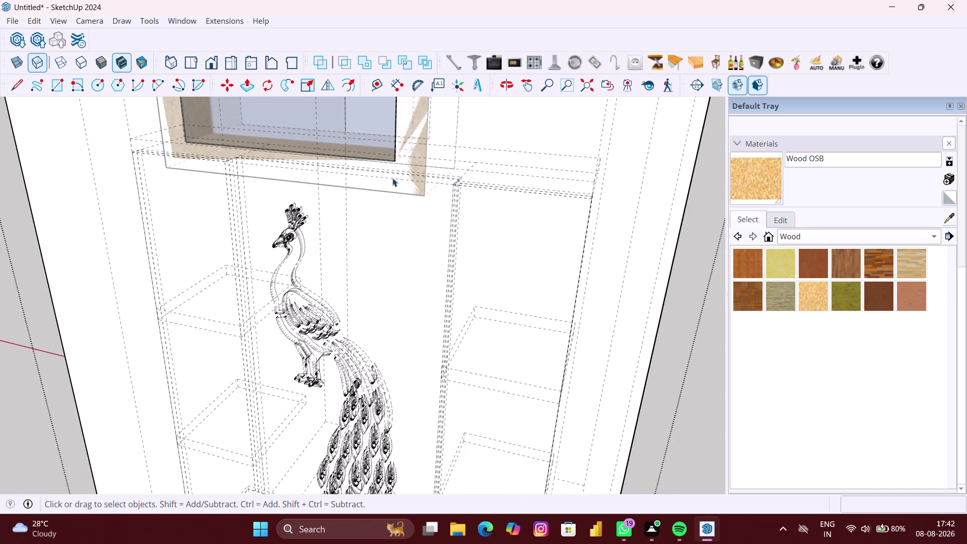
click(396, 176)
Go into the mirror frame's geometry, delete a selection, then undo it.
middle_drag(396, 176, 428, 118)
scroll(up, 3)
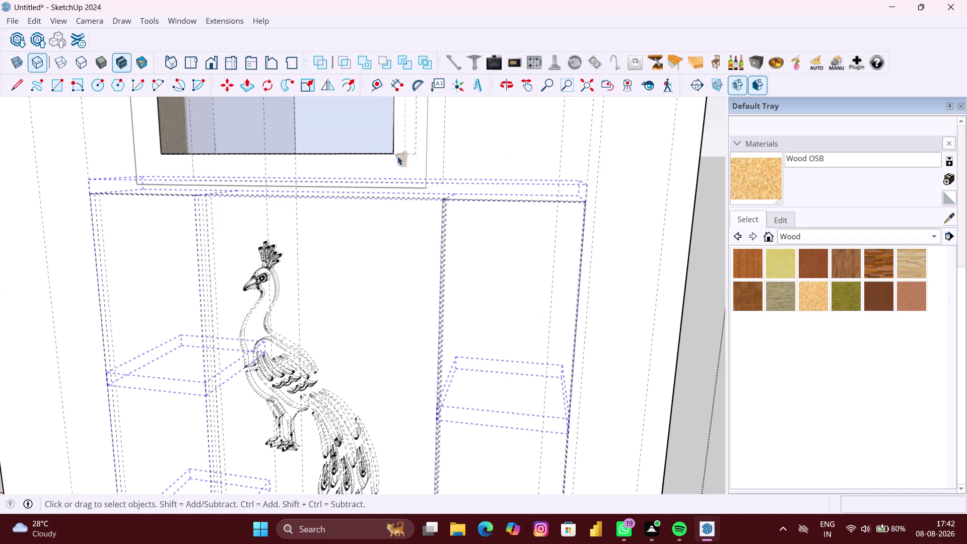
scroll(up, 3)
double_click(409, 141)
click(409, 140)
scroll(down, 3)
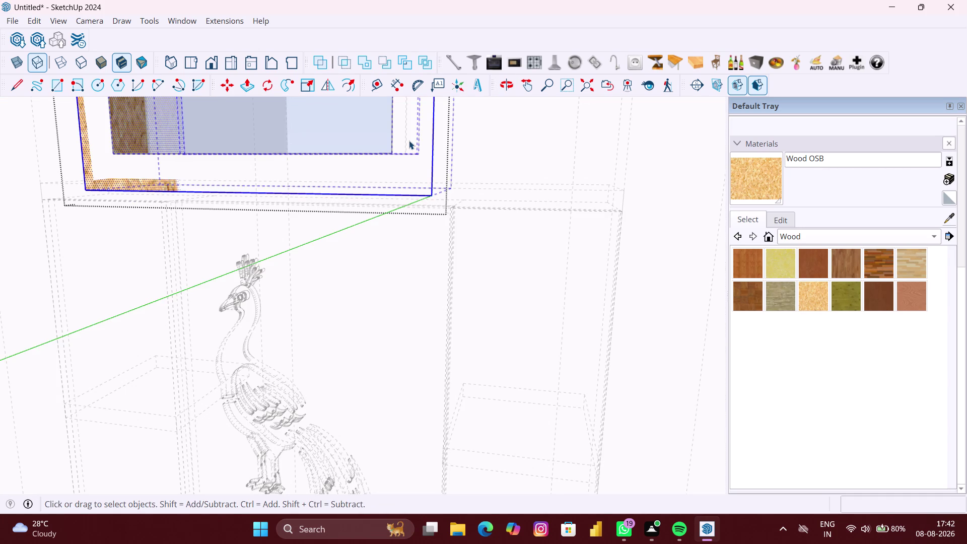
scroll(down, 3)
key(Delete)
scroll(down, 3)
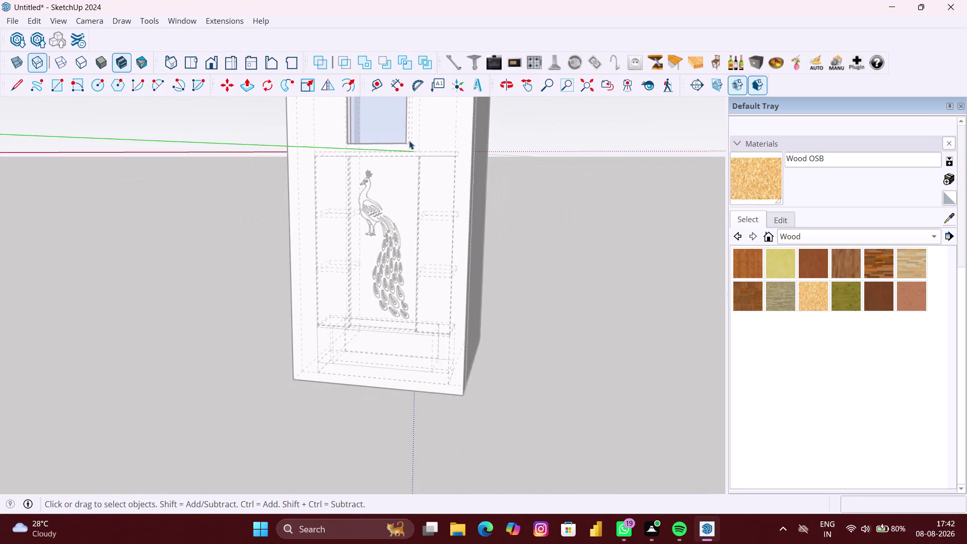
key(ctrl+z)
scroll(up, 3)
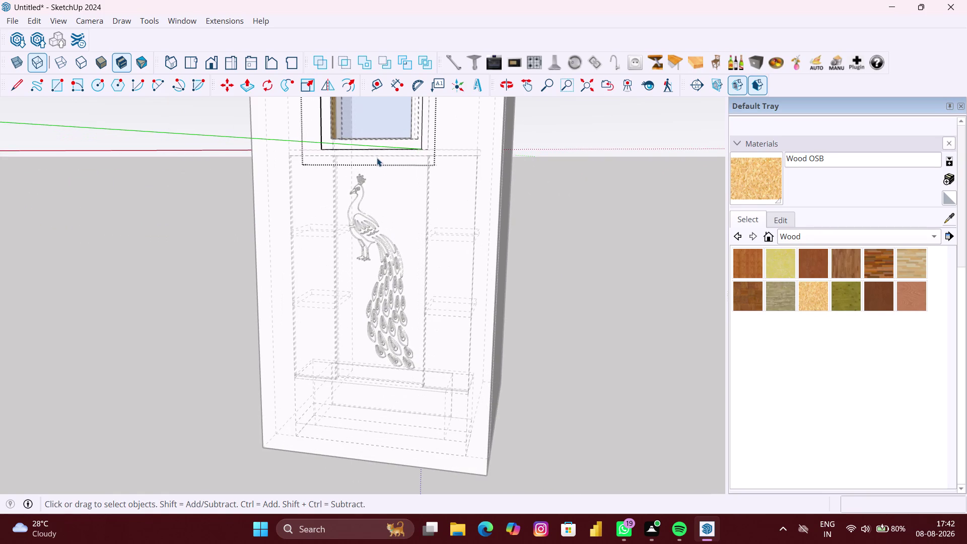
Orbit and zoom to face the bottom of the mirror frame.
key(space)
click(232, 173)
scroll(down, 3)
scroll(down, 3)
middle_drag(271, 151, 363, 165)
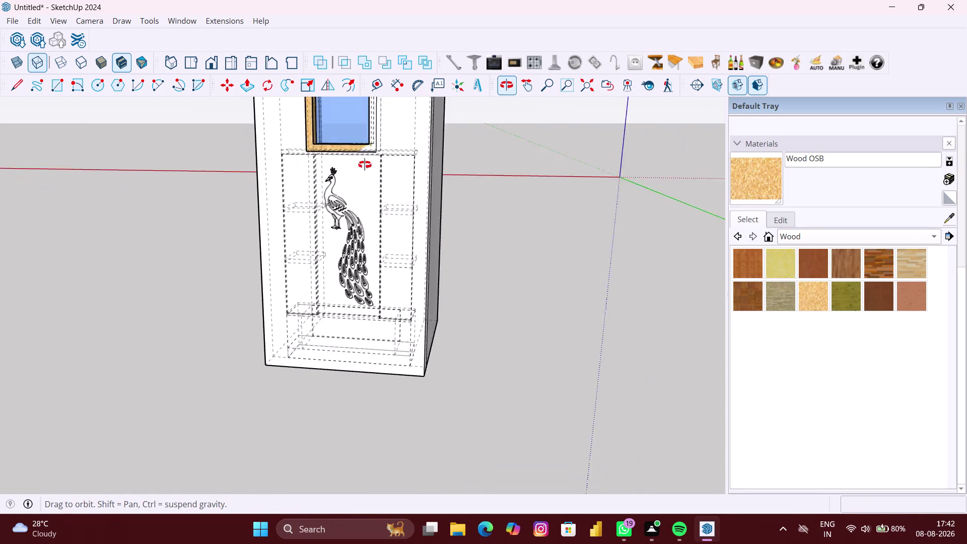
middle_drag(362, 165, 365, 164)
scroll(up, 3)
scroll(up, 3)
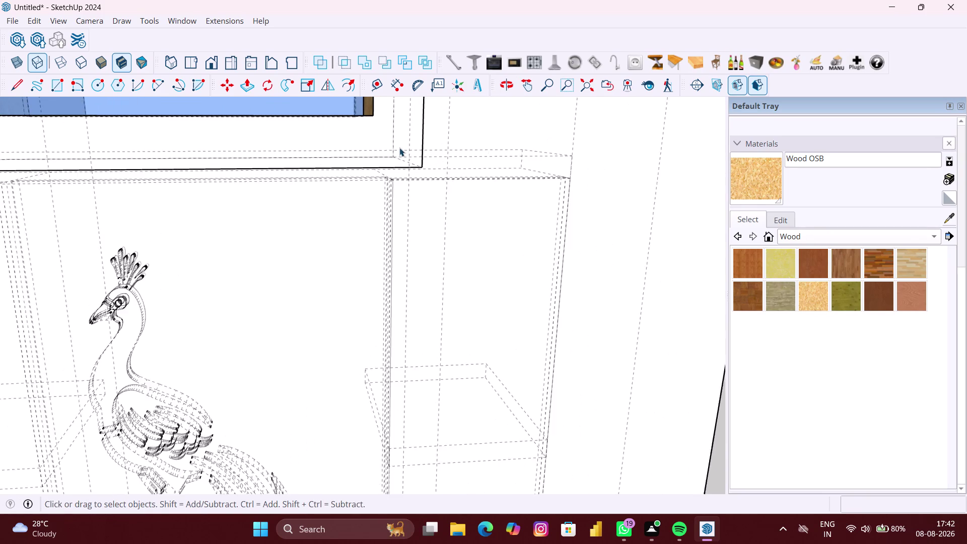
scroll(up, 3)
Reopen the mirror frame and delete the selected face.
click(413, 139)
scroll(down, 3)
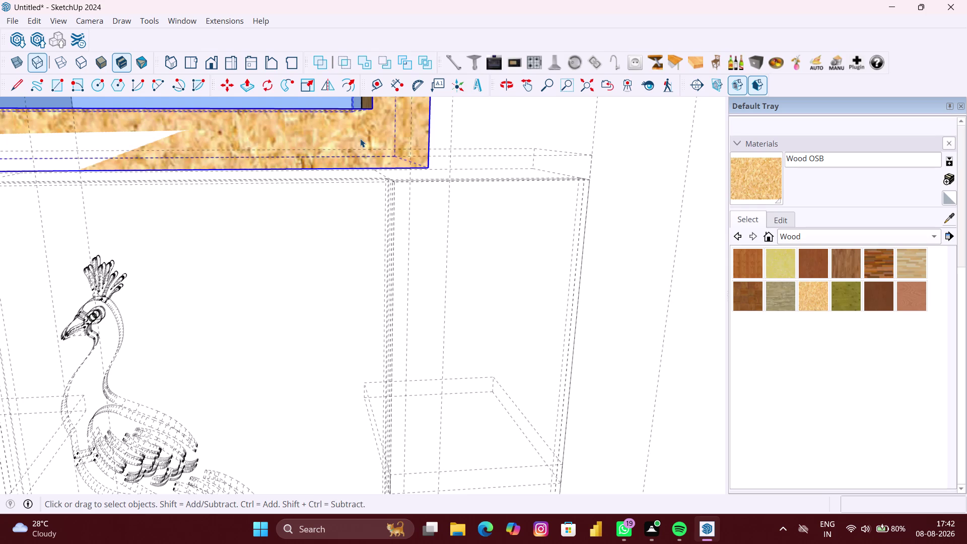
double_click(360, 139)
click(307, 138)
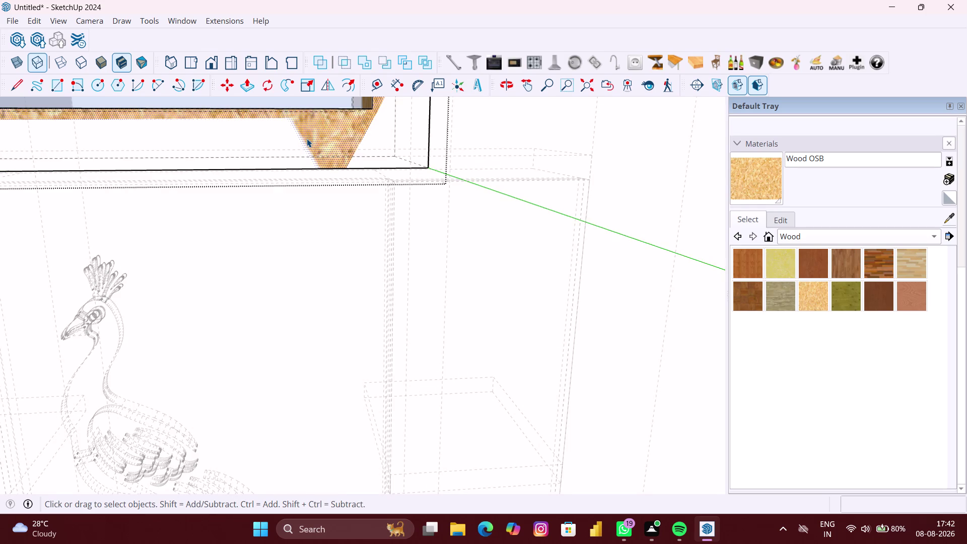
key(Delete)
scroll(down, 3)
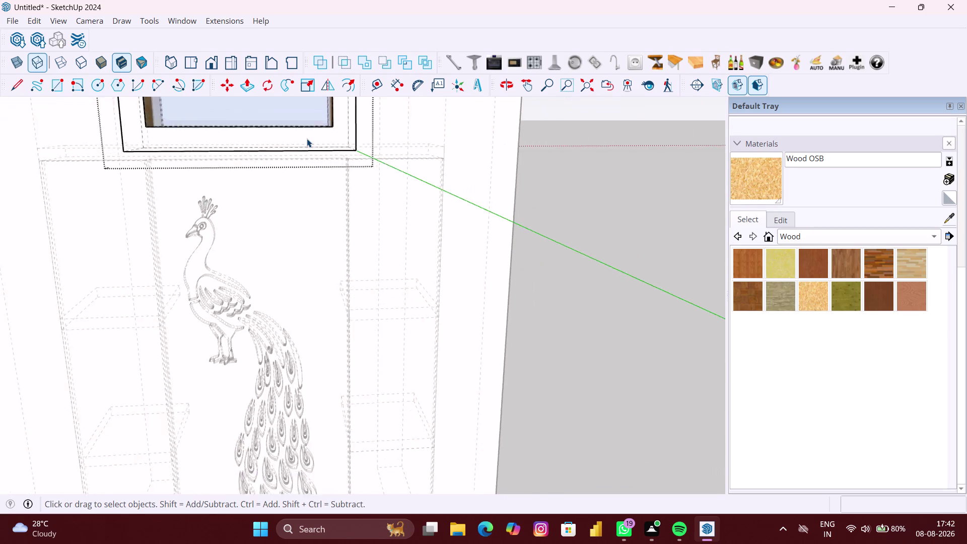
scroll(down, 3)
click(462, 149)
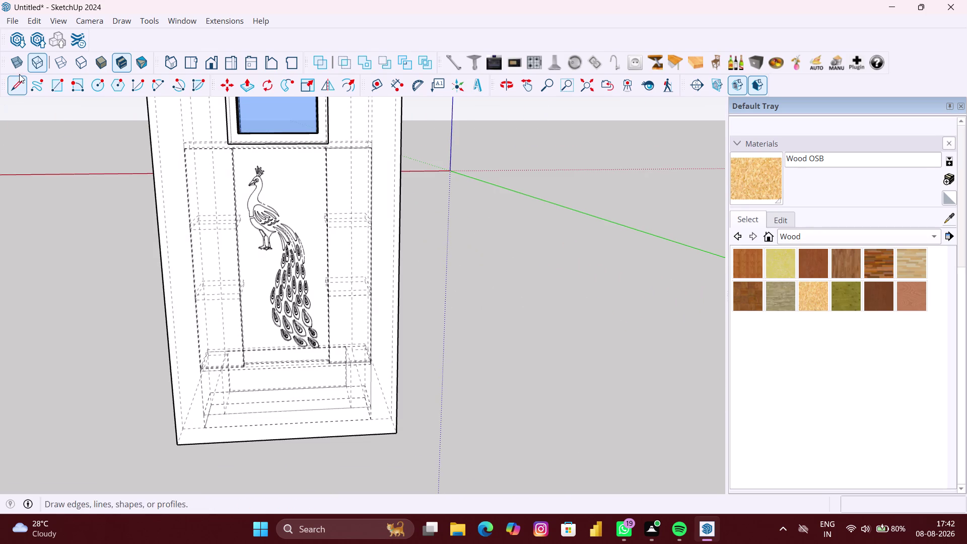
Switch the face style to plain untextured monochrome.
click(97, 60)
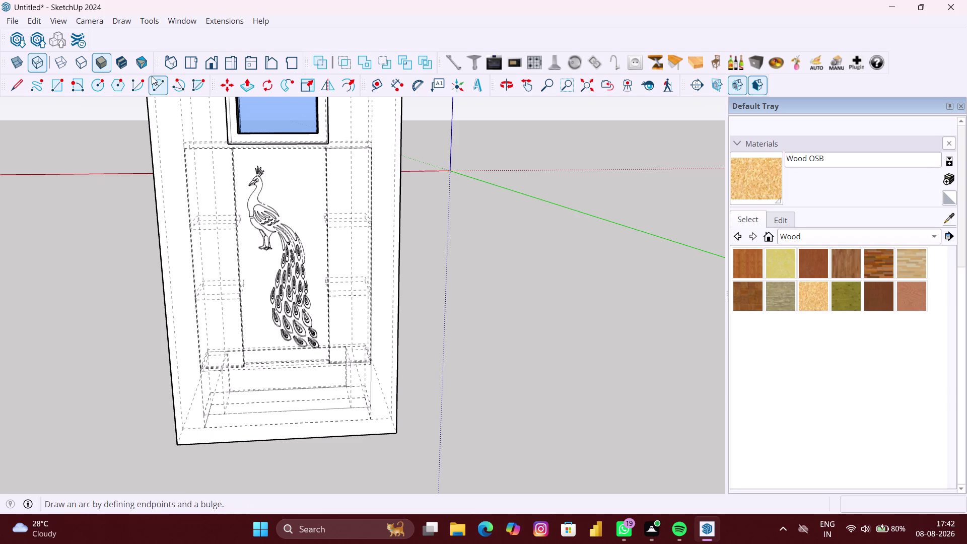
click(129, 66)
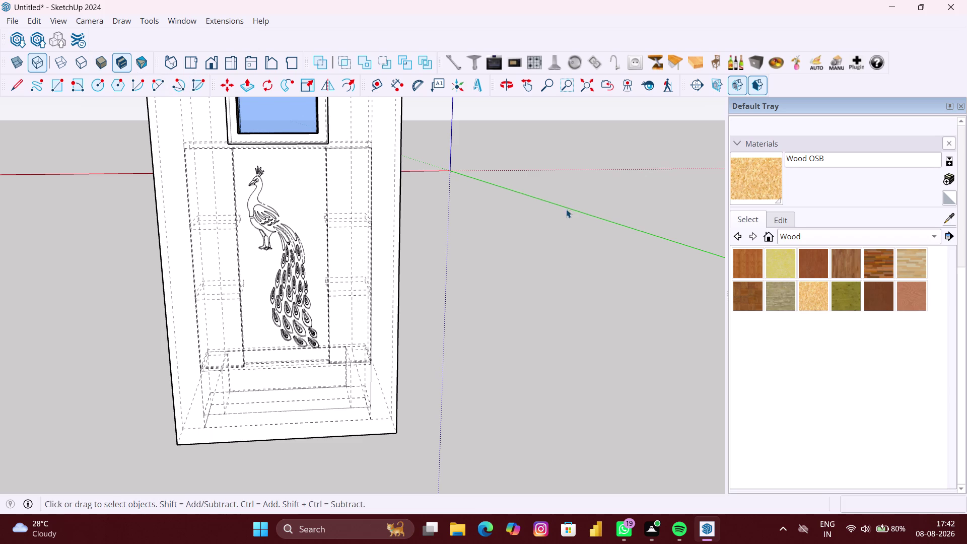
scroll(down, 3)
click(99, 231)
Orbit around the unit to inspect the white faces and dashed hidden edges.
middle_drag(285, 232, 736, 260)
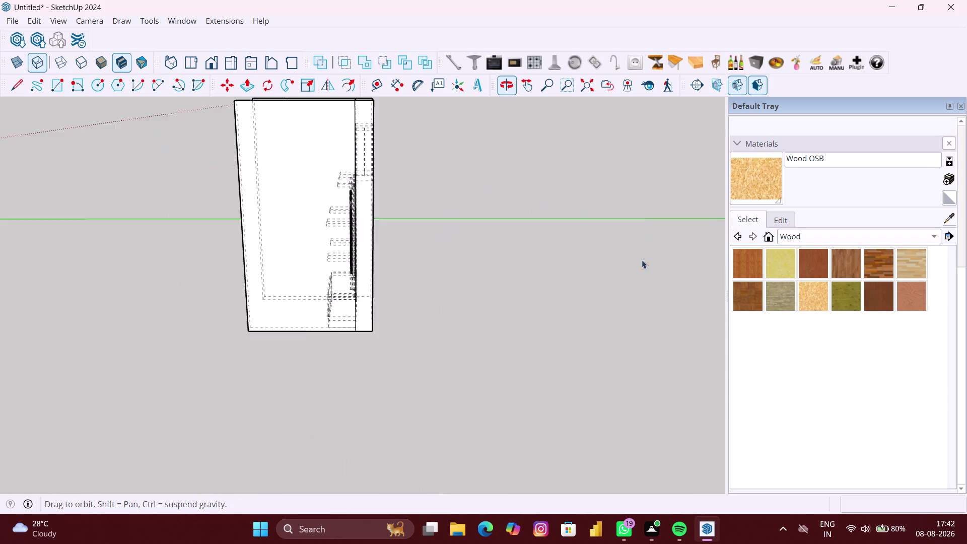
middle_drag(280, 220, 582, 200)
scroll(up, 3)
middle_drag(318, 186, 568, 209)
middle_drag(113, 193, 434, 198)
middle_drag(26, 176, 261, 177)
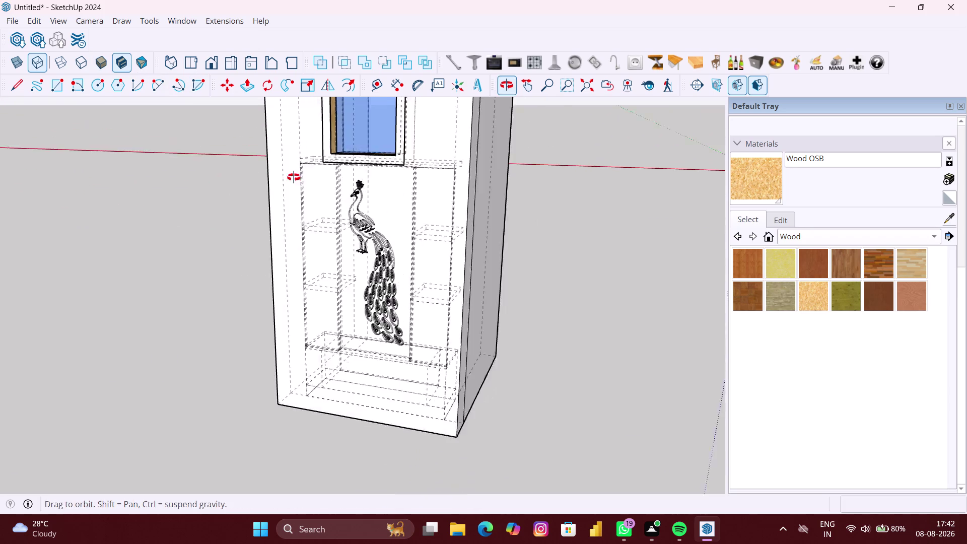
middle_drag(261, 177, 318, 177)
click(752, 169)
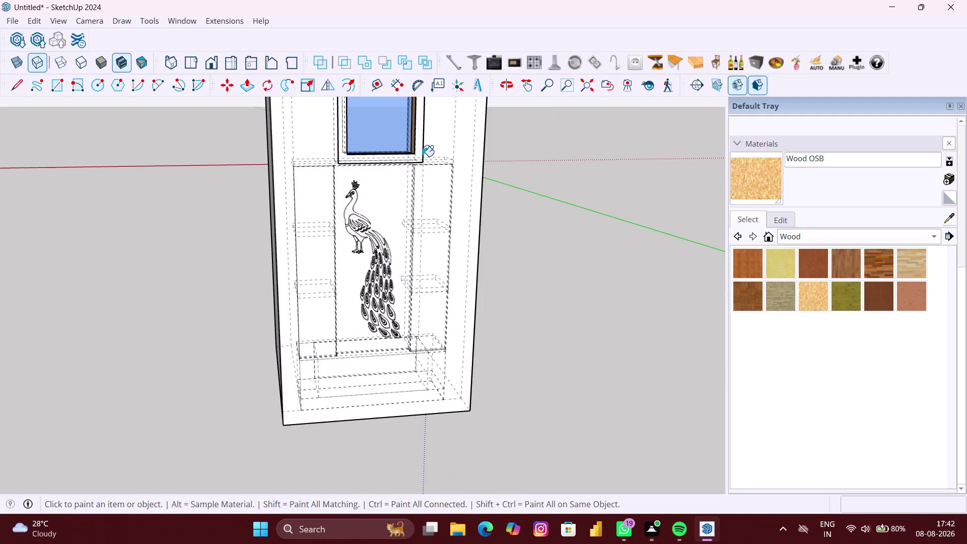
click(420, 156)
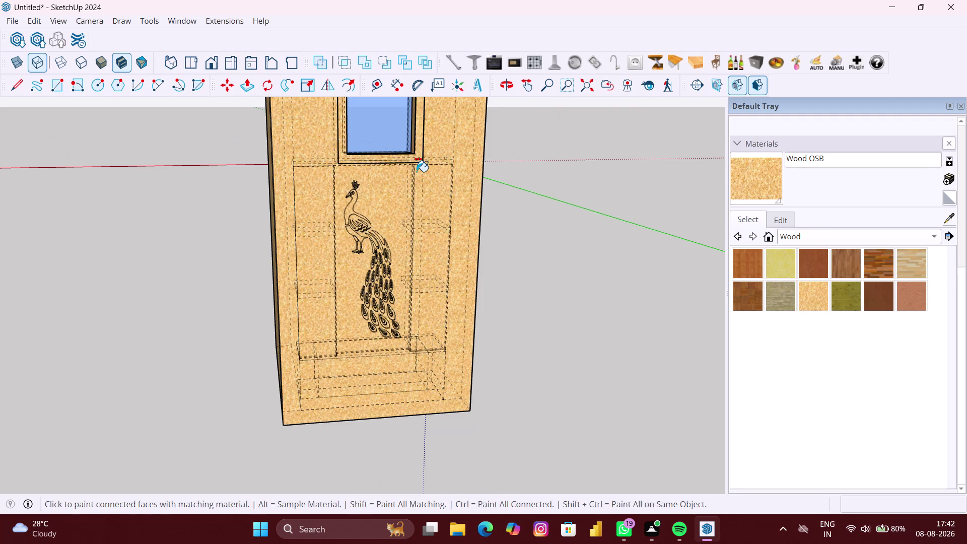
key(ctrl+z)
key(space)
scroll(up, 3)
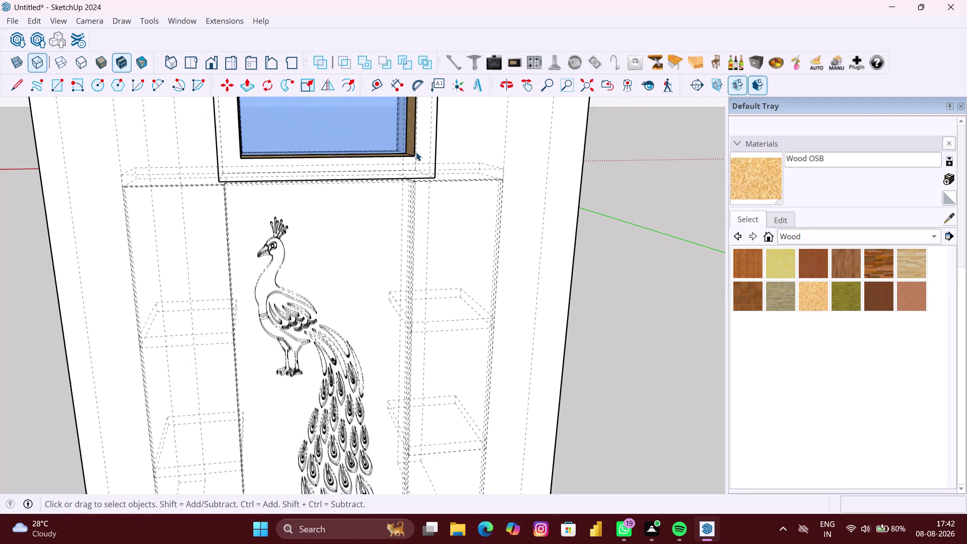
double_click(419, 151)
scroll(up, 3)
click(421, 151)
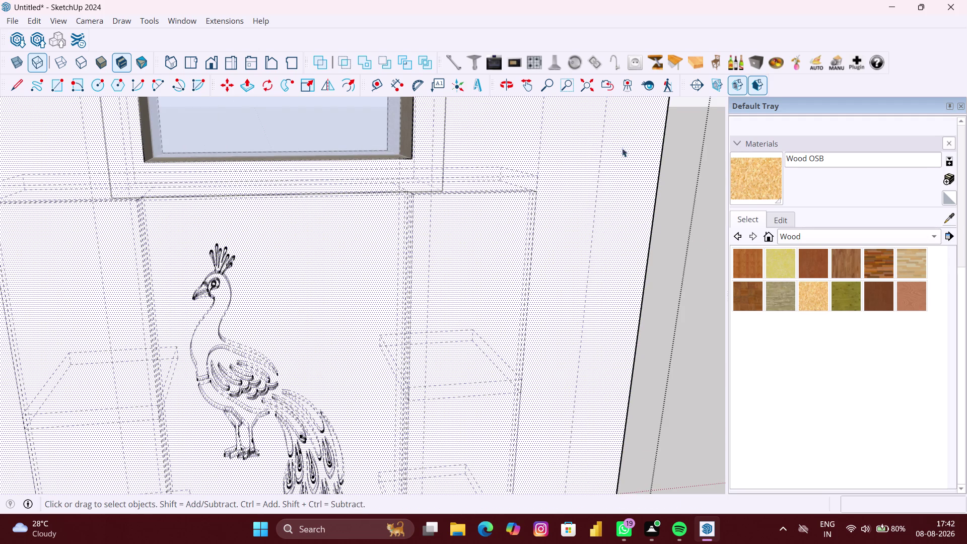
scroll(up, 3)
triple_click(437, 161)
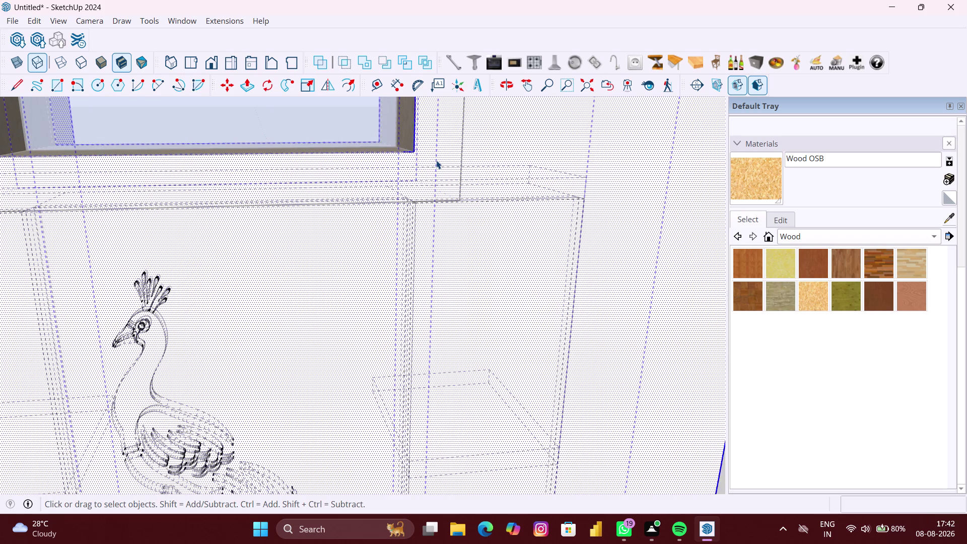
scroll(down, 3)
scroll(down, 3)
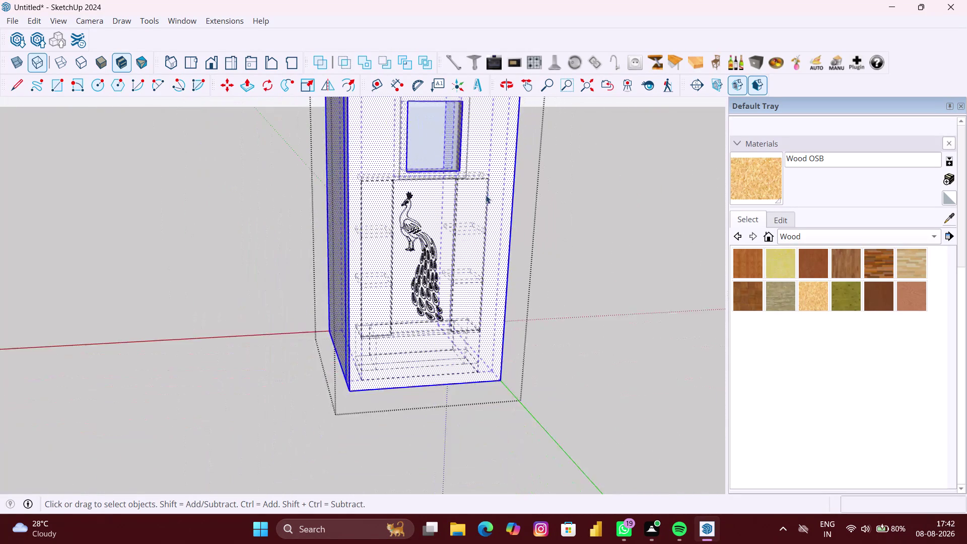
scroll(down, 3)
click(555, 187)
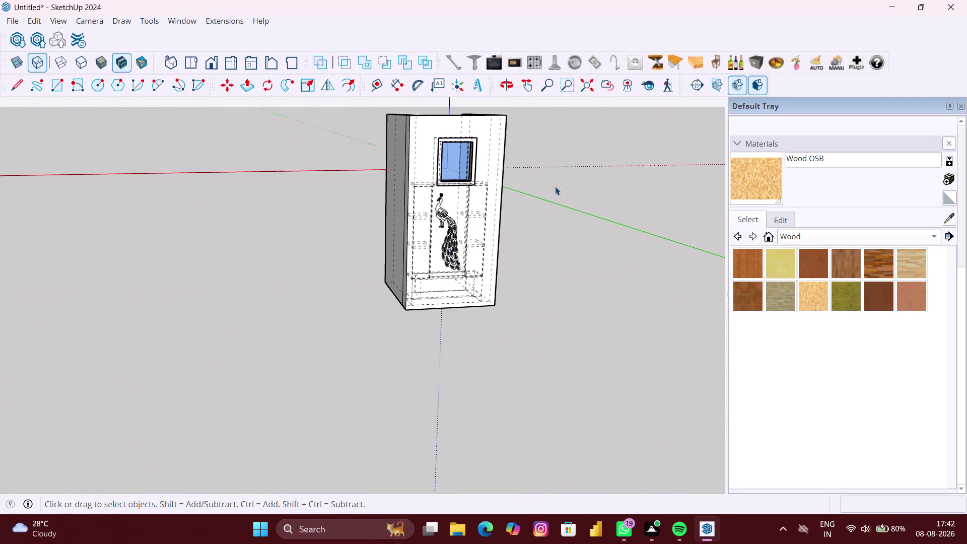
click(479, 156)
key(r)
scroll(up, 3)
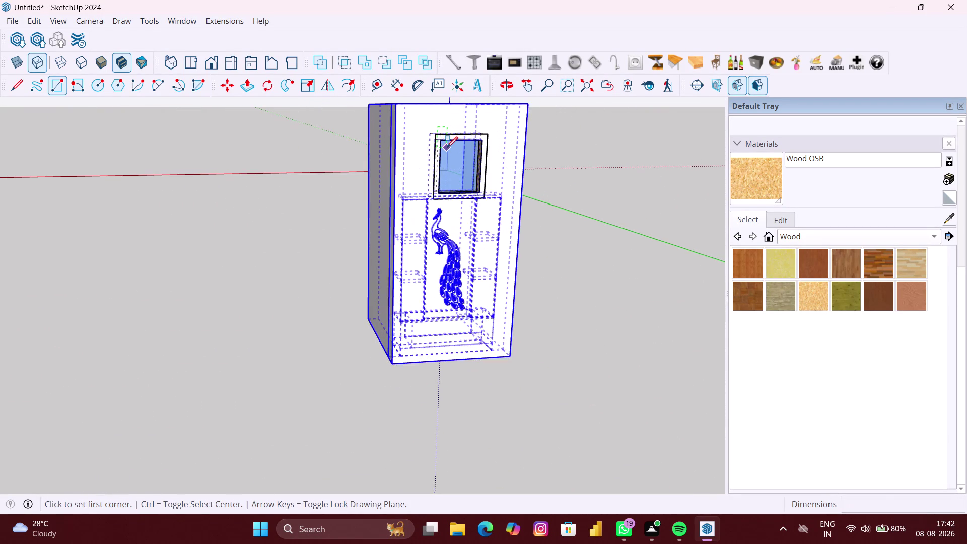
middle_drag(447, 148, 416, 154)
key(space)
double_click(439, 136)
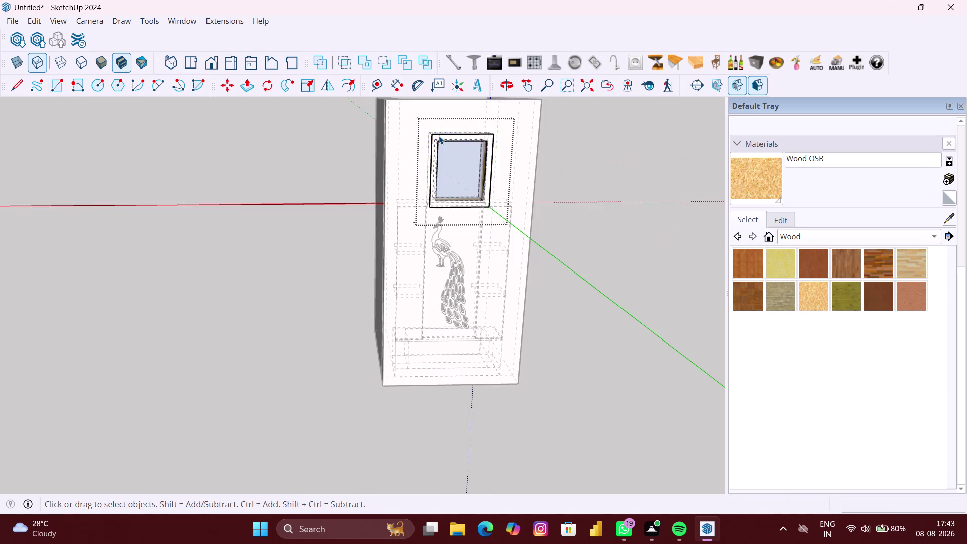
scroll(up, 3)
key(r)
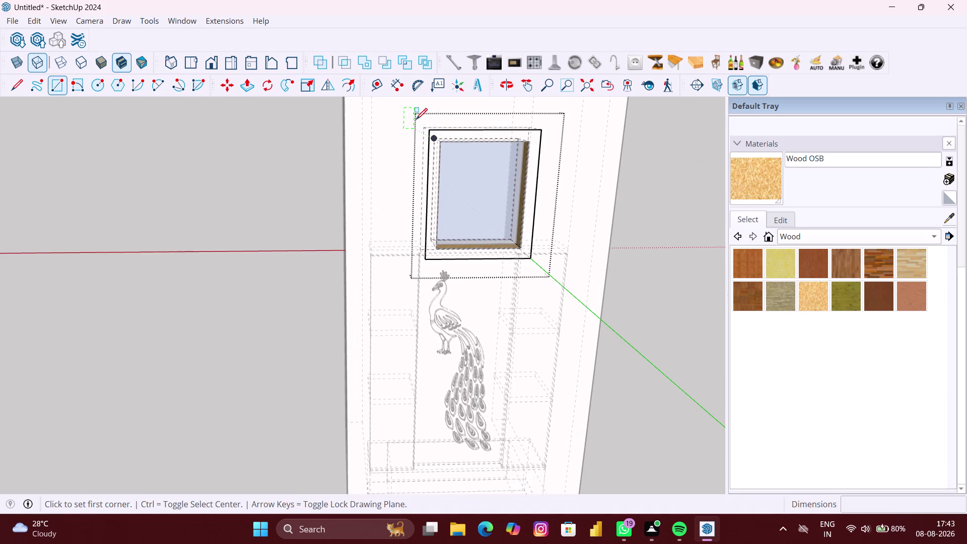
click(430, 131)
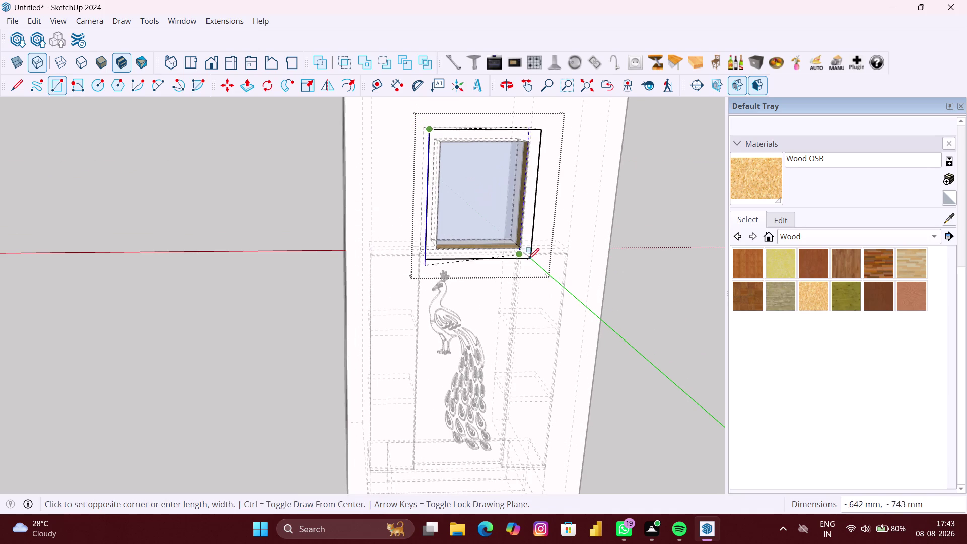
click(529, 259)
key(space)
scroll(down, 3)
middle_drag(504, 252, 460, 251)
key(ctrl+z)
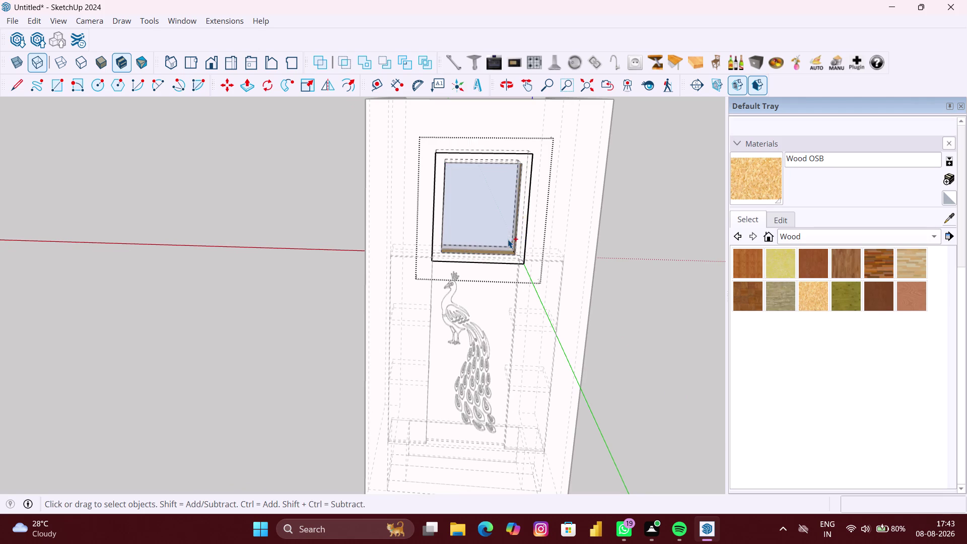
key(space)
click(634, 241)
scroll(down, 3)
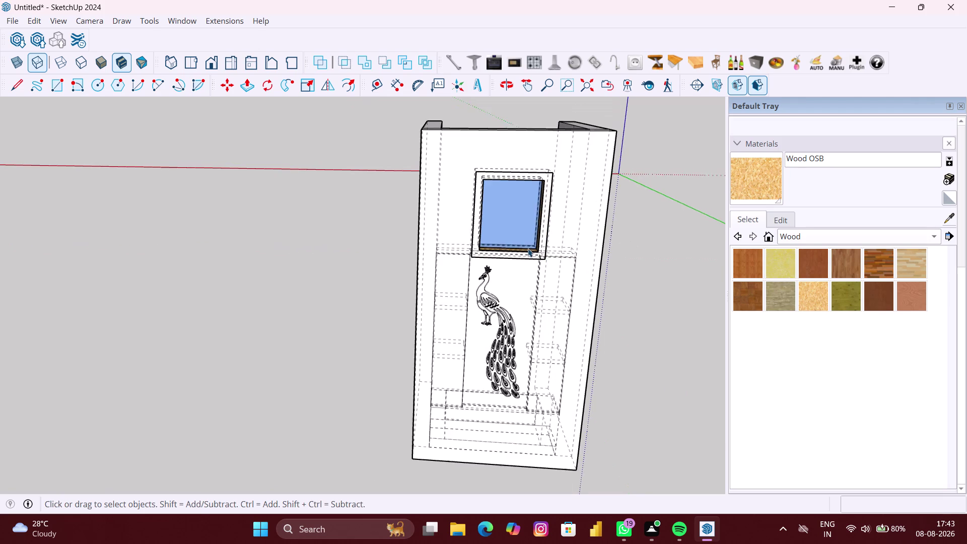
Orbit around the pooja unit past its back.
middle_drag(479, 248, 611, 258)
middle_drag(303, 230, 435, 243)
middle_drag(86, 216, 228, 224)
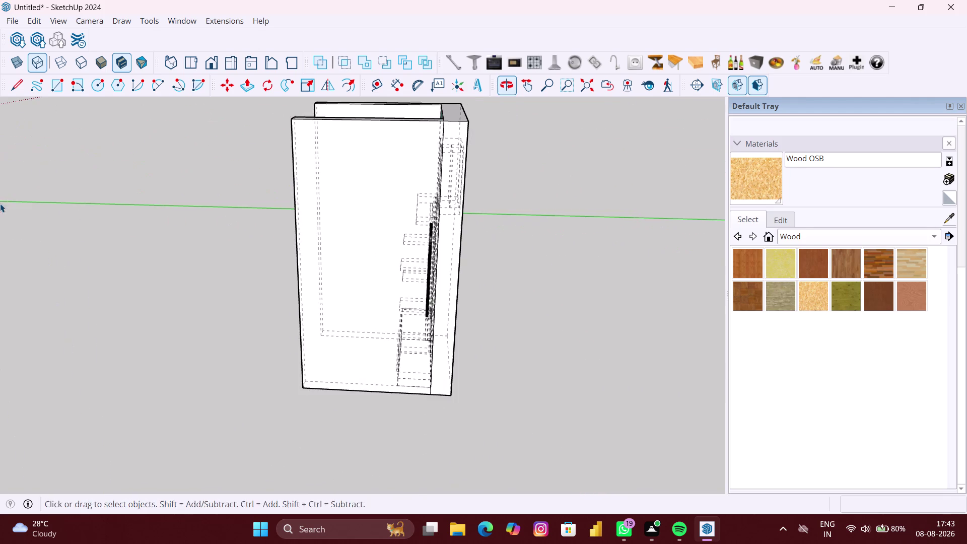
middle_drag(8, 198, 214, 198)
middle_drag(71, 193, 272, 202)
middle_drag(124, 205, 138, 205)
scroll(up, 3)
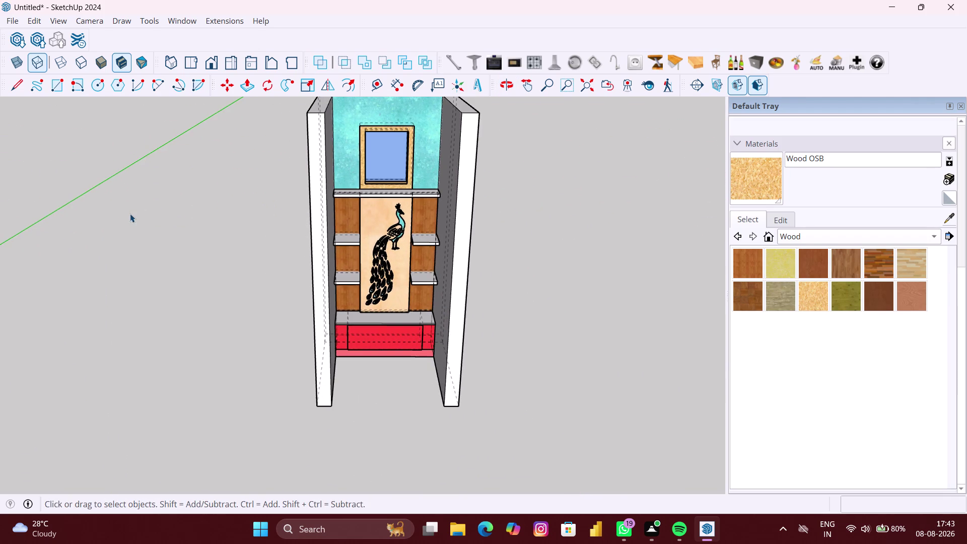
scroll(up, 3)
Level the view on the unit's front and turn X-ray off.
middle_drag(229, 260, 219, 211)
scroll(down, 3)
middle_drag(315, 272, 309, 260)
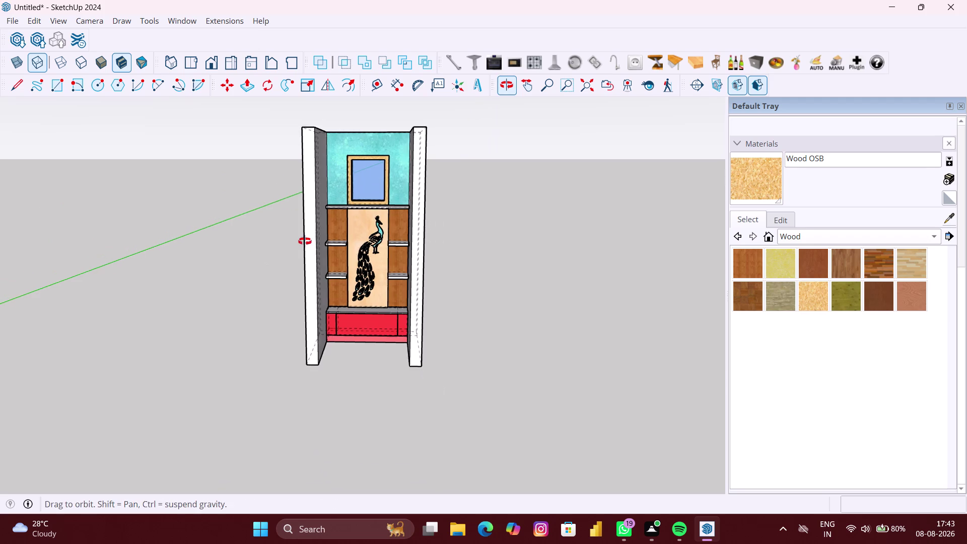
middle_drag(309, 260, 293, 207)
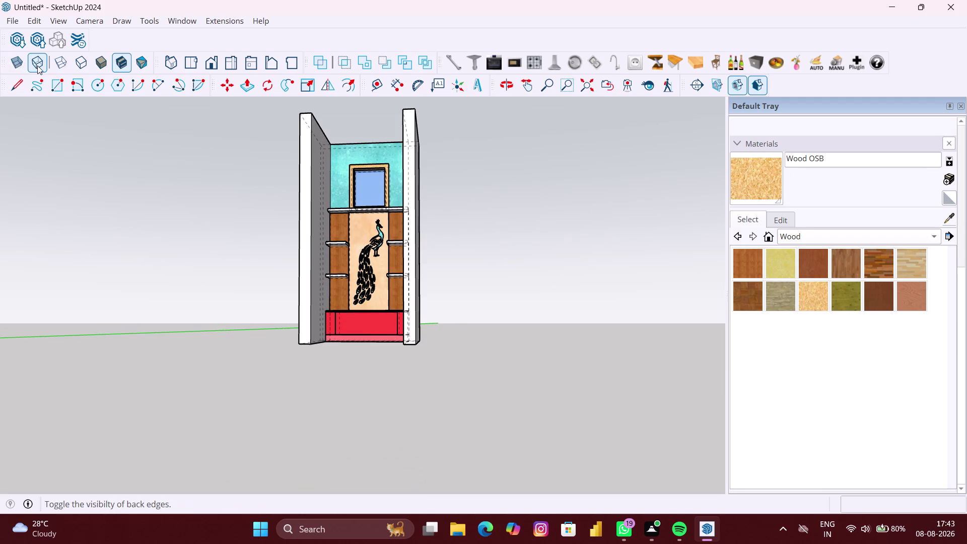
click(38, 66)
click(41, 64)
click(118, 62)
right_click(119, 62)
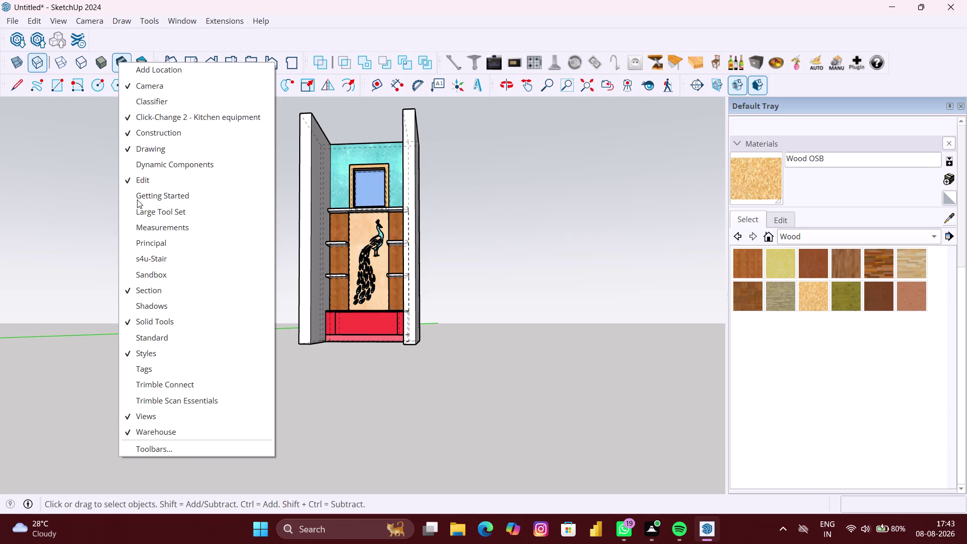
click(140, 350)
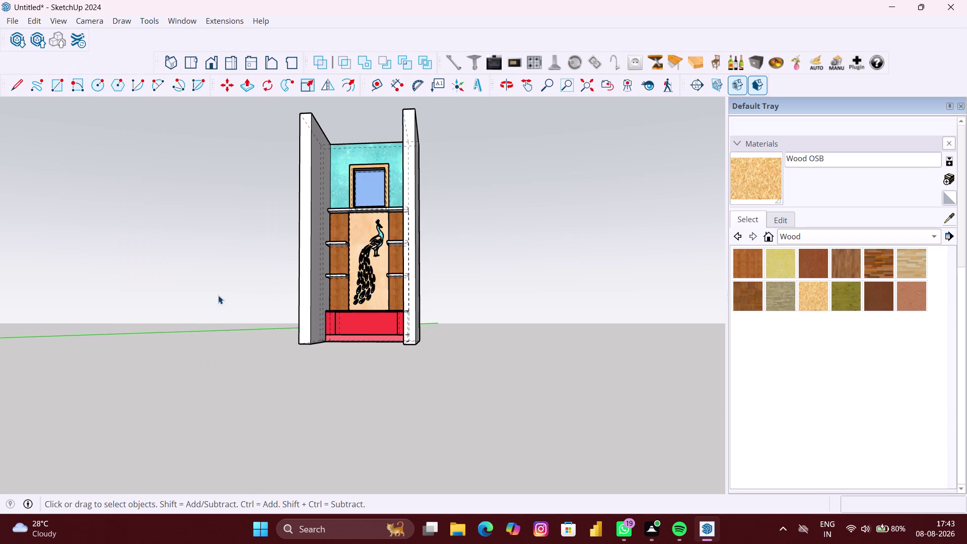
scroll(down, 3)
click(235, 287)
middle_drag(155, 262, 165, 306)
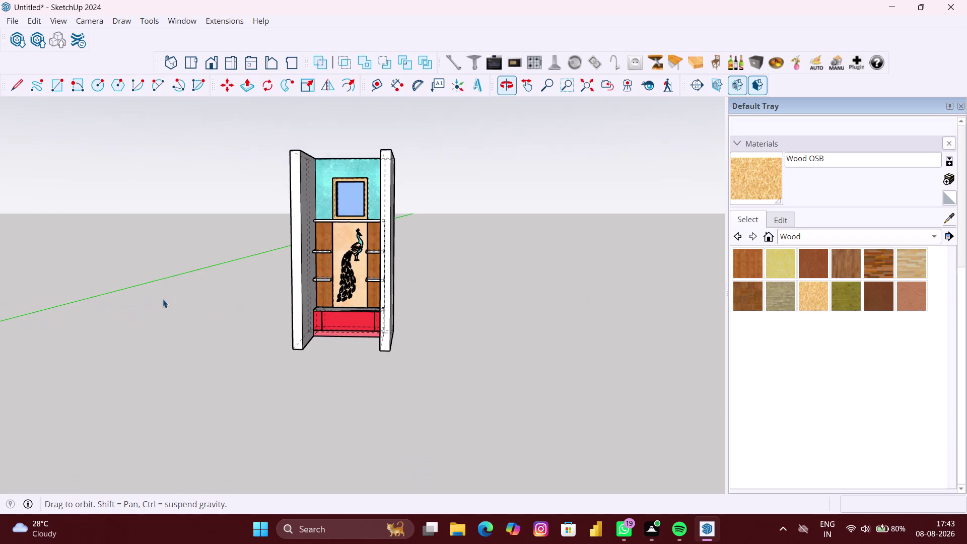
right_click(135, 53)
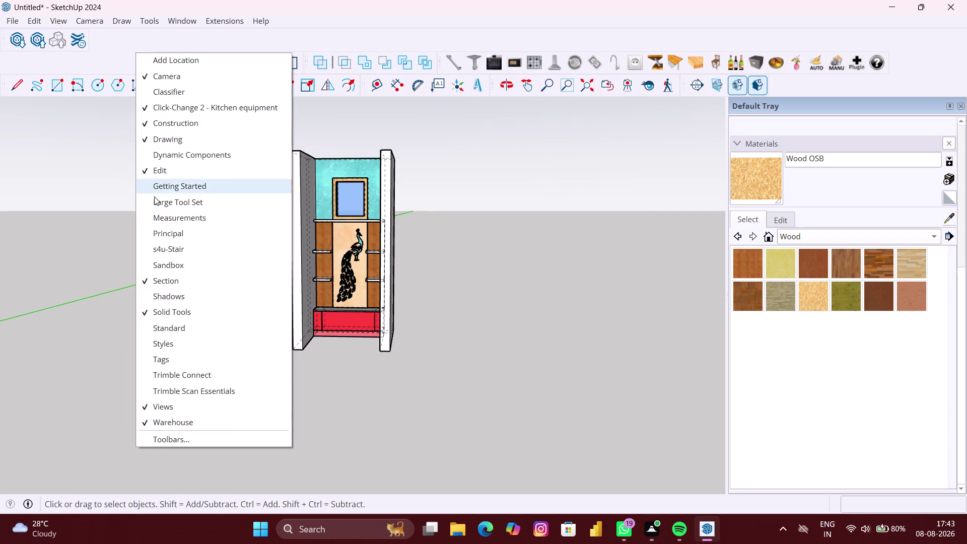
click(170, 349)
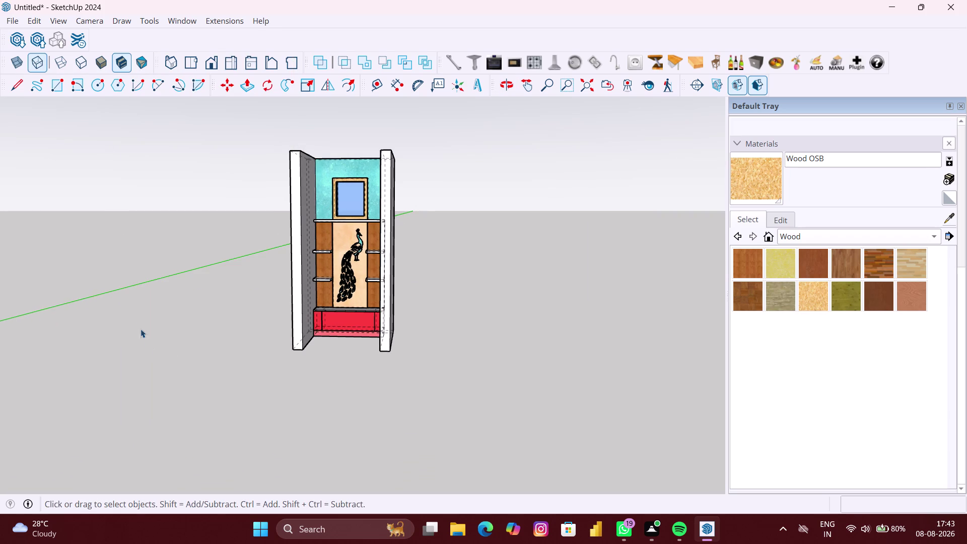
scroll(up, 3)
scroll(up, 3)
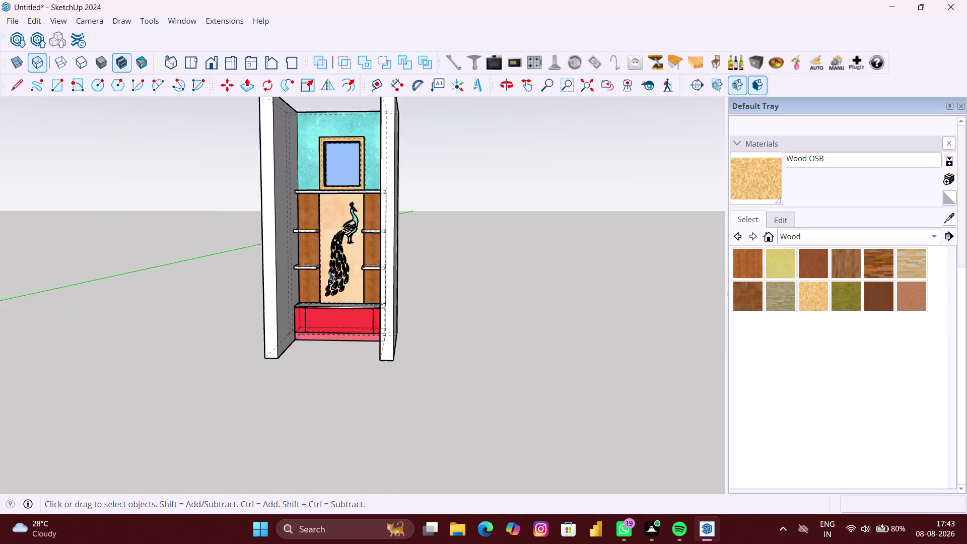
scroll(up, 3)
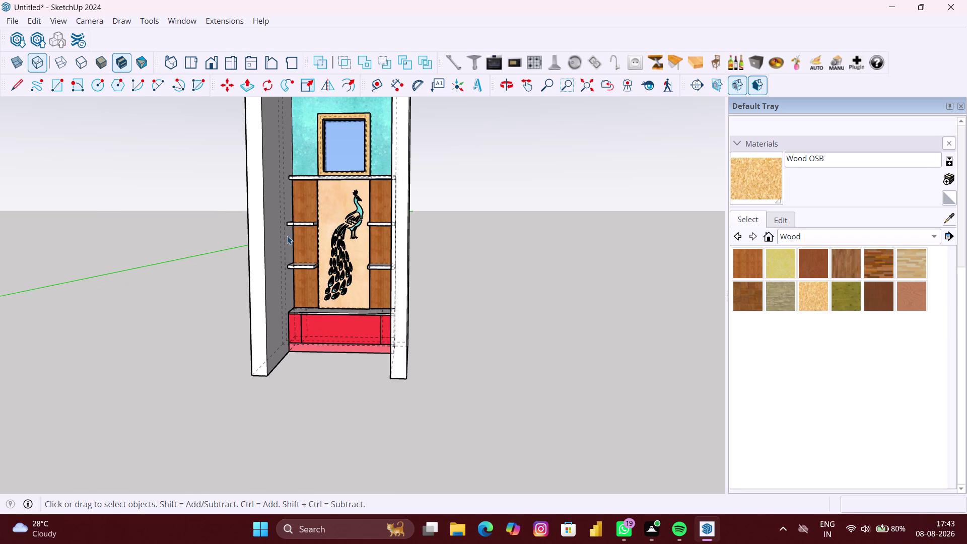
scroll(down, 3)
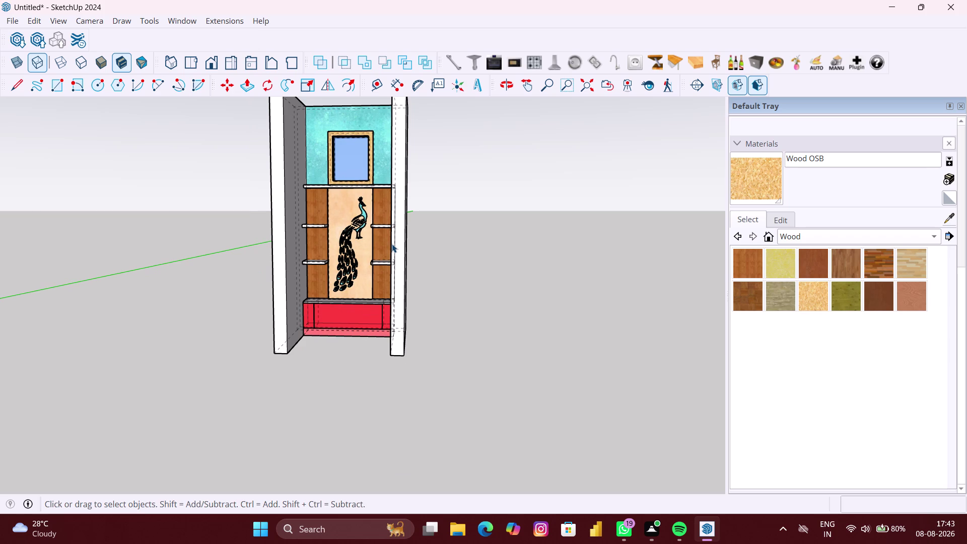
scroll(down, 3)
middle_drag(386, 248, 422, 324)
scroll(up, 3)
middle_drag(391, 305, 398, 385)
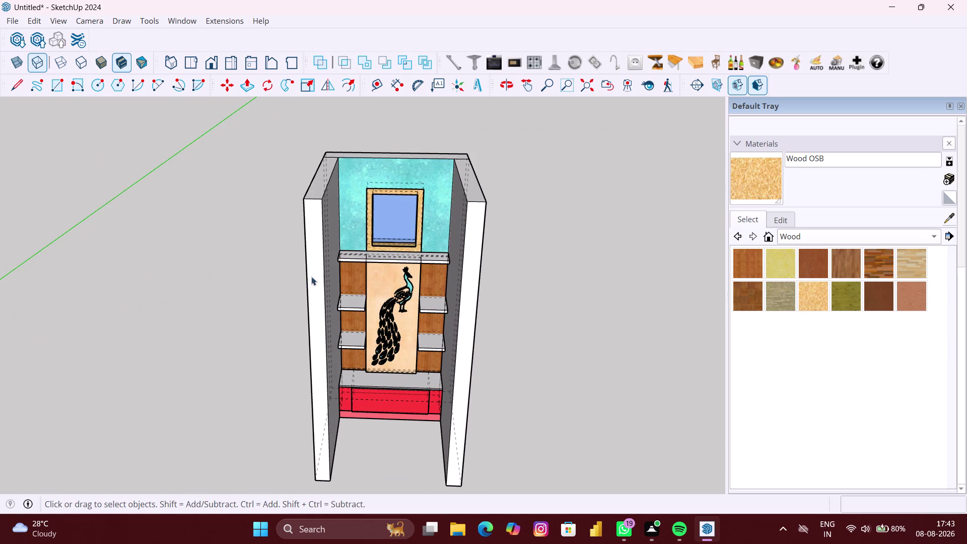
click(127, 55)
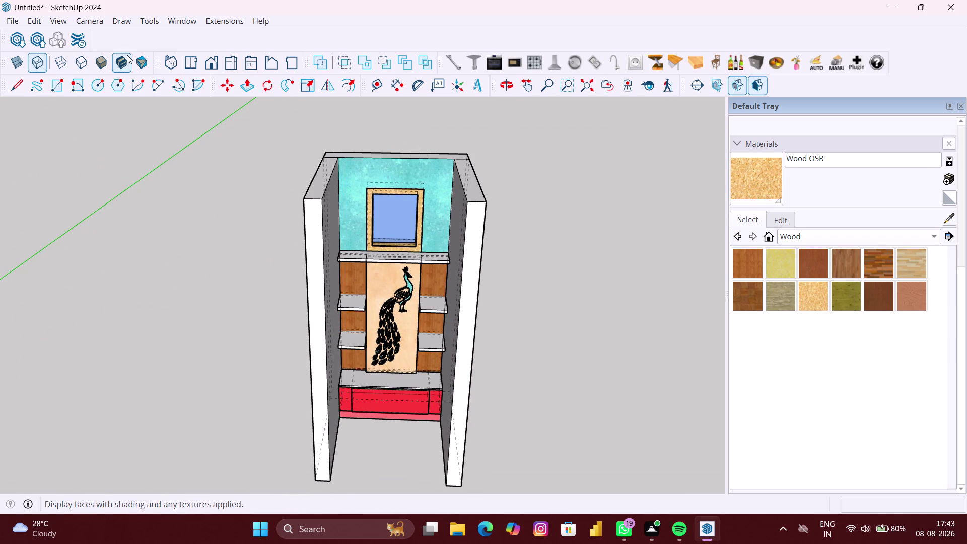
Try the monochrome and other face-style buttons on the Styles toolbar.
click(145, 61)
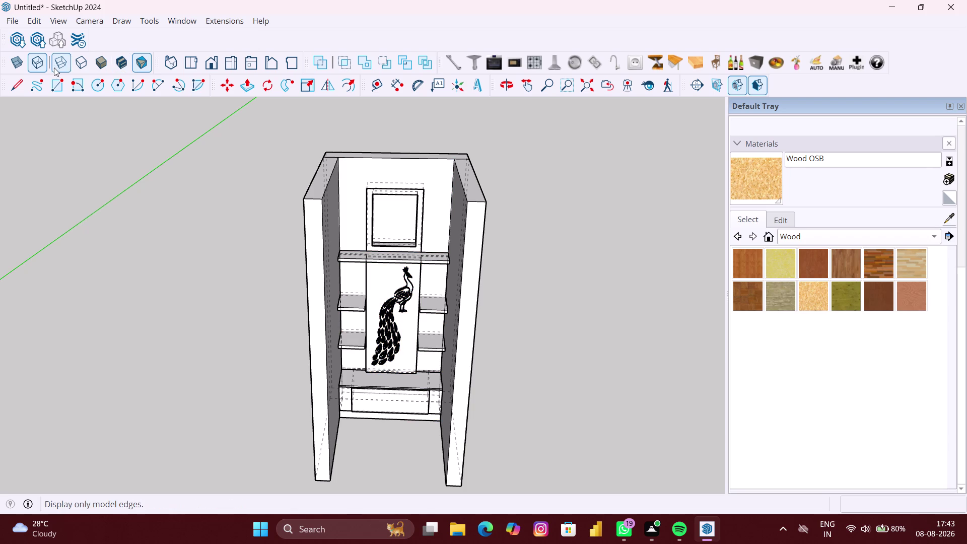
click(39, 67)
click(17, 65)
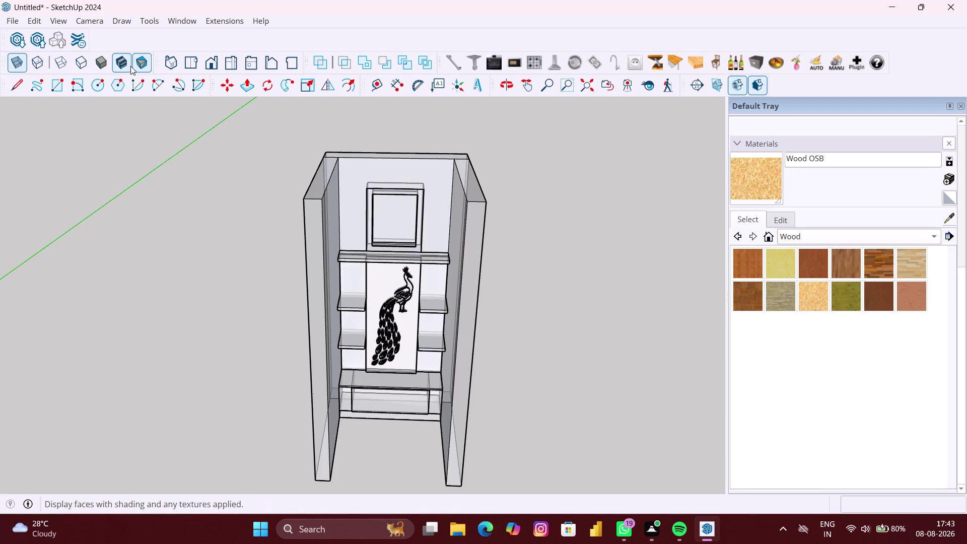
click(135, 66)
click(149, 66)
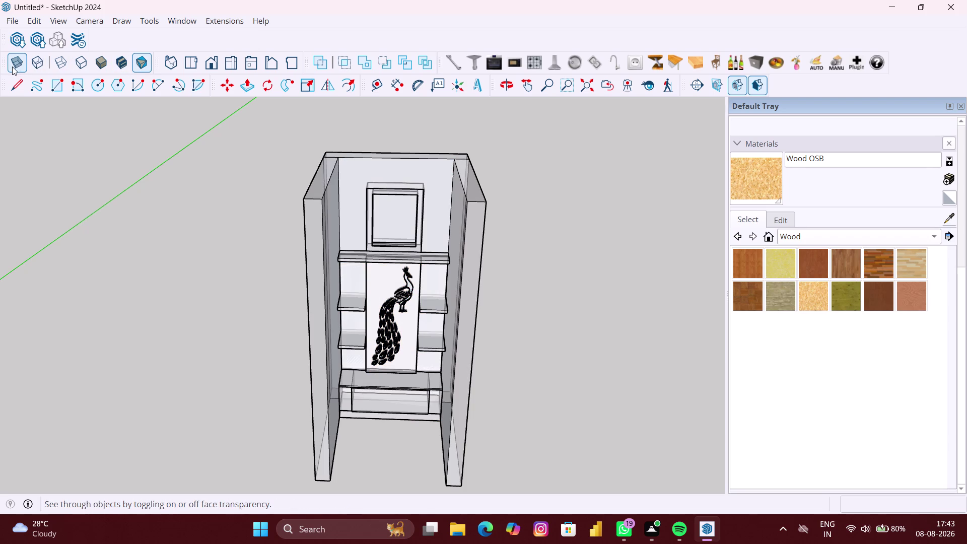
double_click(18, 67)
drag(18, 67, 63, 65)
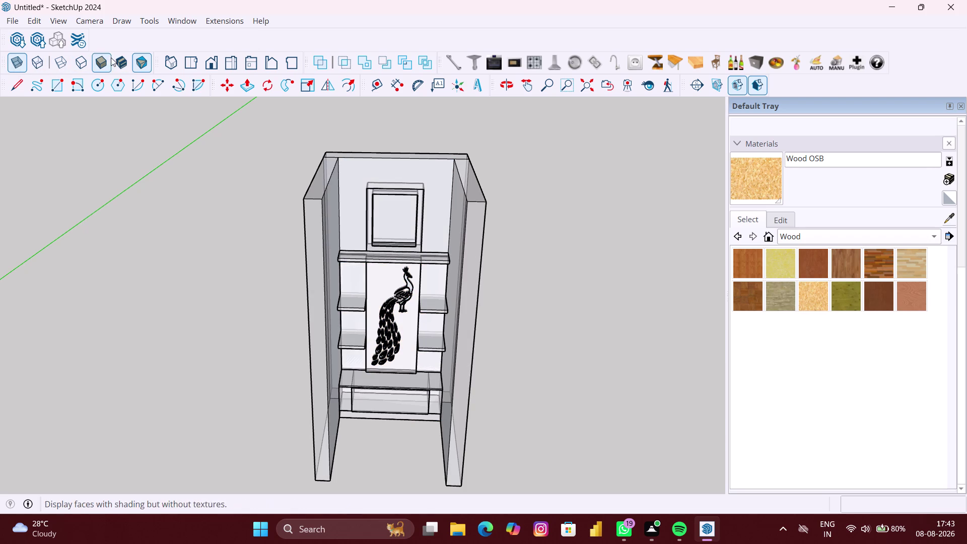
click(145, 64)
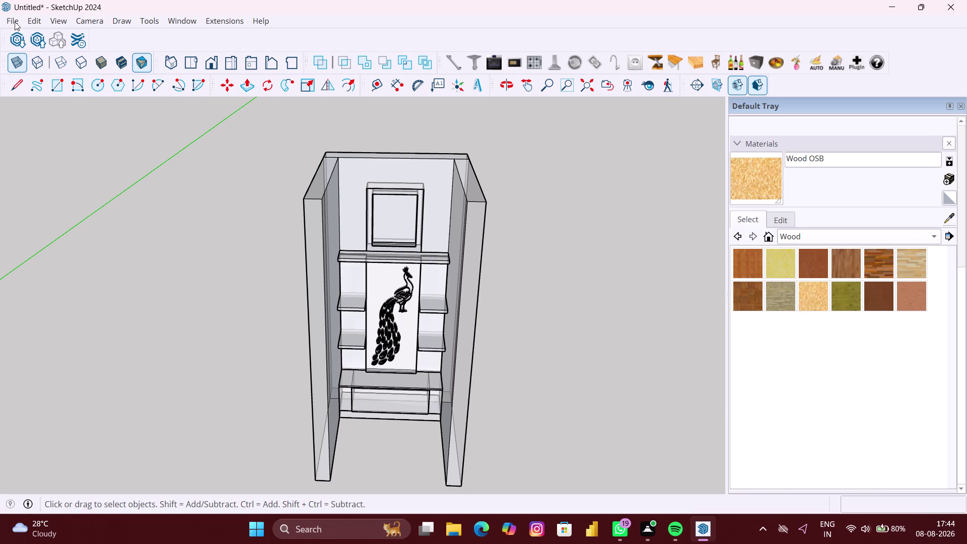
Make a group from the selected unit geometry and apply Shaded With Textures.
click(36, 15)
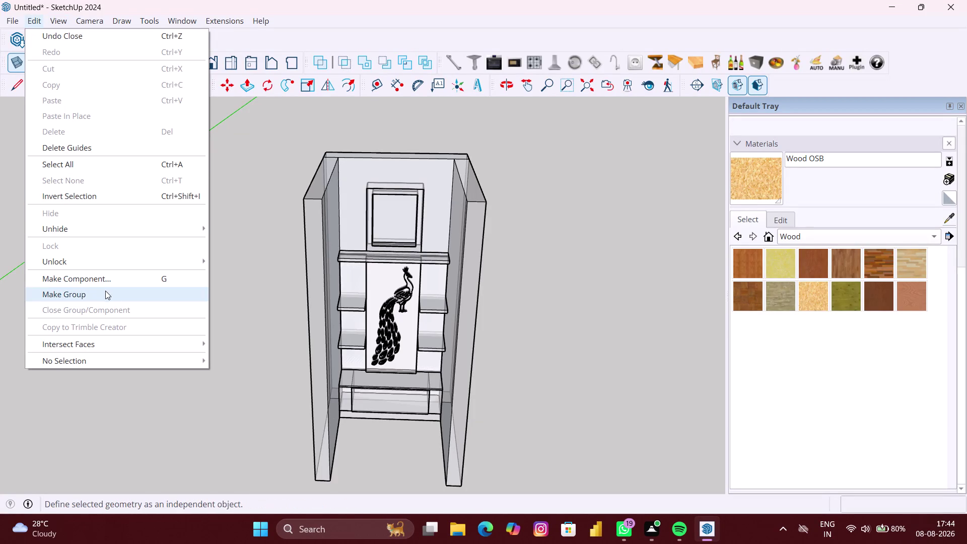
click(271, 122)
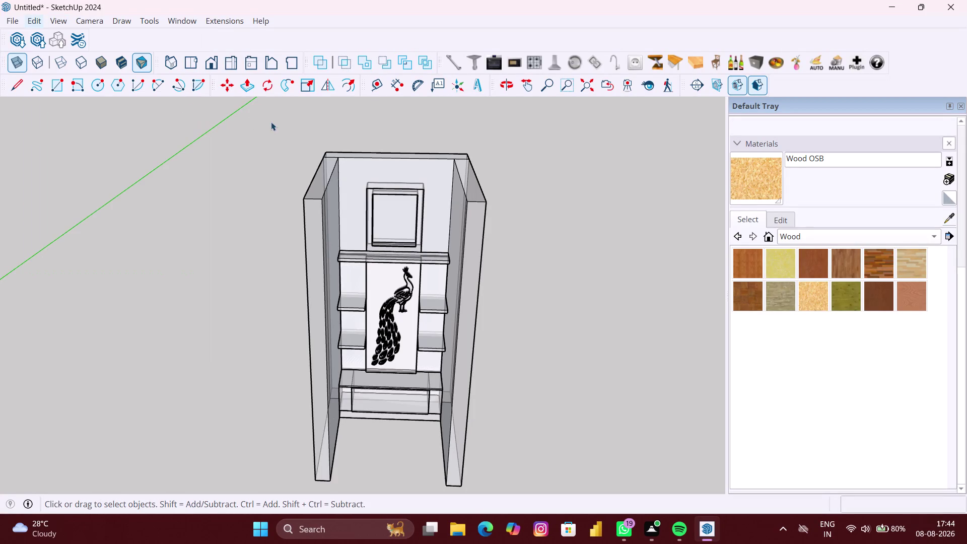
scroll(down, 3)
scroll(up, 3)
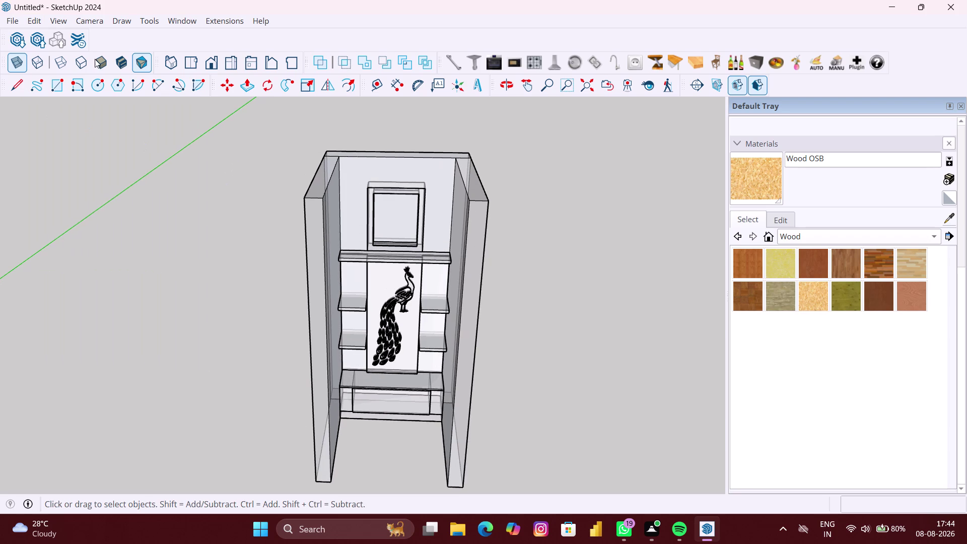
click(122, 61)
scroll(down, 3)
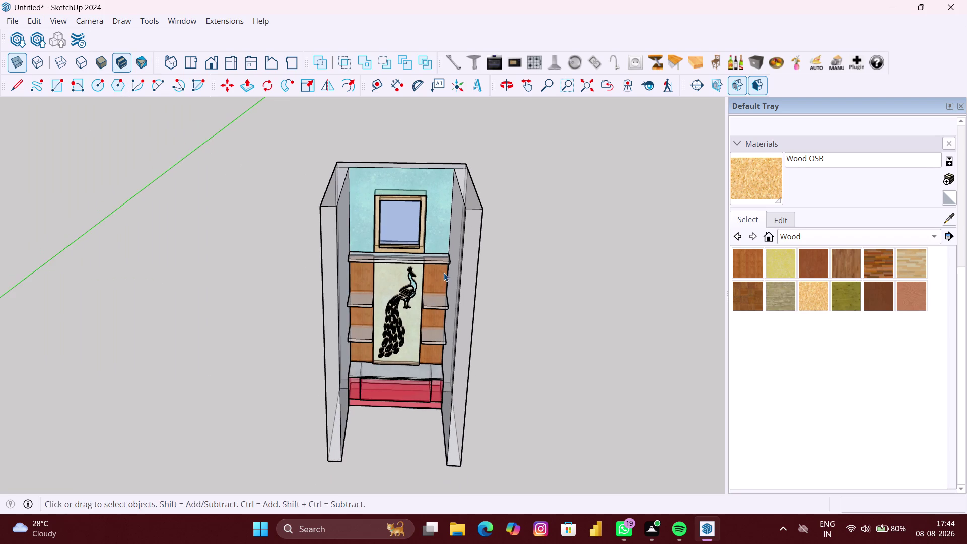
Toggle X-ray off so the unit's faces are opaque.
middle_drag(443, 273, 414, 218)
scroll(up, 3)
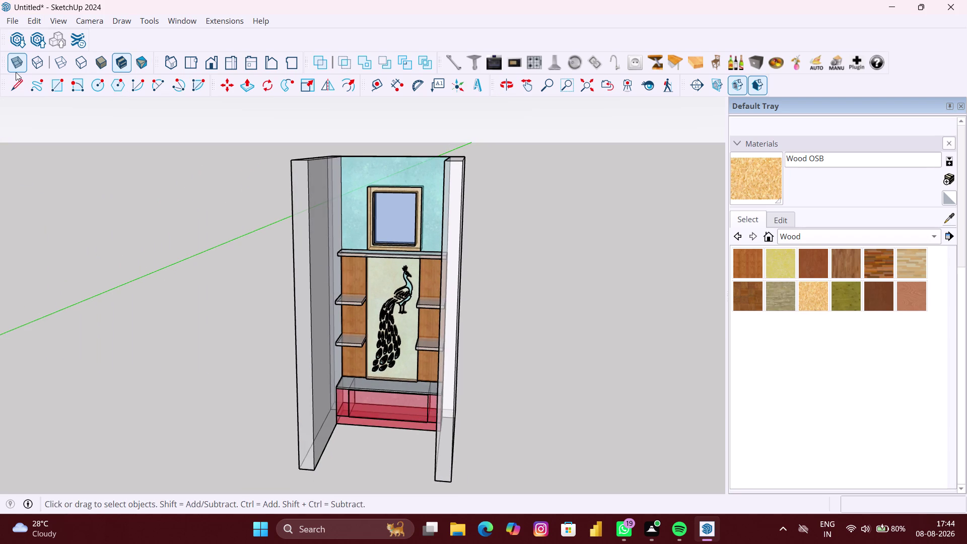
double_click(16, 72)
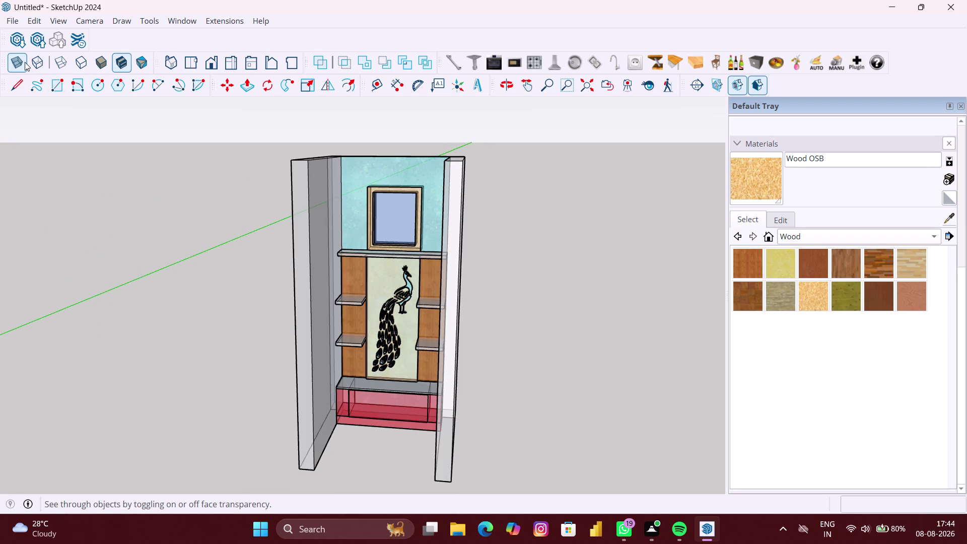
triple_click(25, 62)
scroll(down, 3)
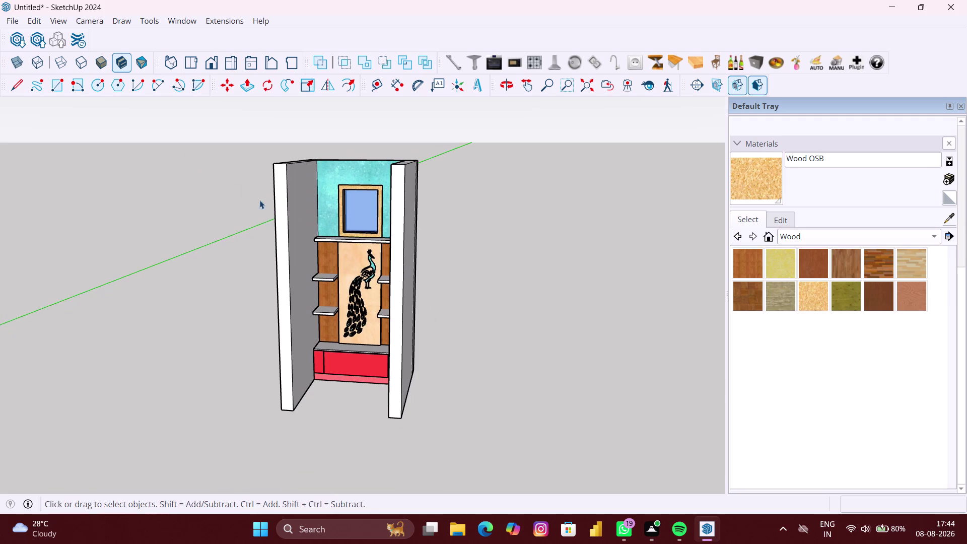
click(496, 266)
scroll(up, 3)
Orbit front-on and close in on the counter below the peacock panel.
middle_drag(457, 261, 478, 235)
scroll(up, 3)
middle_drag(380, 317, 410, 321)
scroll(down, 3)
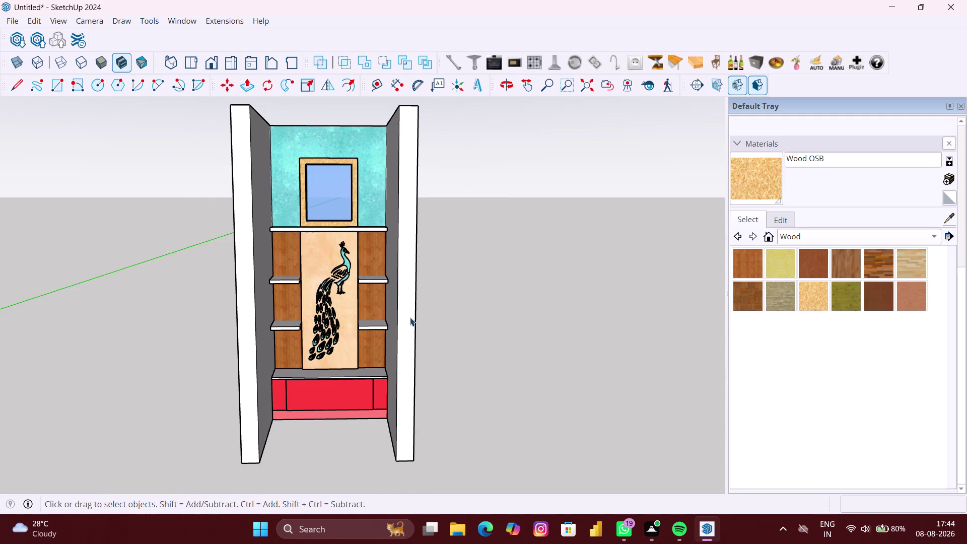
middle_drag(411, 318, 405, 249)
scroll(up, 3)
middle_drag(365, 290, 364, 292)
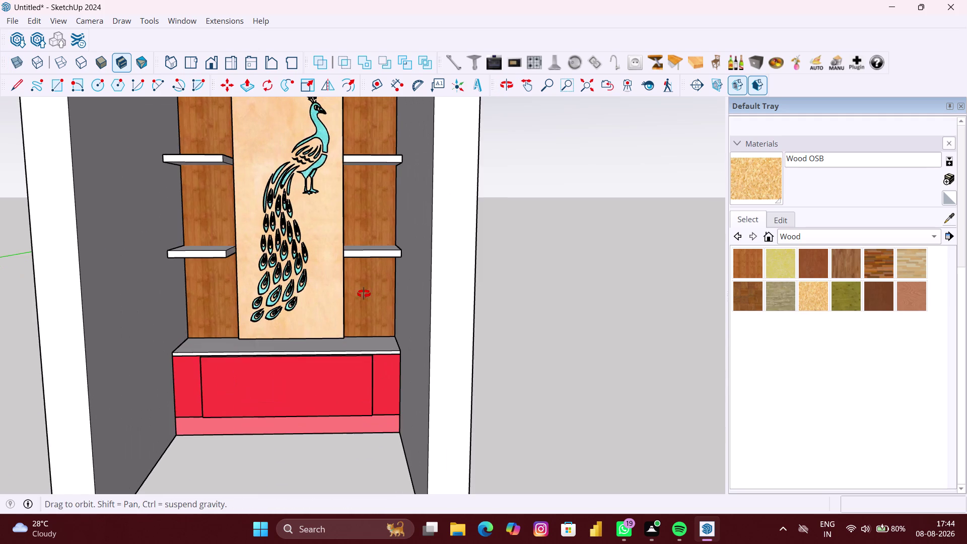
middle_drag(364, 292, 364, 350)
scroll(up, 3)
scroll(down, 3)
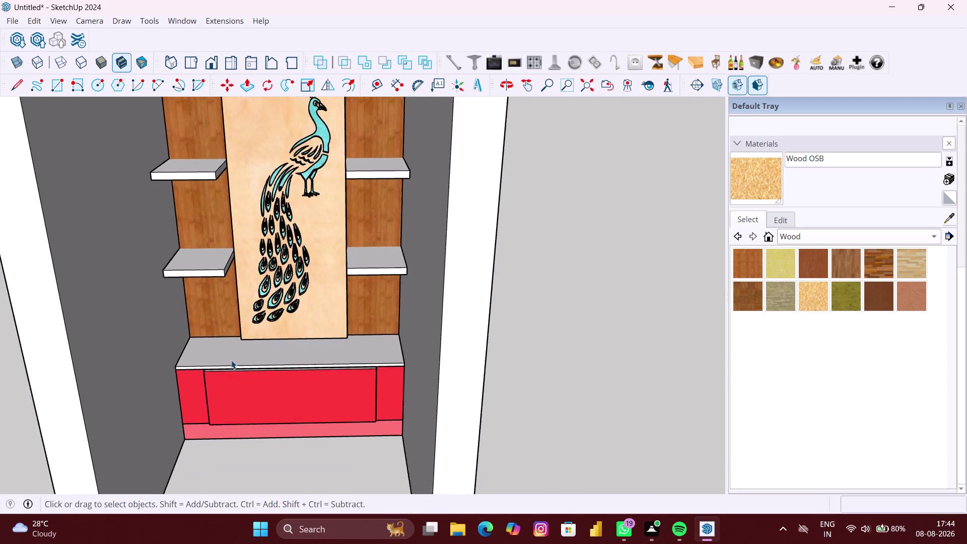
scroll(down, 3)
Look up the unit from below, pull back, and open its context menu.
middle_drag(394, 346, 392, 242)
middle_drag(389, 274, 399, 393)
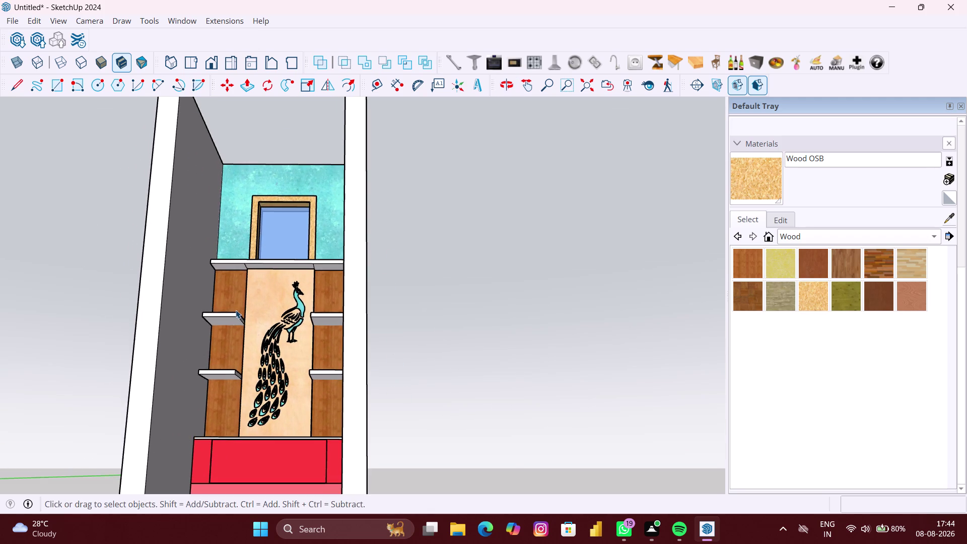
scroll(down, 3)
middle_drag(460, 318, 469, 399)
middle_drag(436, 343, 446, 461)
scroll(down, 3)
middle_drag(356, 405, 353, 424)
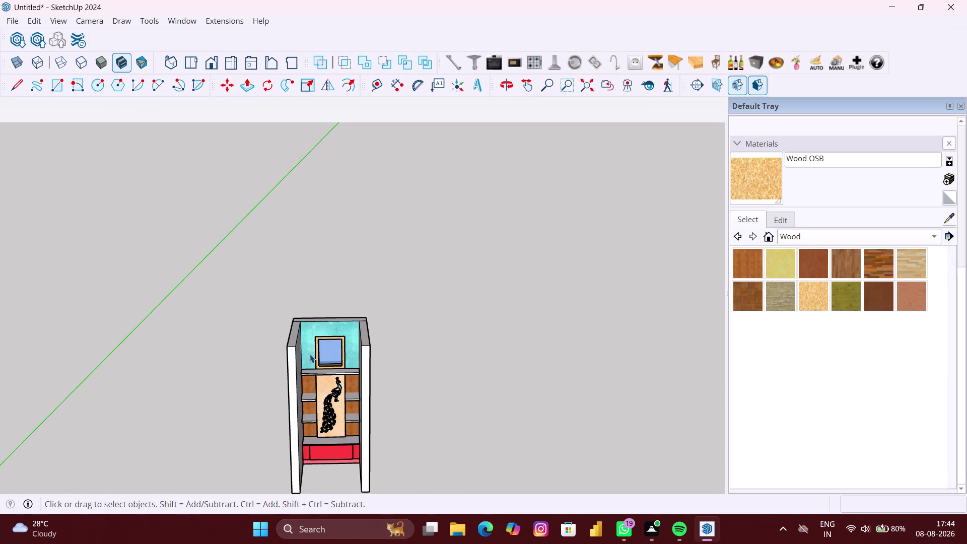
right_click(392, 317)
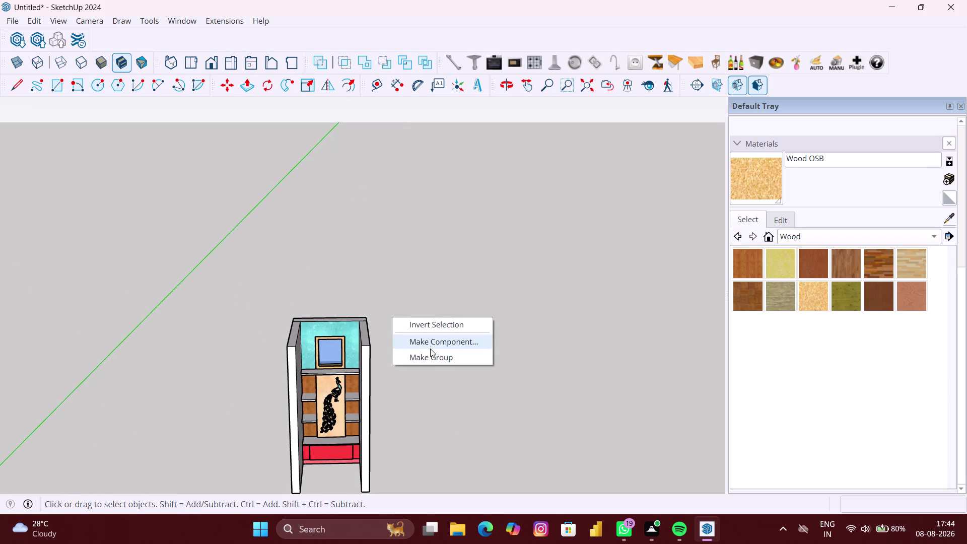
Draw a rectangle covering the top of the pooja unit.
click(429, 361)
key(r)
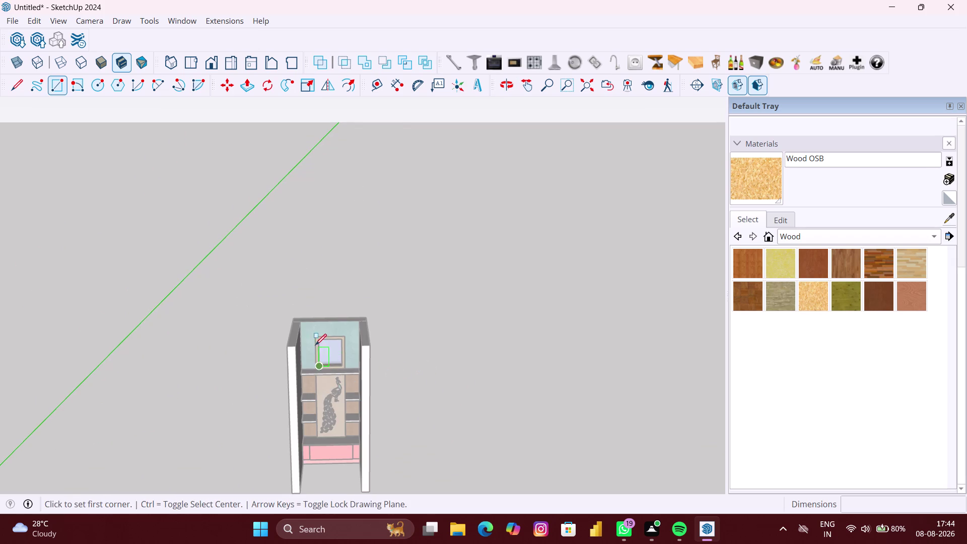
scroll(up, 3)
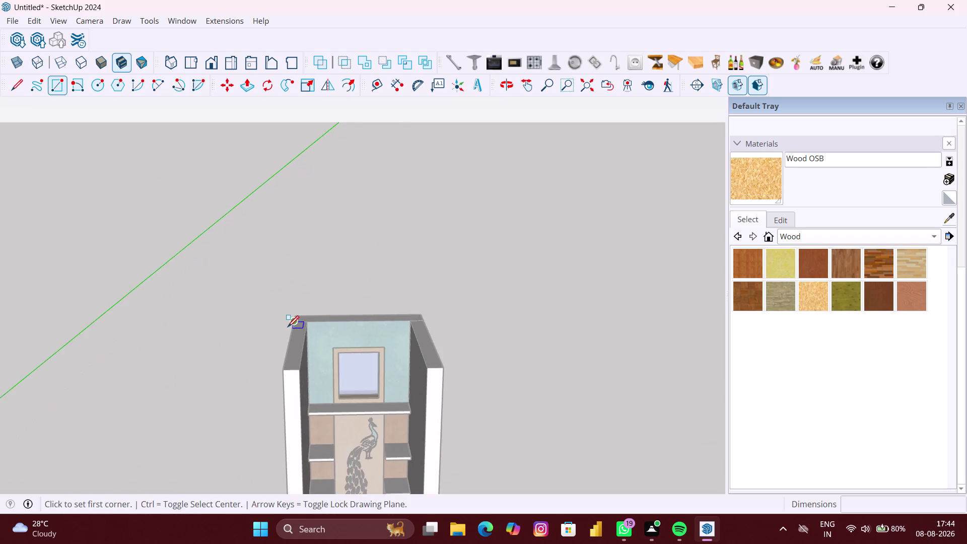
scroll(up, 3)
click(299, 313)
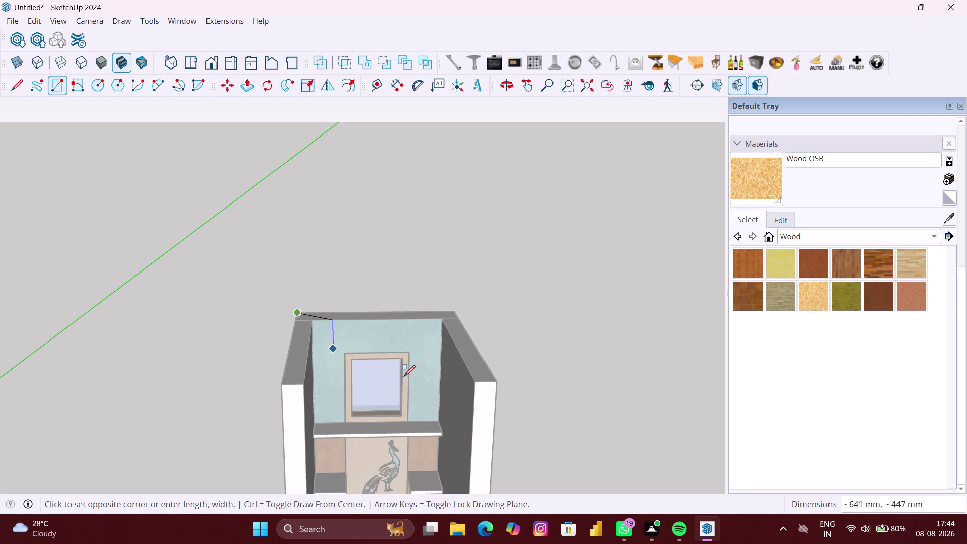
click(496, 382)
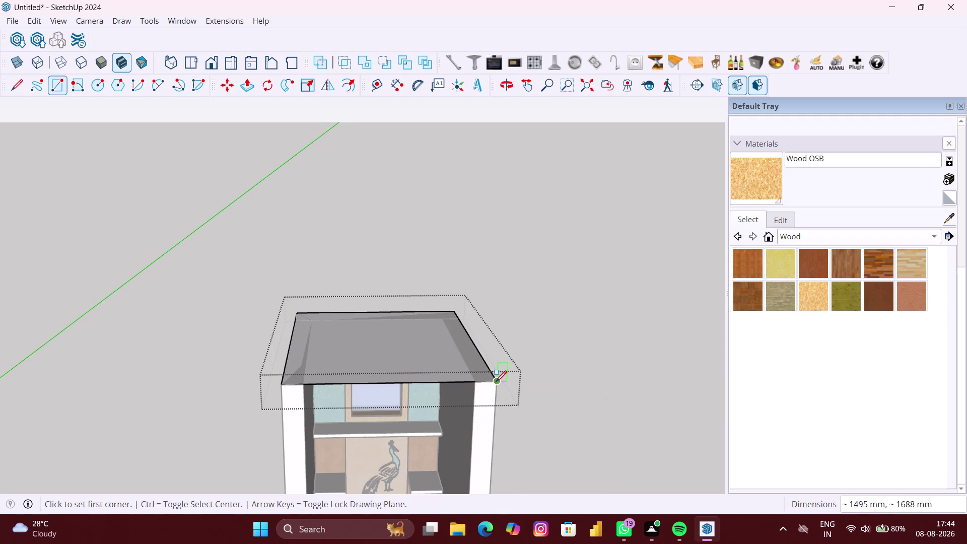
Push/Pull the rectangle up 6" to form the top slab.
key(p)
click(464, 357)
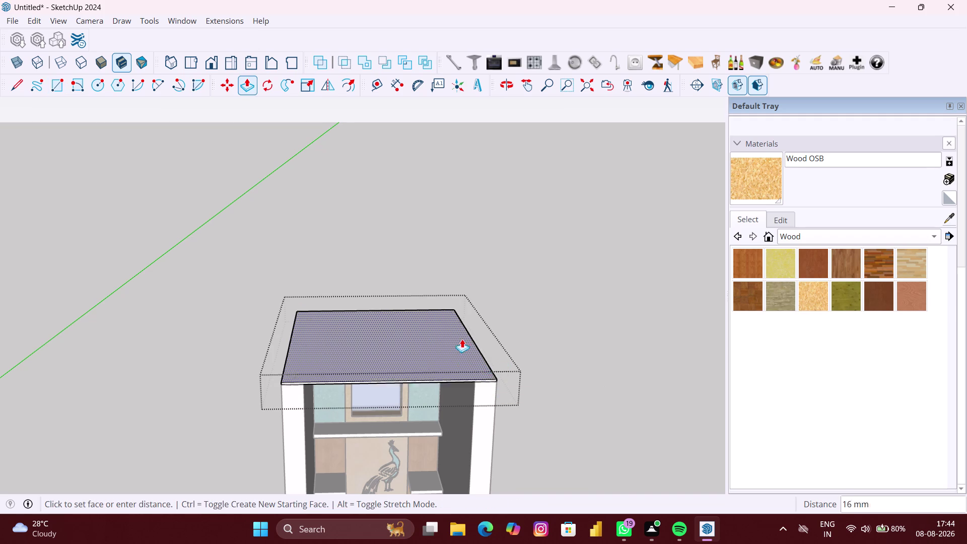
key(6)
key(shift+quotedbl)
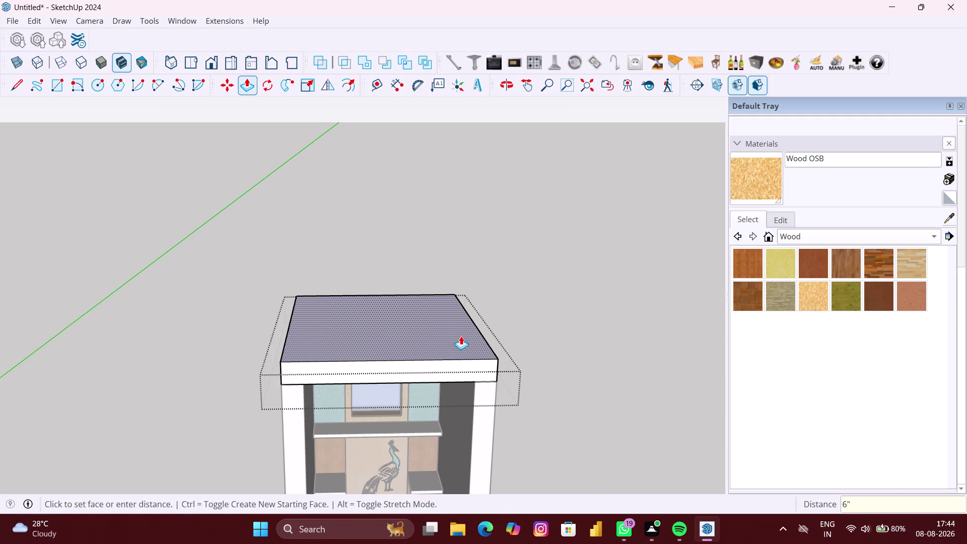
key(Return)
key(space)
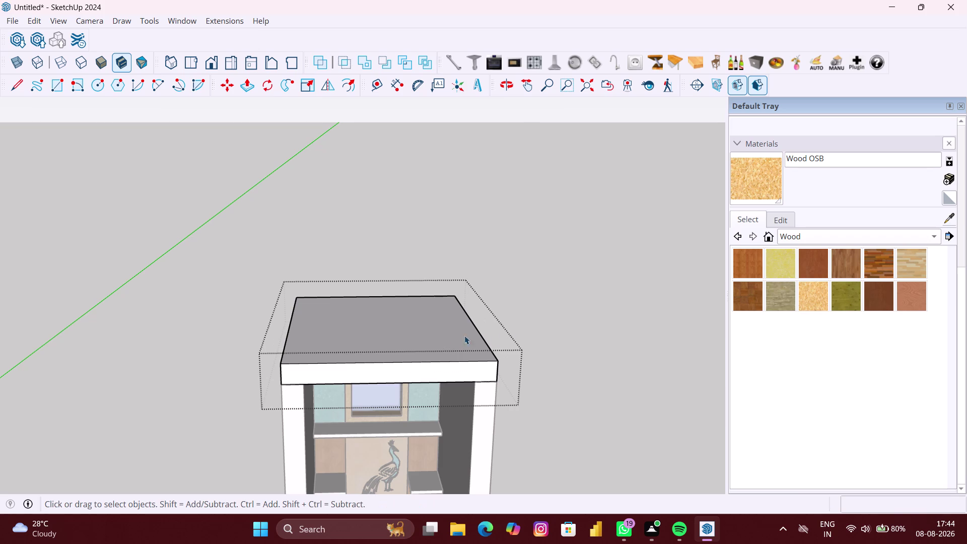
click(531, 326)
scroll(down, 3)
middle_drag(529, 335, 142, 359)
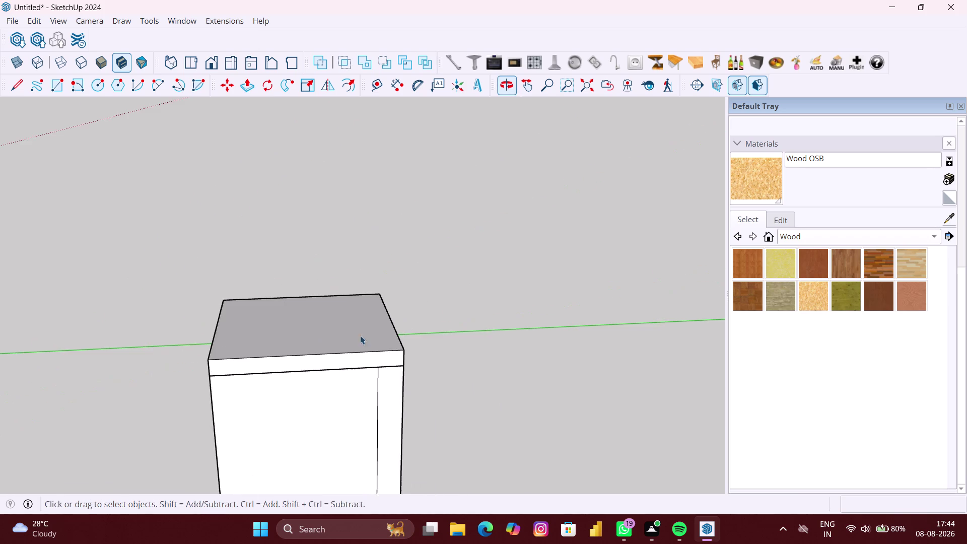
scroll(up, 3)
Move a copy of the top slab down to the unit's base.
click(402, 346)
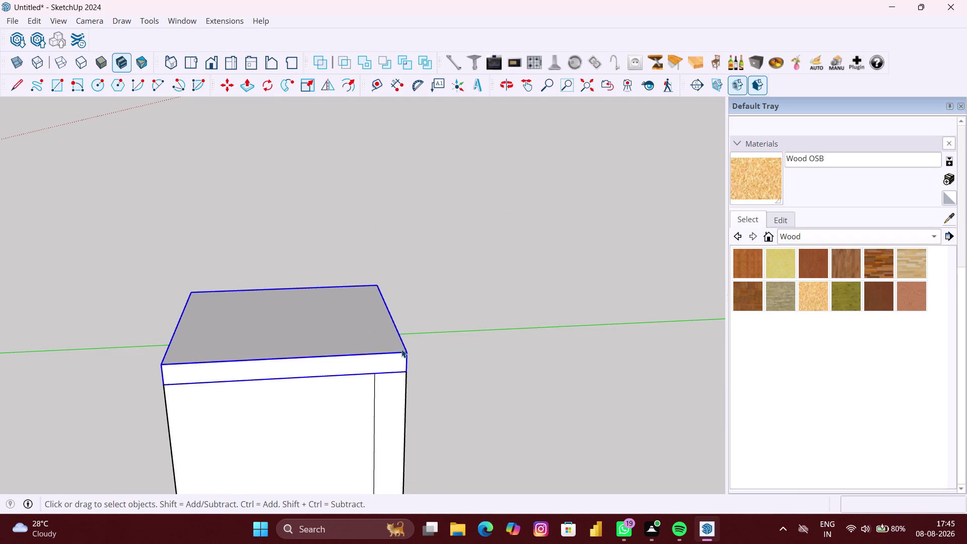
key(m)
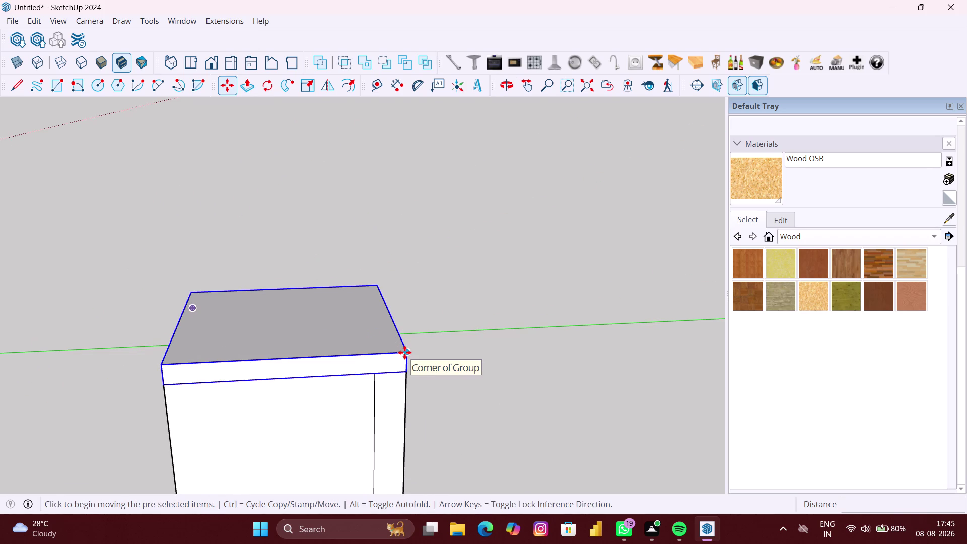
click(404, 352)
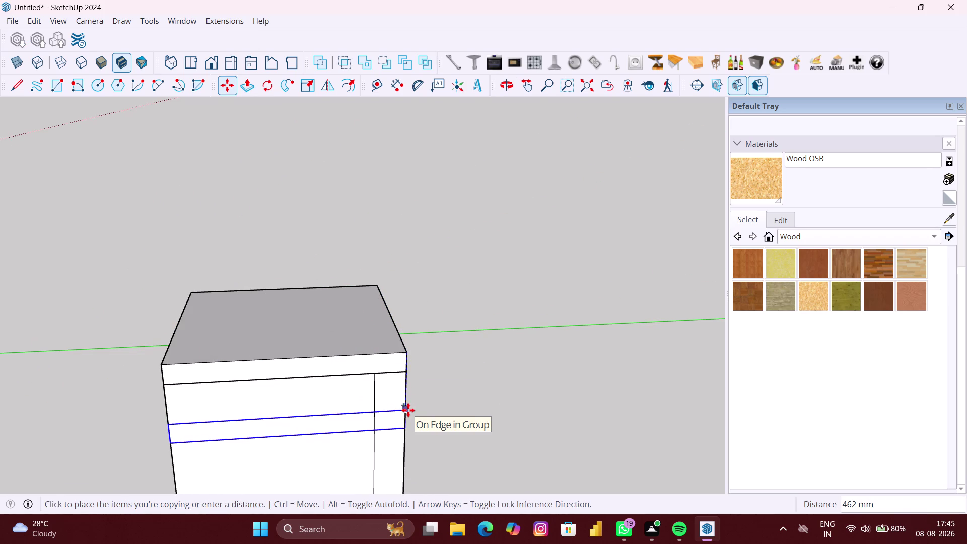
scroll(down, 3)
middle_drag(409, 413, 396, 236)
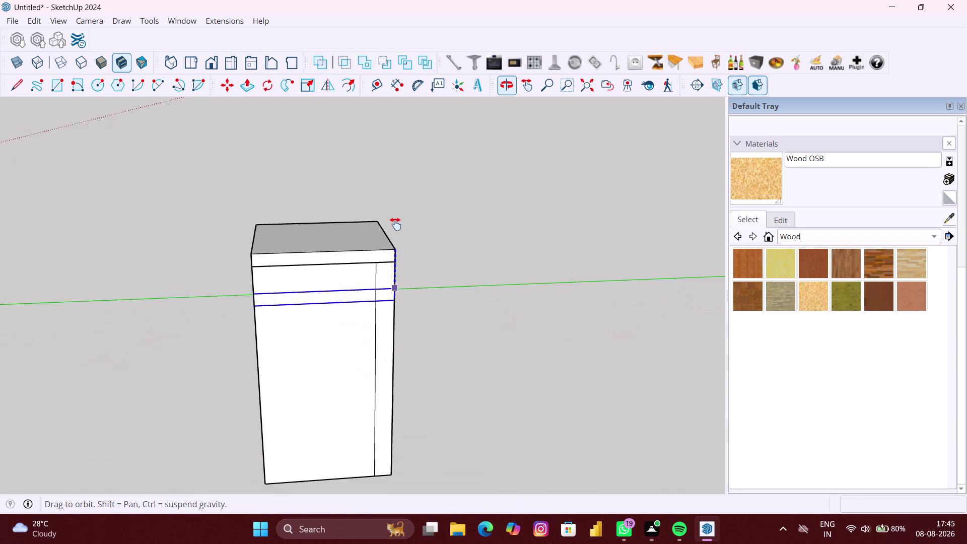
middle_drag(396, 236, 395, 223)
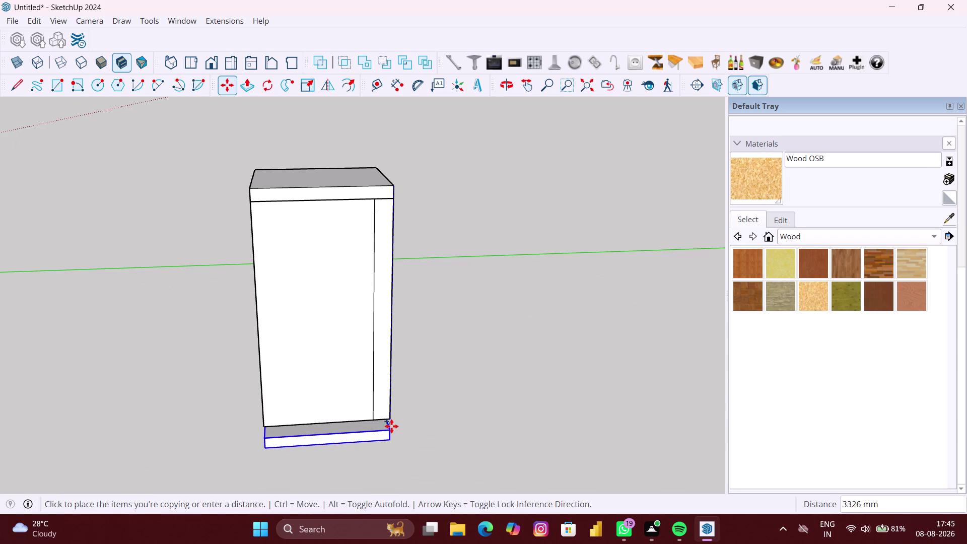
click(391, 420)
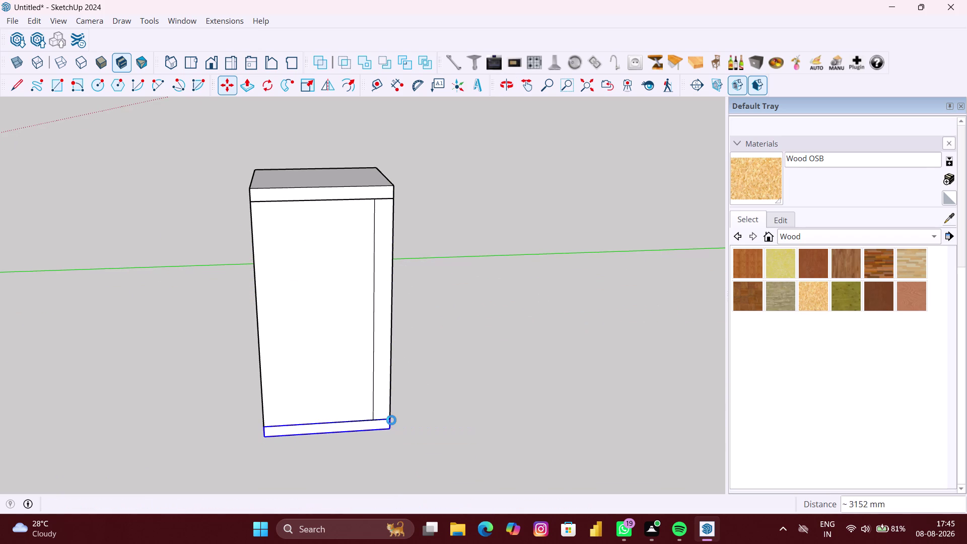
scroll(down, 3)
middle_drag(390, 422, 418, 418)
key(space)
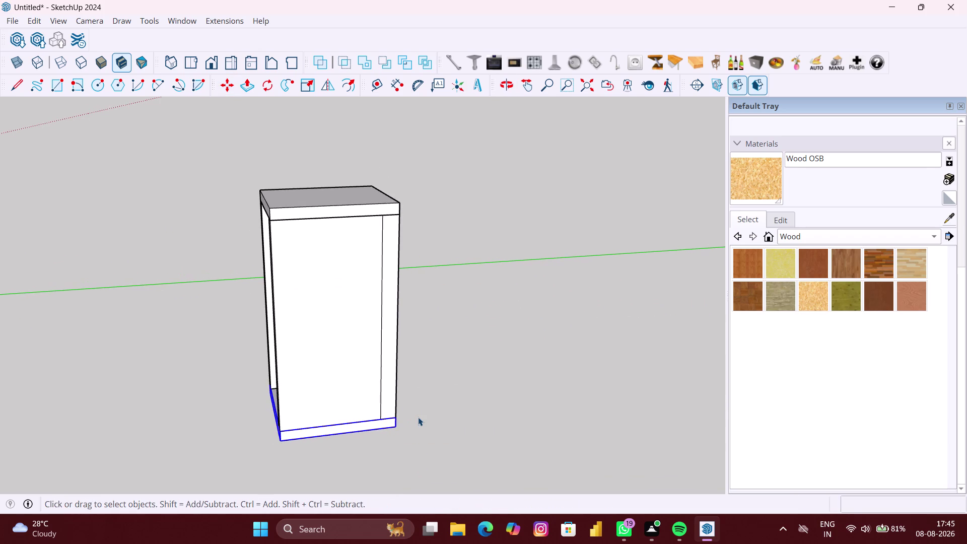
middle_drag(419, 417, 655, 350)
scroll(up, 3)
middle_drag(392, 378, 525, 375)
scroll(up, 3)
middle_drag(379, 382, 368, 388)
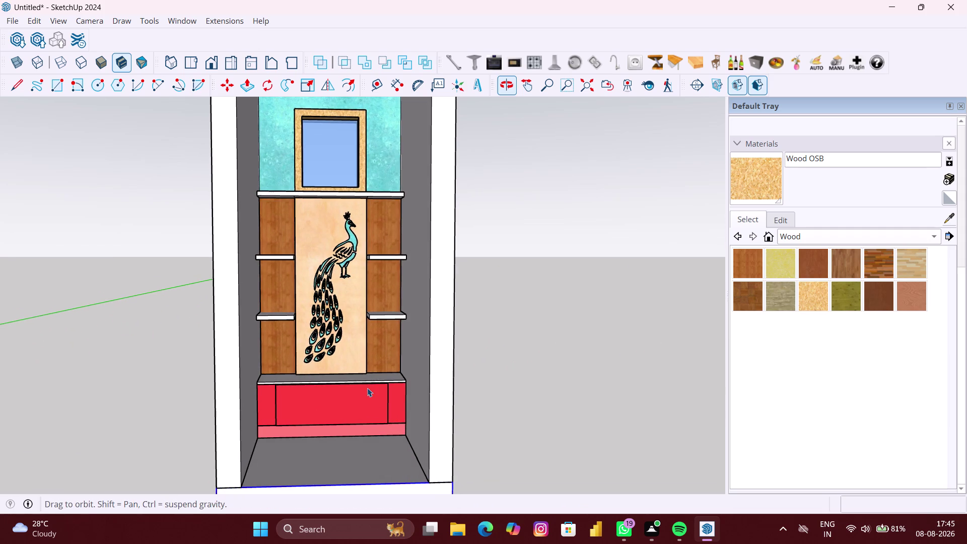
scroll(down, 3)
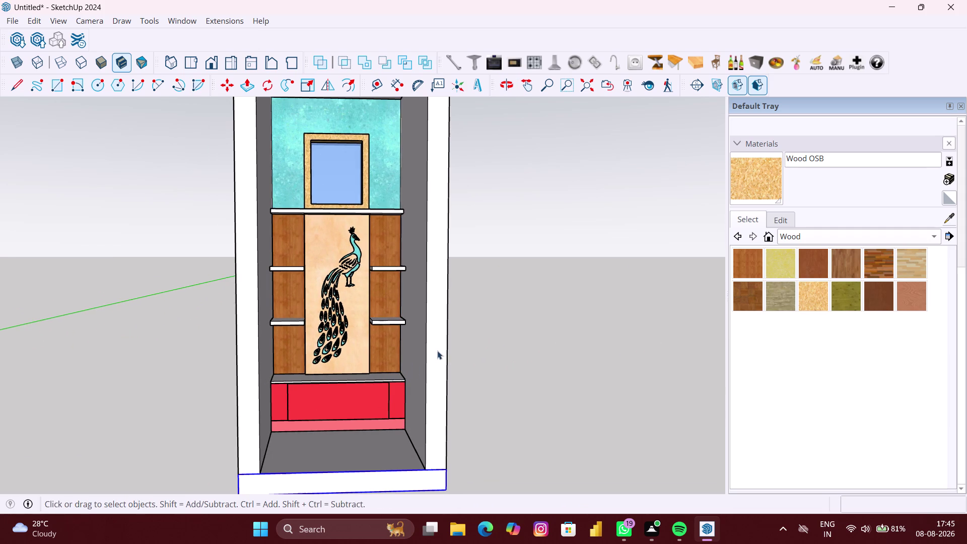
middle_drag(440, 349, 440, 379)
scroll(up, 3)
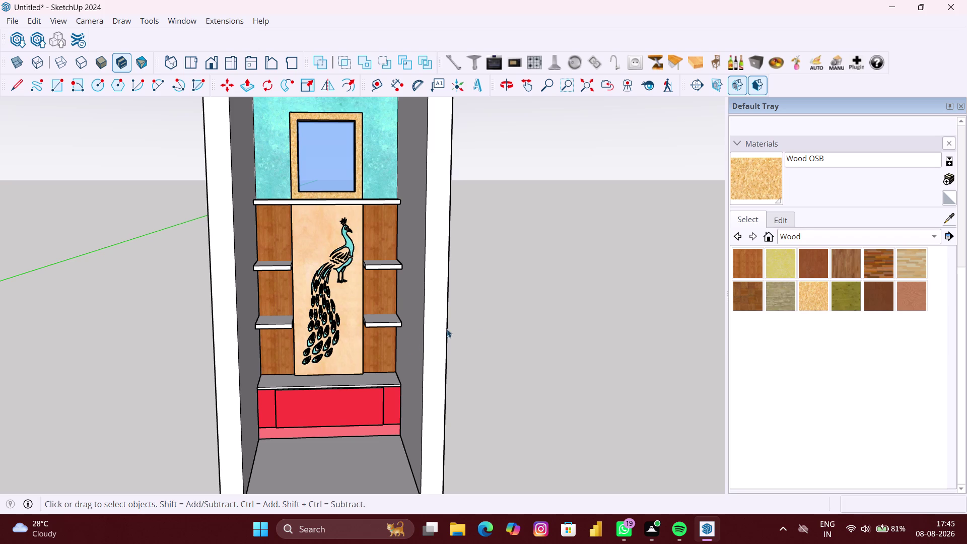
click(963, 104)
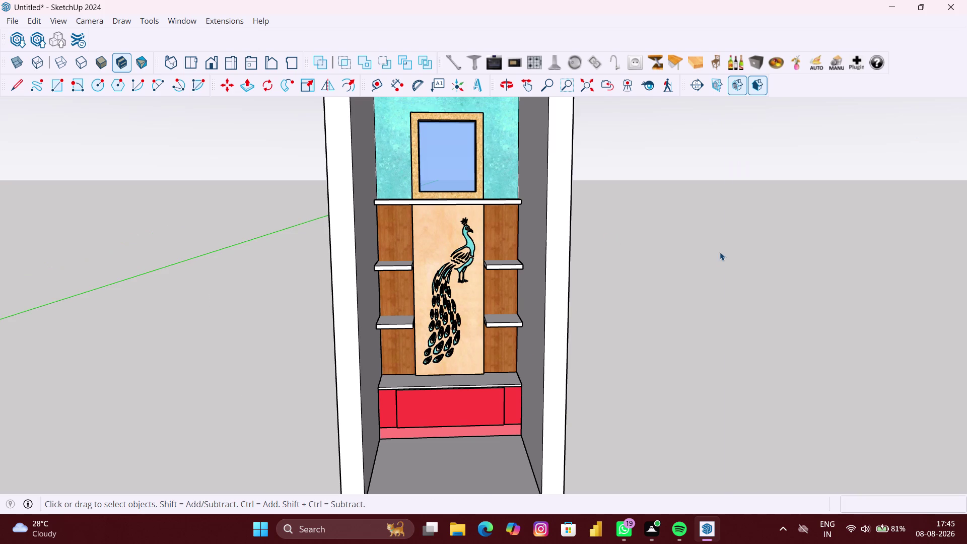
scroll(down, 3)
middle_drag(581, 310, 569, 315)
scroll(up, 3)
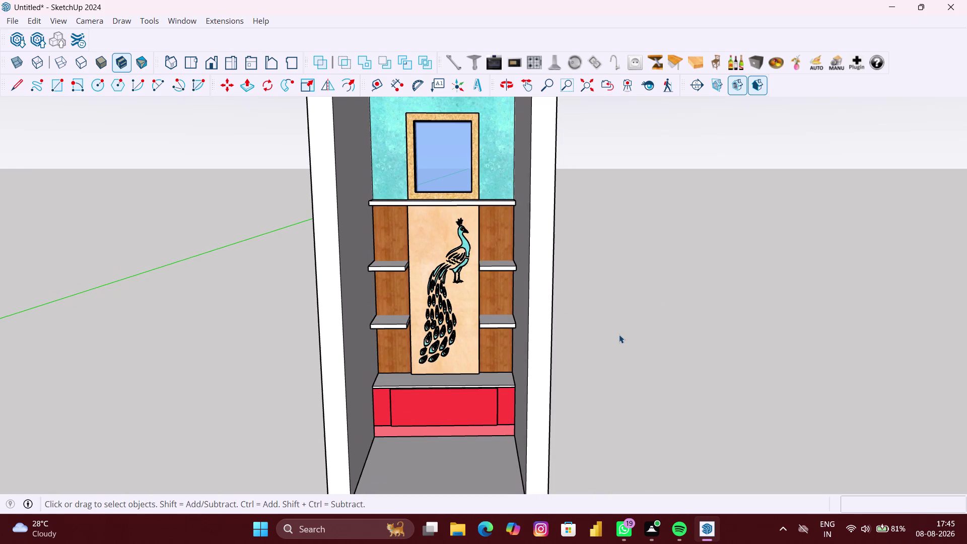
middle_drag(620, 335, 615, 300)
scroll(down, 3)
scroll(down, 3)
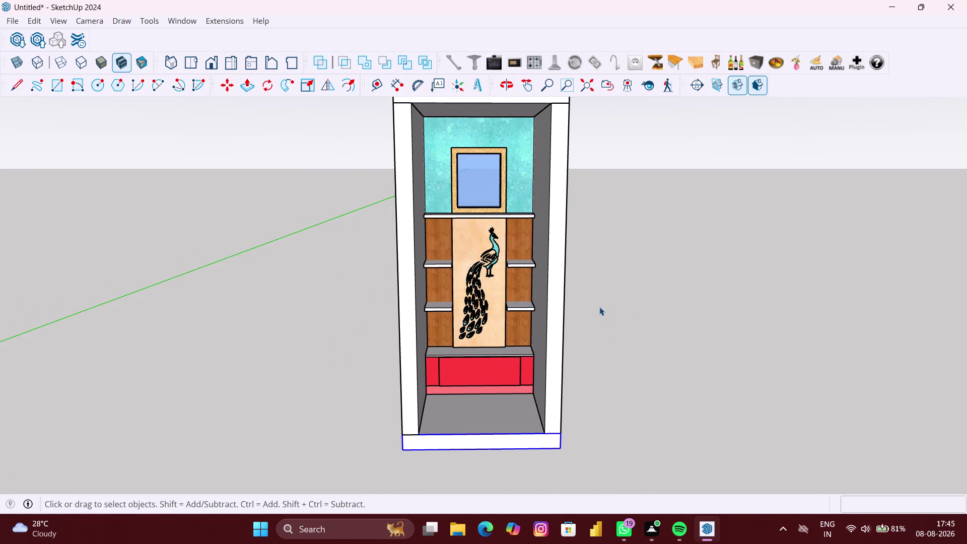
middle_drag(599, 307, 579, 326)
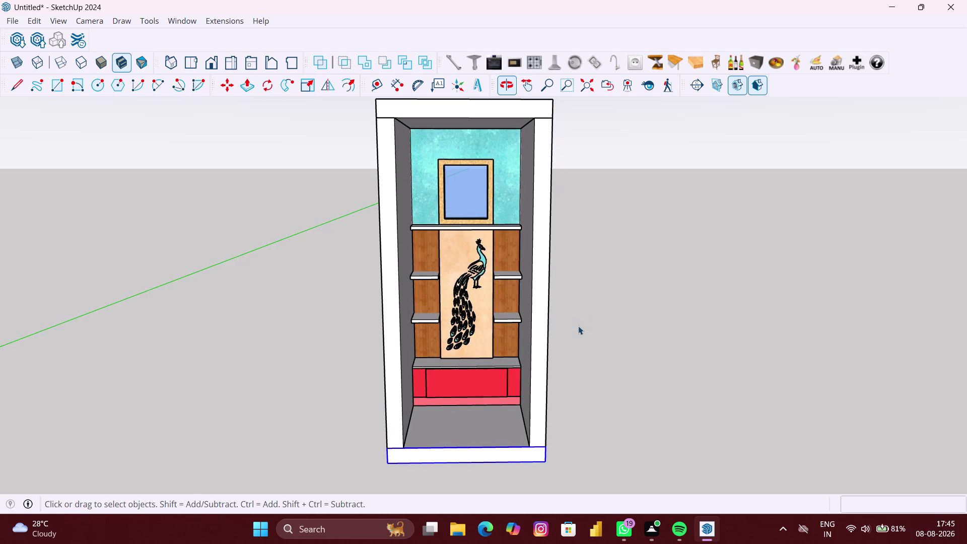
scroll(up, 3)
middle_click(577, 324)
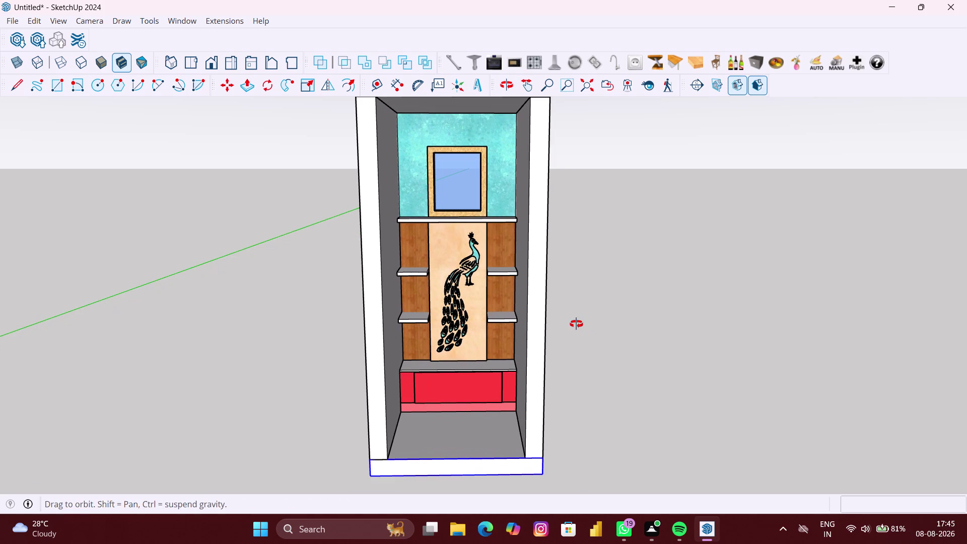
scroll(up, 3)
scroll(up, 3)
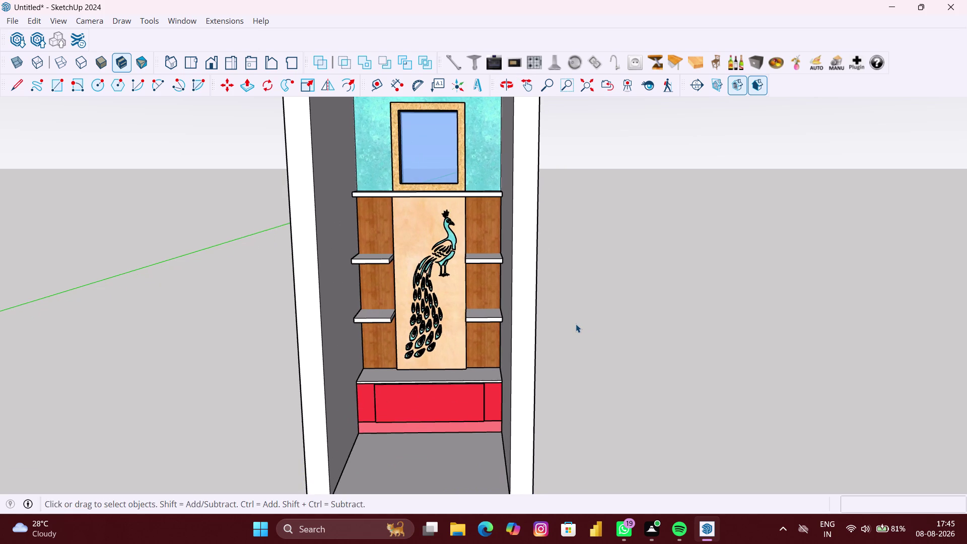
scroll(up, 3)
middle_click(576, 324)
scroll(up, 3)
middle_drag(574, 323, 585, 322)
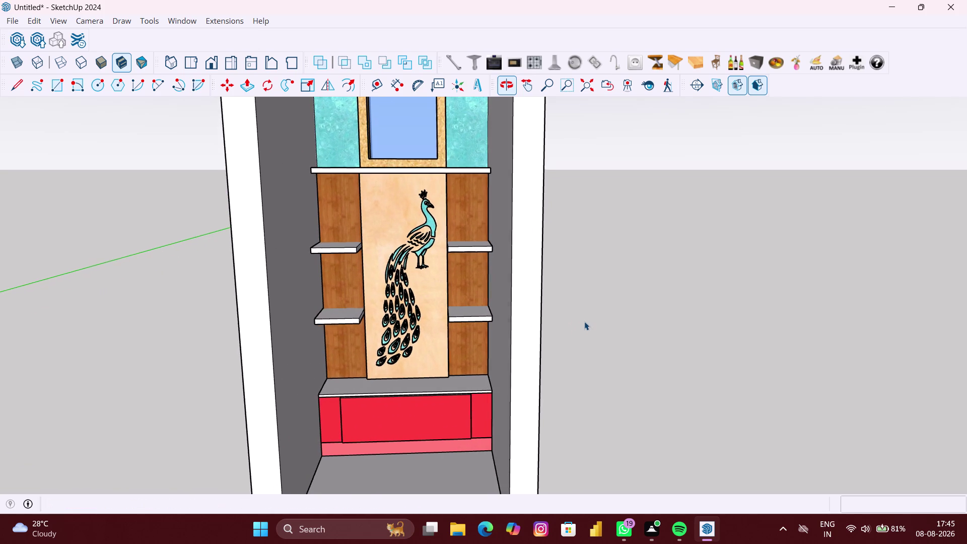
middle_drag(584, 322, 589, 375)
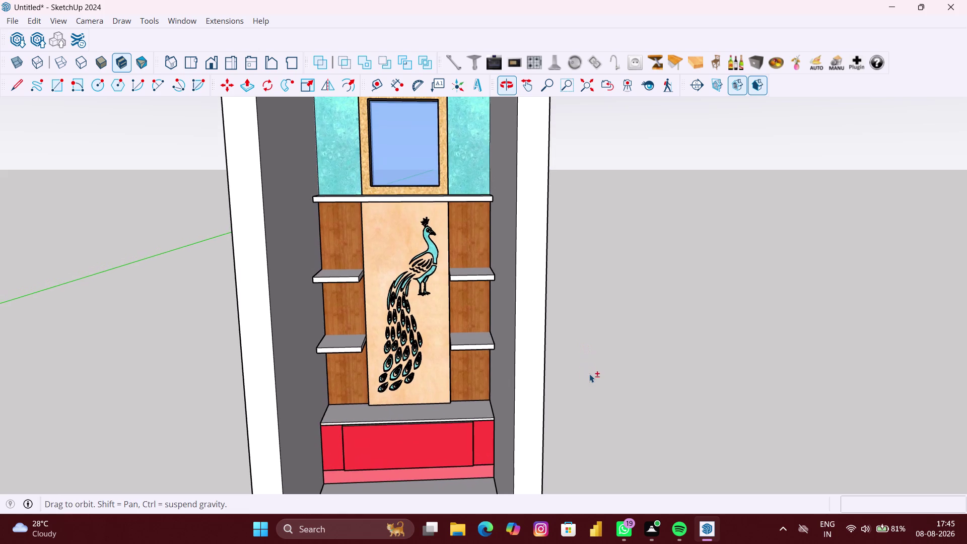
scroll(down, 3)
middle_click(589, 370)
scroll(up, 3)
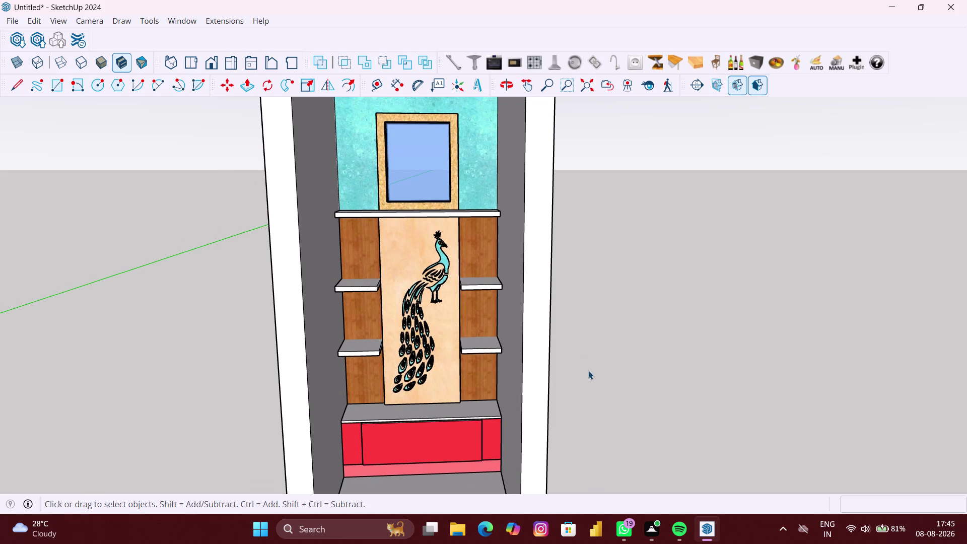
middle_drag(588, 370, 589, 384)
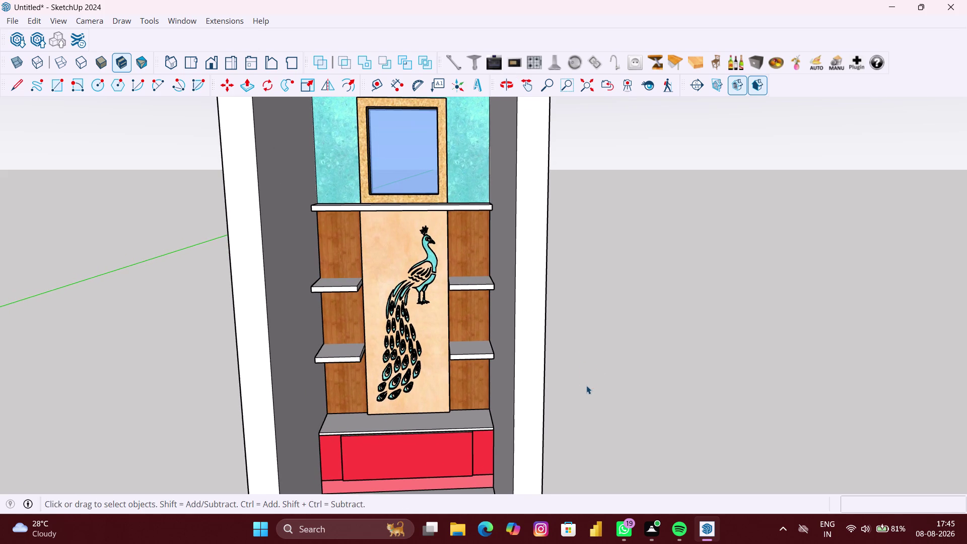
middle_drag(584, 386, 578, 387)
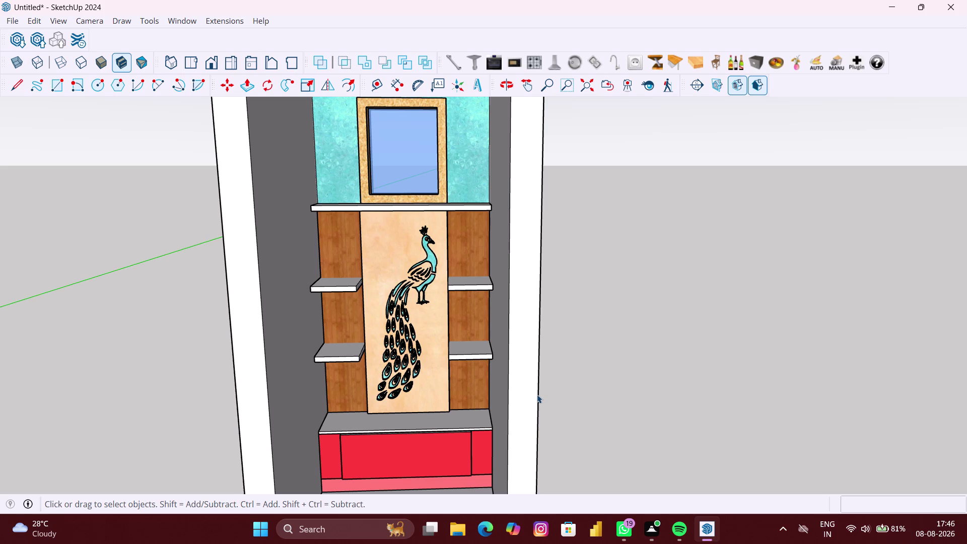
scroll(down, 3)
scroll(down, 3)
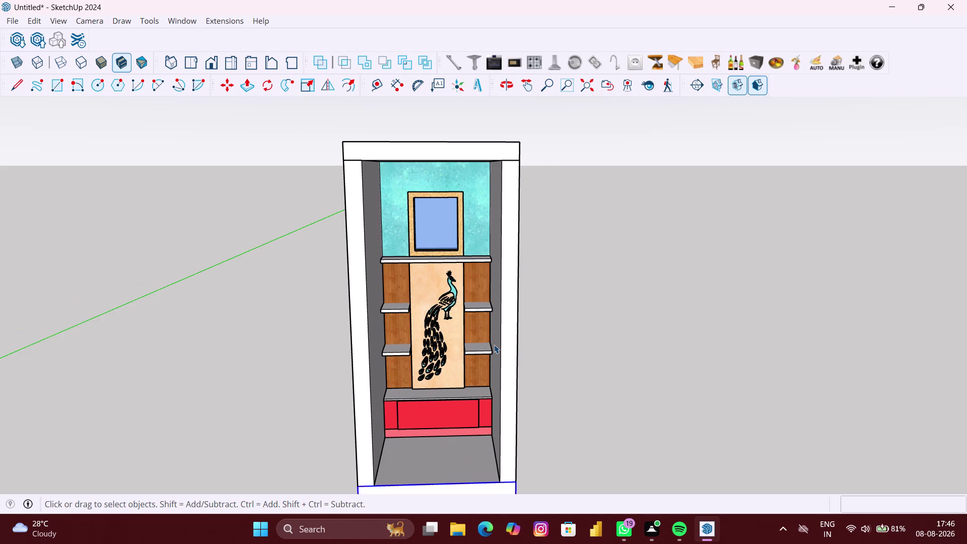
middle_click(495, 345)
scroll(up, 3)
scroll(up, 3)
scroll(down, 3)
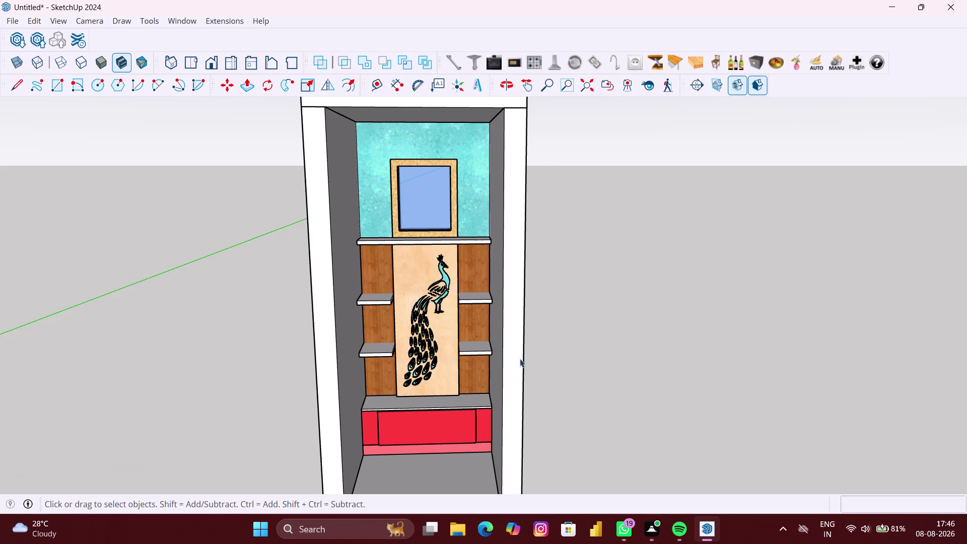
middle_drag(551, 366, 551, 352)
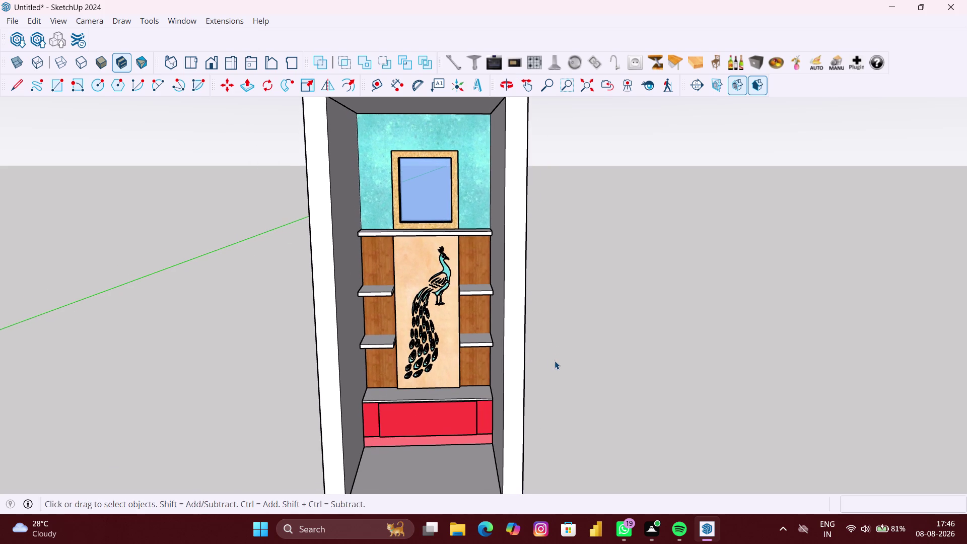
middle_drag(558, 371, 547, 376)
scroll(up, 3)
middle_drag(533, 385, 541, 375)
scroll(down, 3)
scroll(down, 3)
scroll(up, 3)
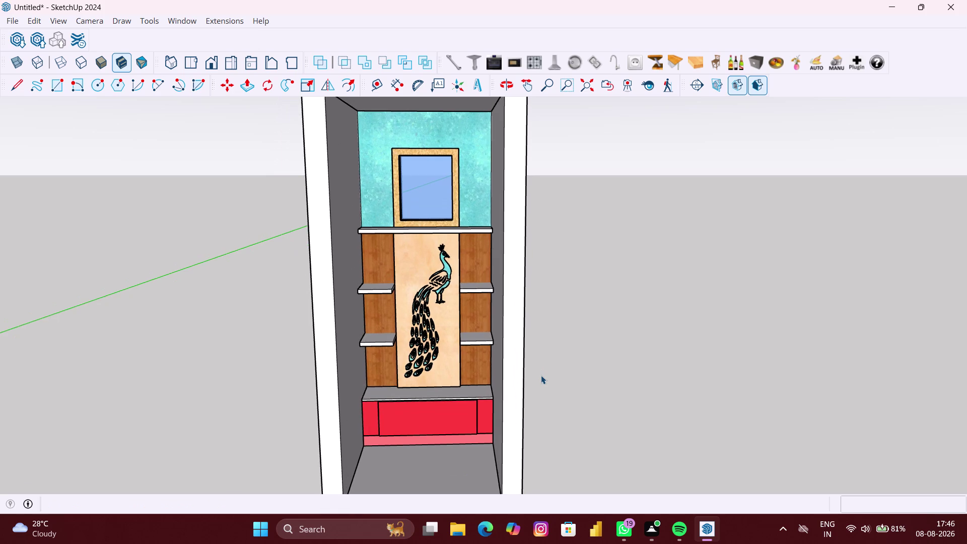
scroll(up, 3)
scroll(up, 3)
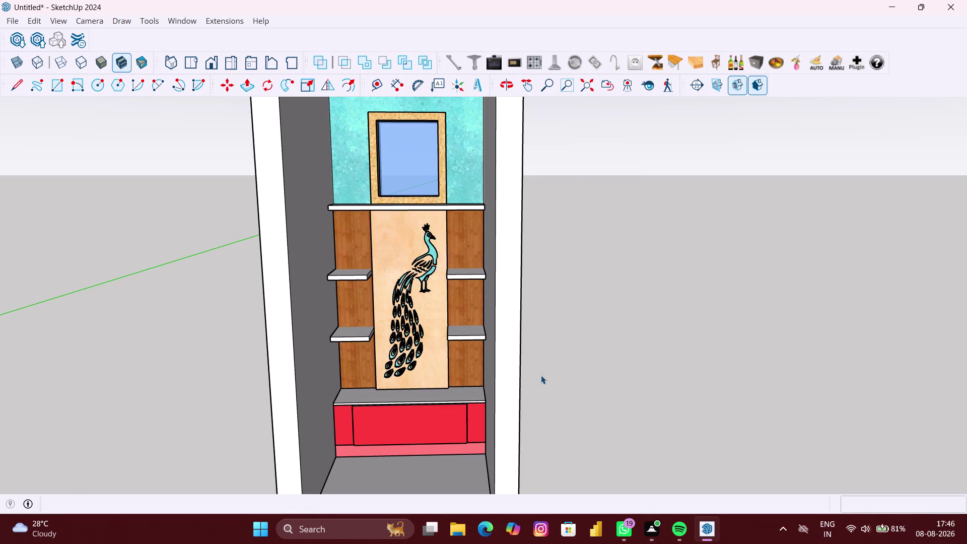
click(12, 19)
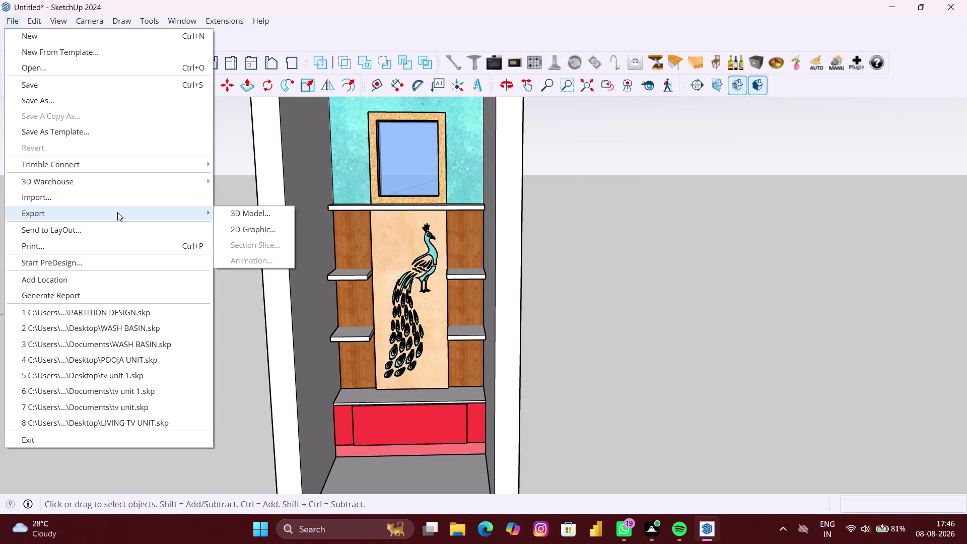
Export the view as a 2D graphic in PDF format to the Desktop.
click(256, 232)
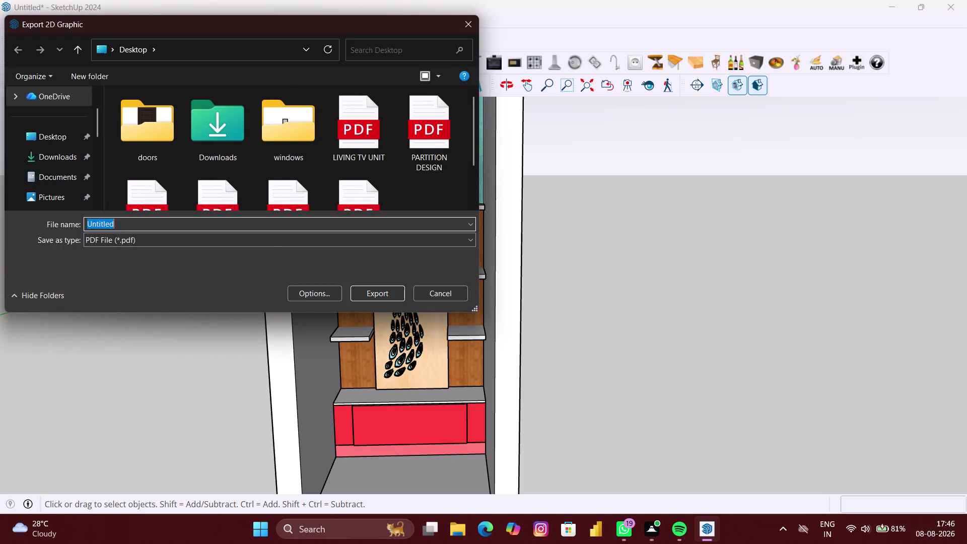
click(269, 242)
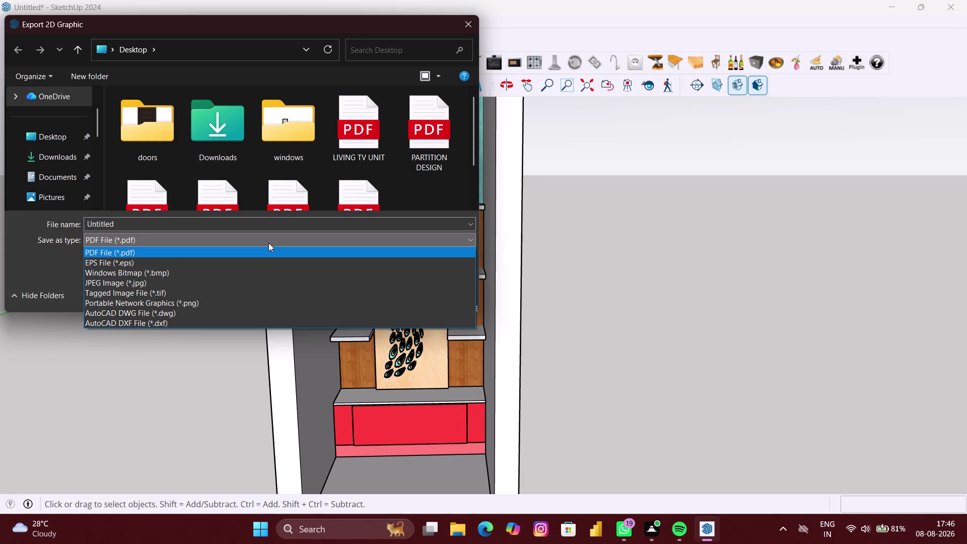
click(268, 251)
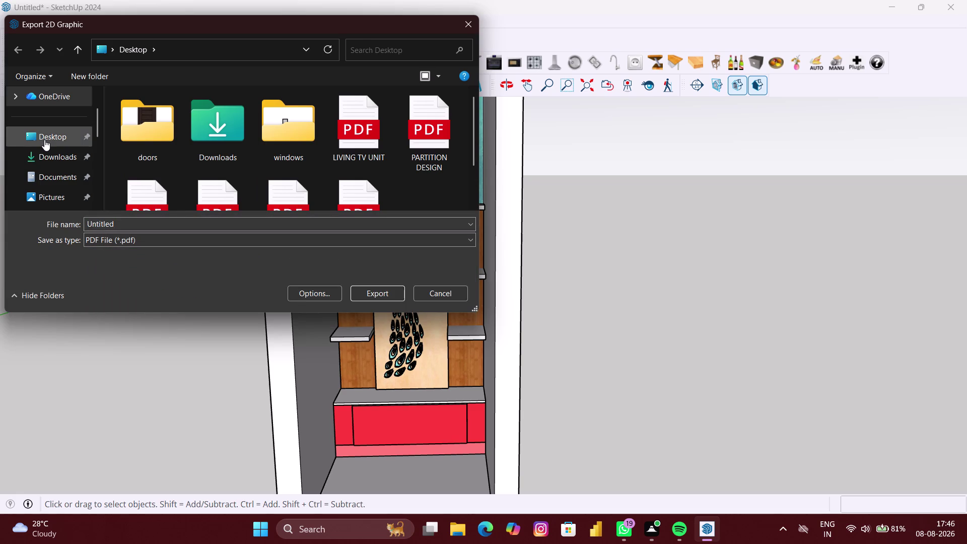
click(44, 140)
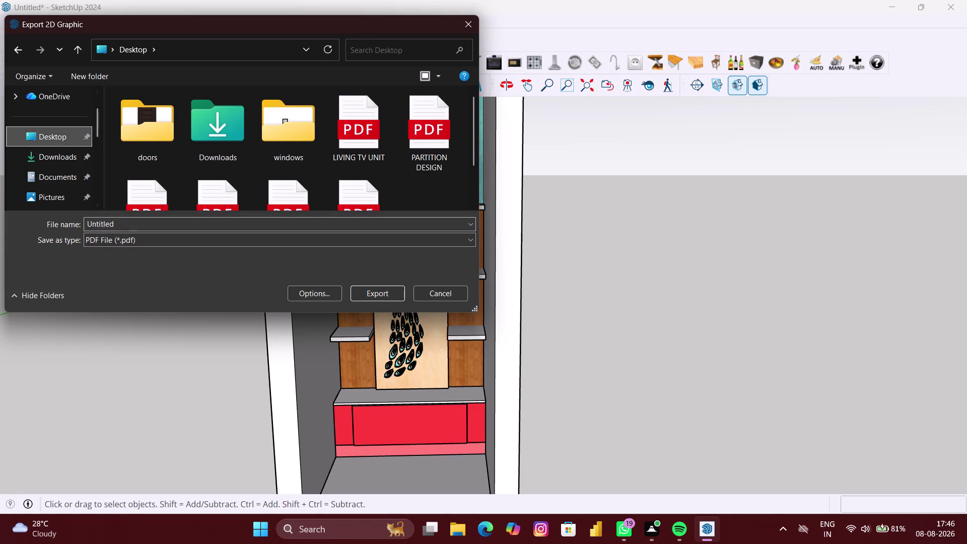
Name the PDF export 'pooja unit 1' and confirm it.
double_click(126, 220)
key(BackSpace)
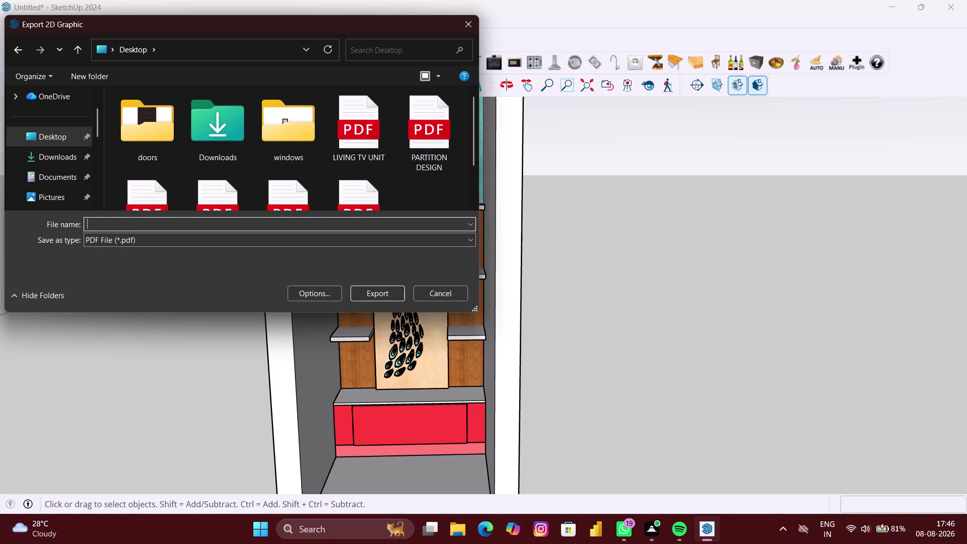
text(pooja)
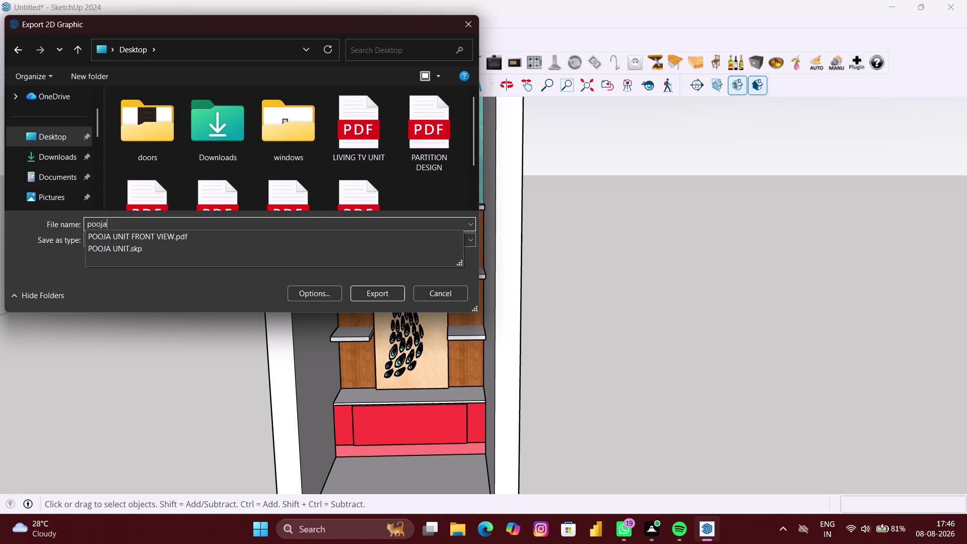
key(space)
text(unit)
key(space)
key(1)
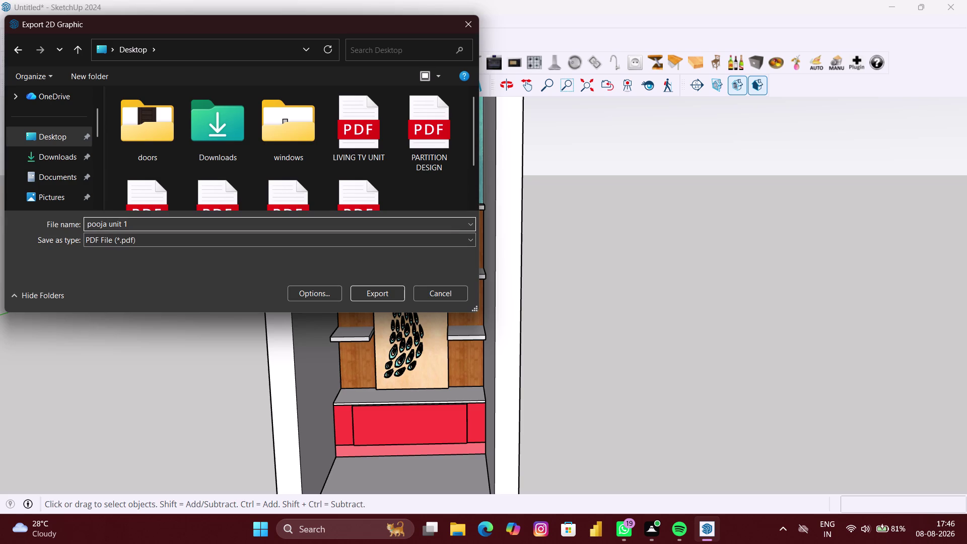
key(Return)
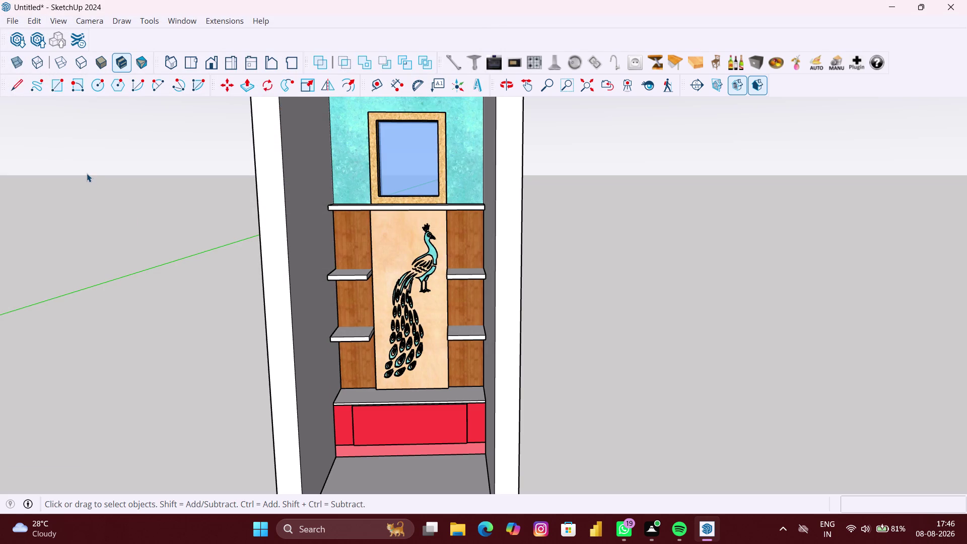
Save the model file on the Desktop with the name 'pooja unit 1'.
key(ctrl+s)
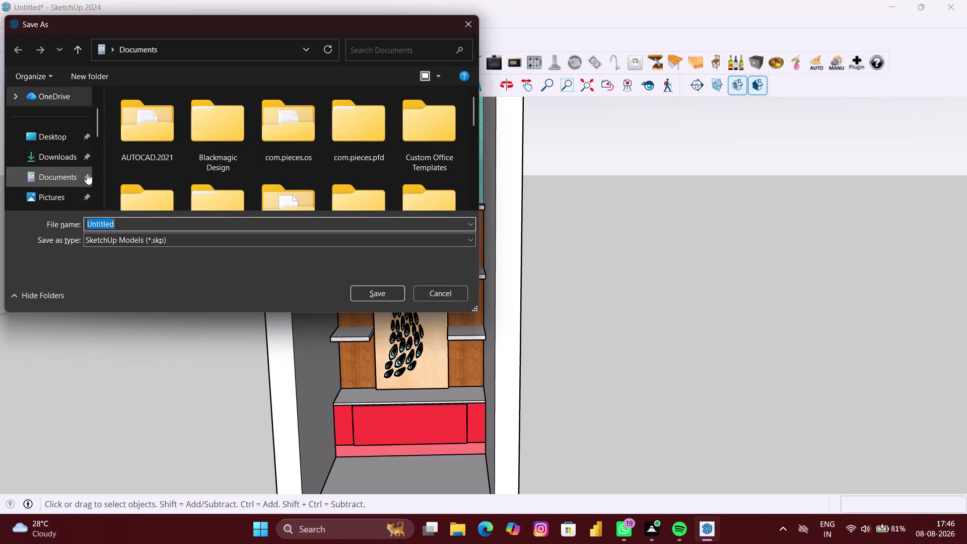
key(BackSpace)
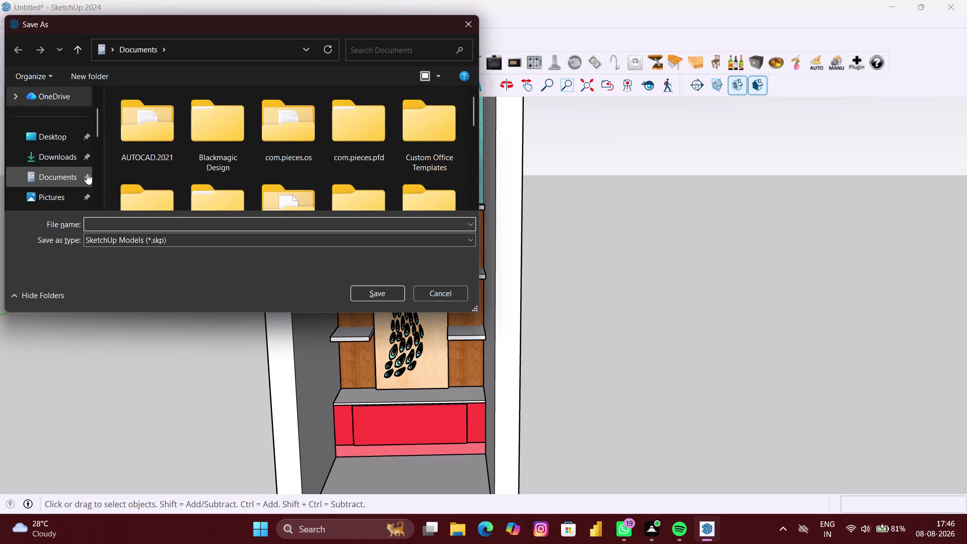
click(77, 141)
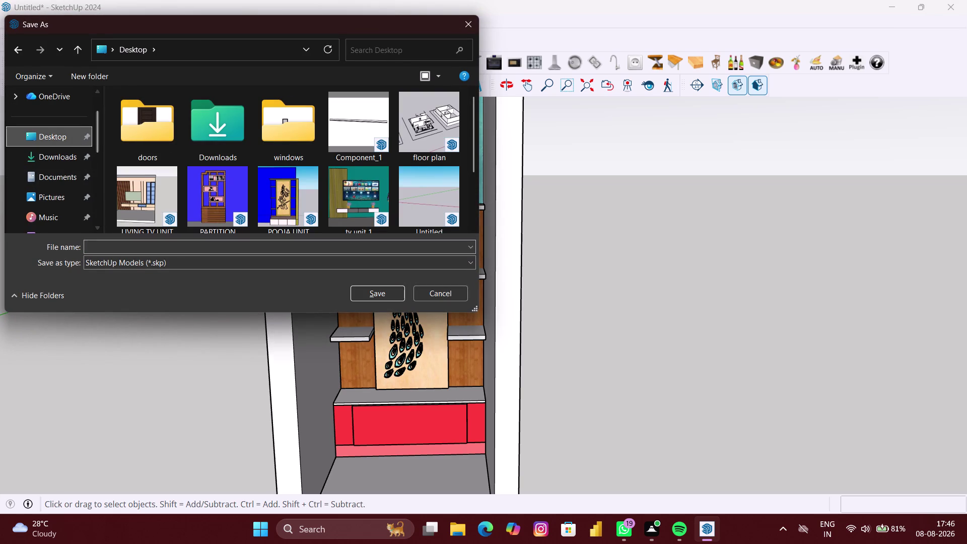
click(108, 250)
text(p)
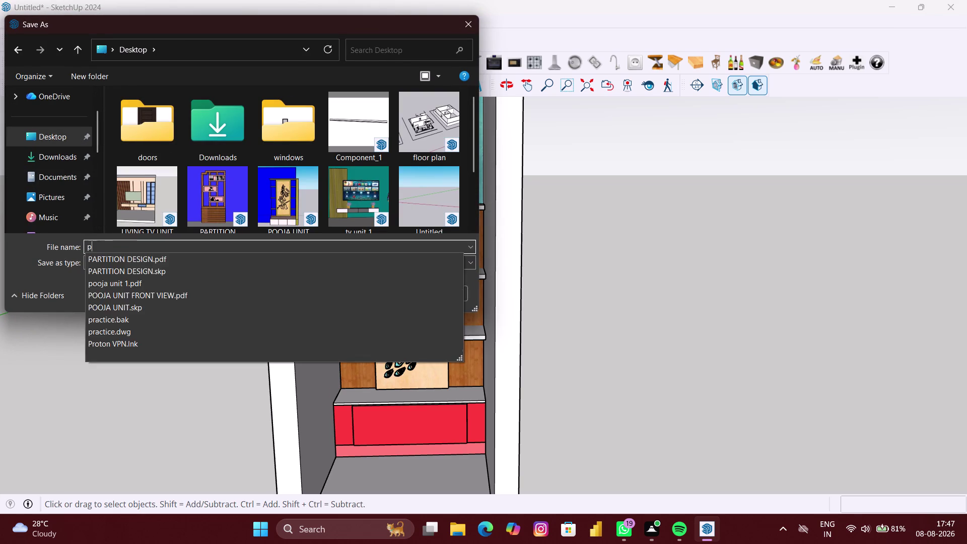
text(ooja)
key(space)
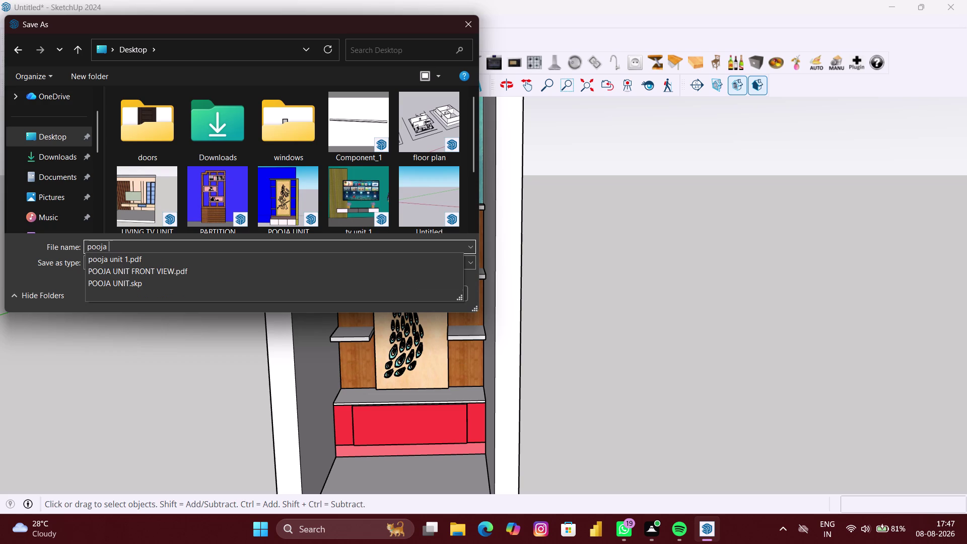
text(unit)
key(space)
key(1)
key(Return)
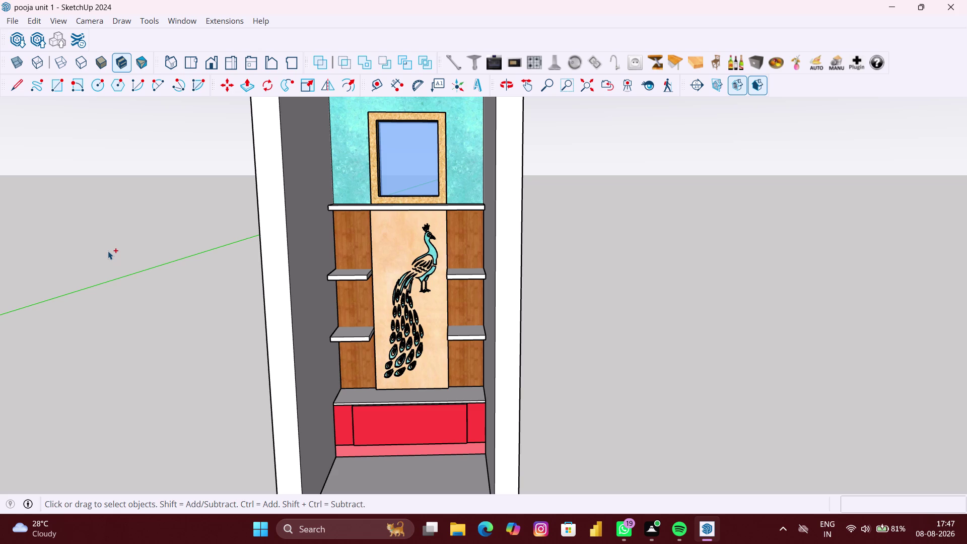
scroll(down, 3)
scroll(down, 3)
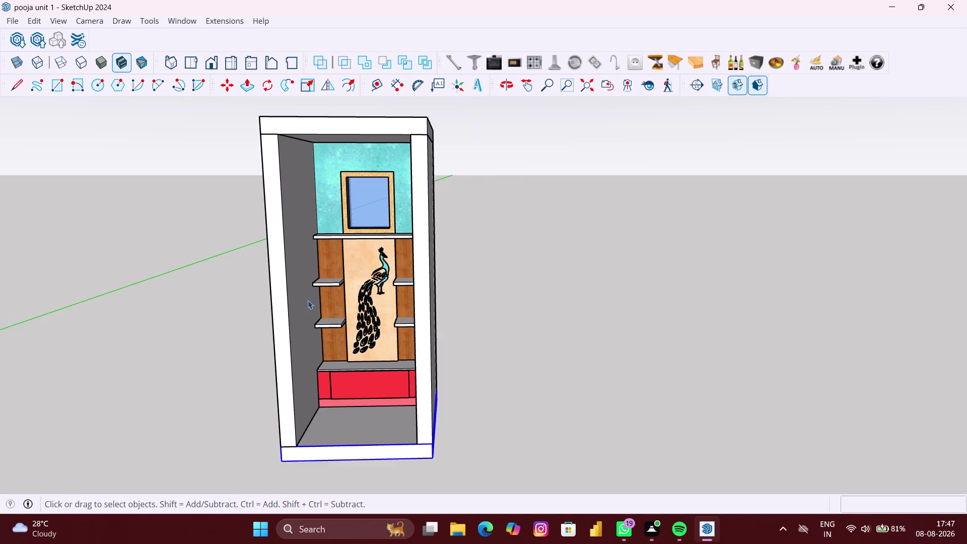
scroll(down, 3)
middle_drag(368, 289, 375, 317)
scroll(up, 3)
middle_drag(412, 325, 445, 317)
scroll(up, 3)
middle_drag(412, 329, 397, 307)
scroll(down, 3)
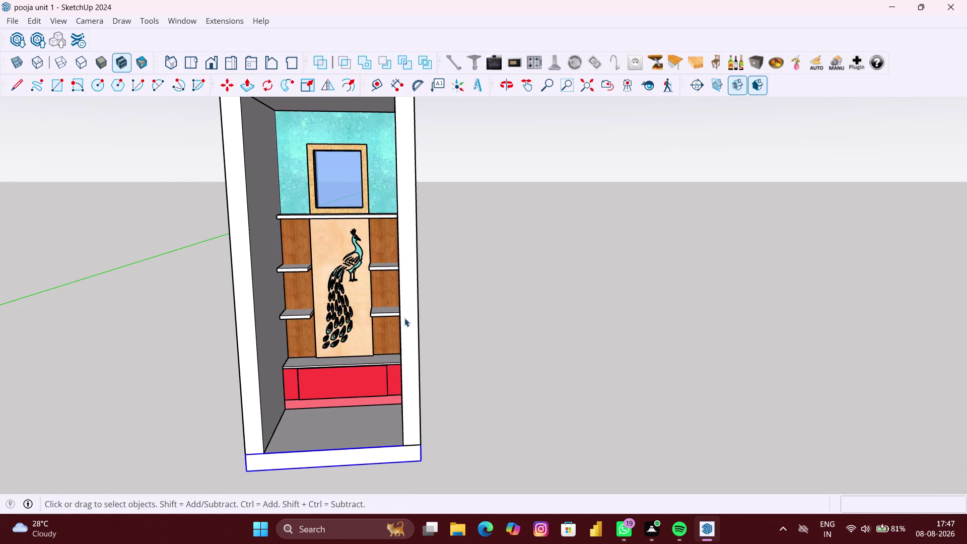
middle_click(405, 340)
scroll(down, 3)
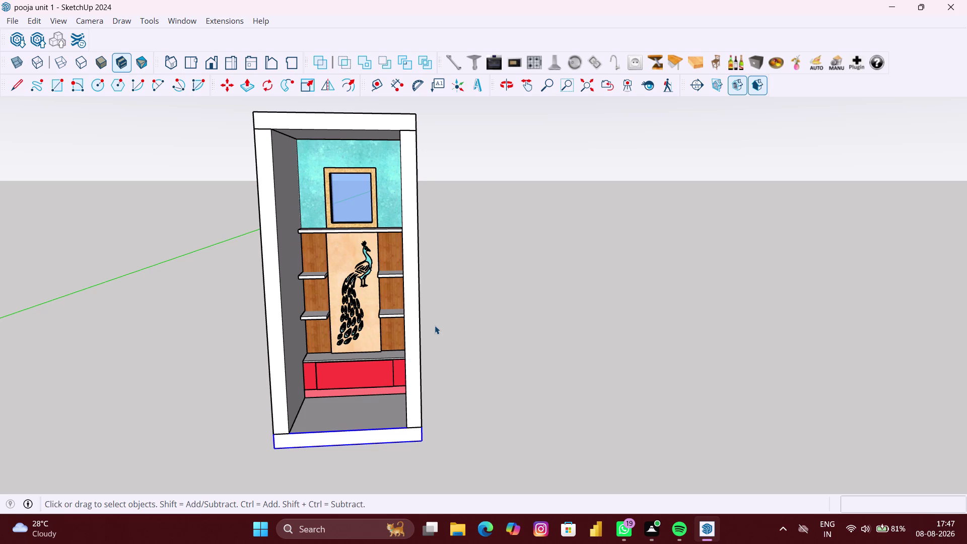
middle_drag(434, 326, 429, 346)
scroll(up, 3)
middle_drag(423, 344, 427, 327)
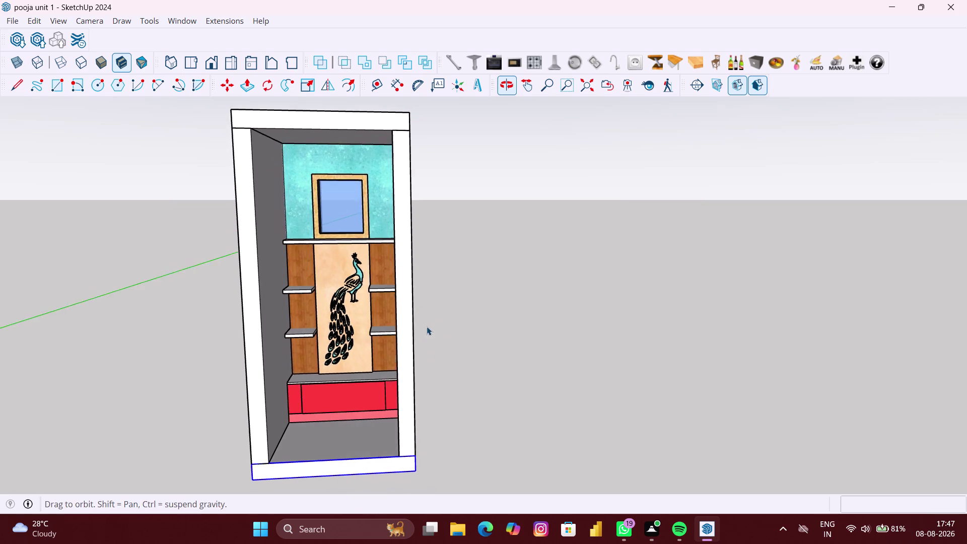
scroll(up, 3)
middle_click(406, 337)
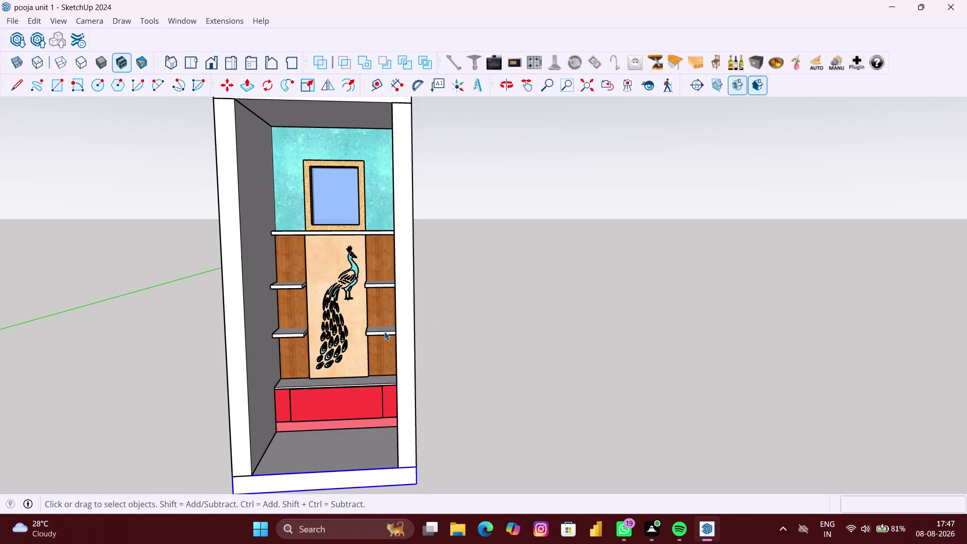
click(20, 45)
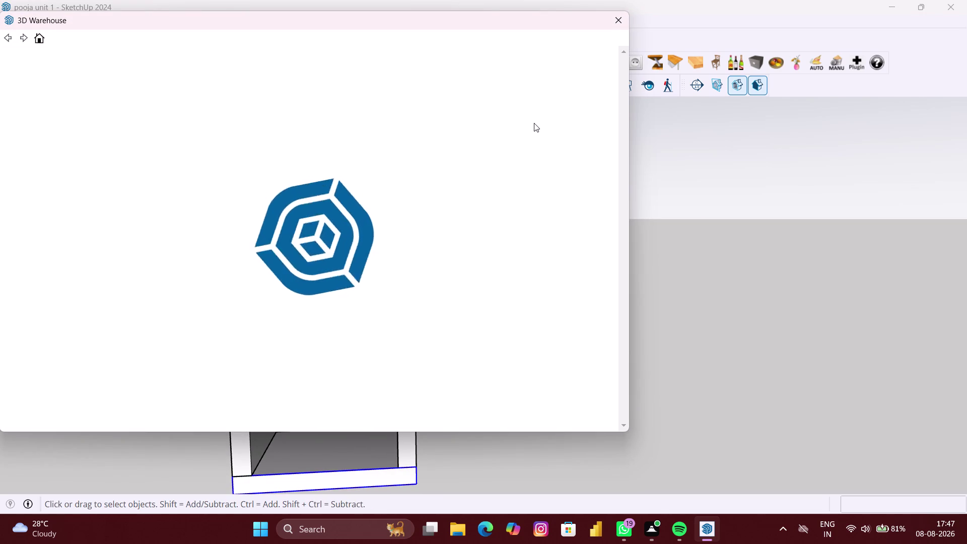
Search 3D Warehouse for 'pooja idols'.
click(410, 66)
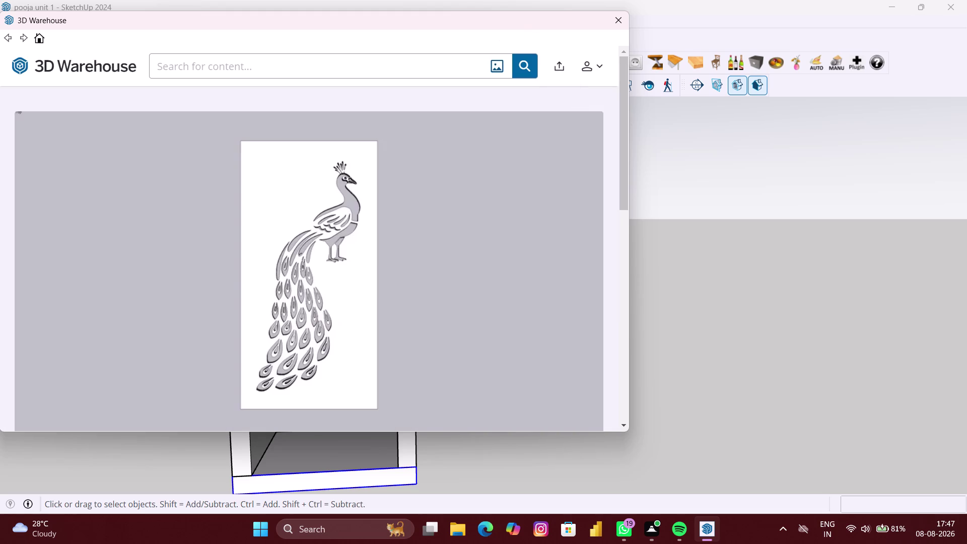
text(poo)
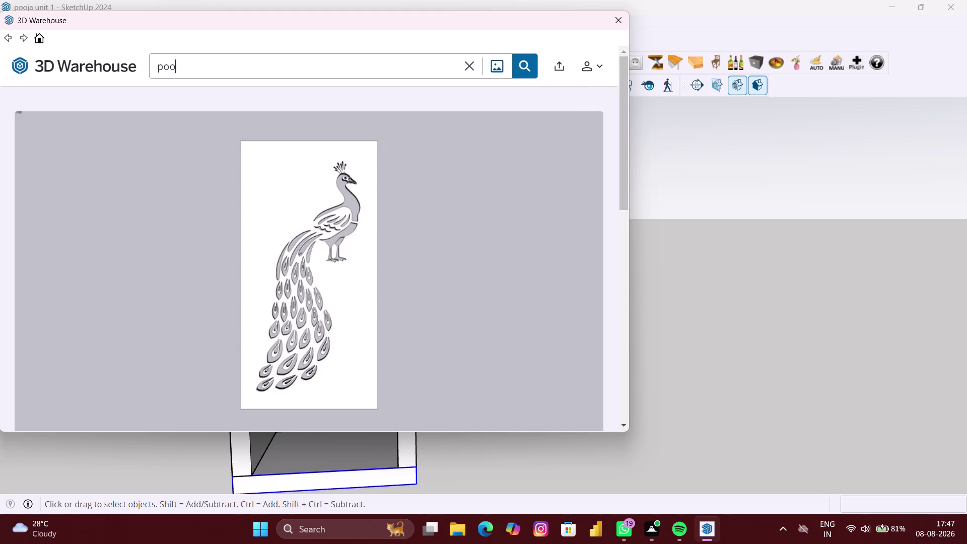
text(ja)
key(space)
text(id)
text(ol)
text(s)
key(Return)
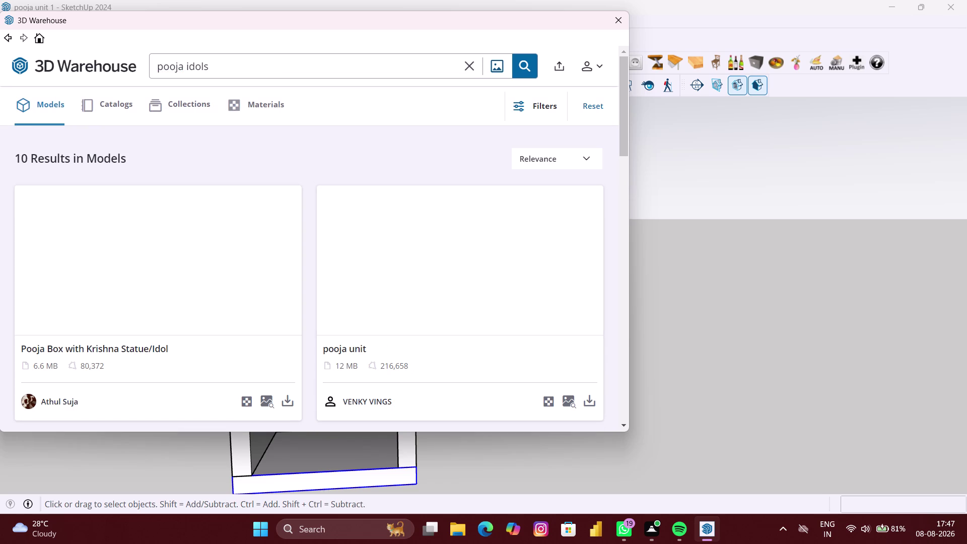
Scroll through the 10 results, including pooja units, Krishna idol and Shiva statue.
scroll(down, 3)
scroll(down, 3)
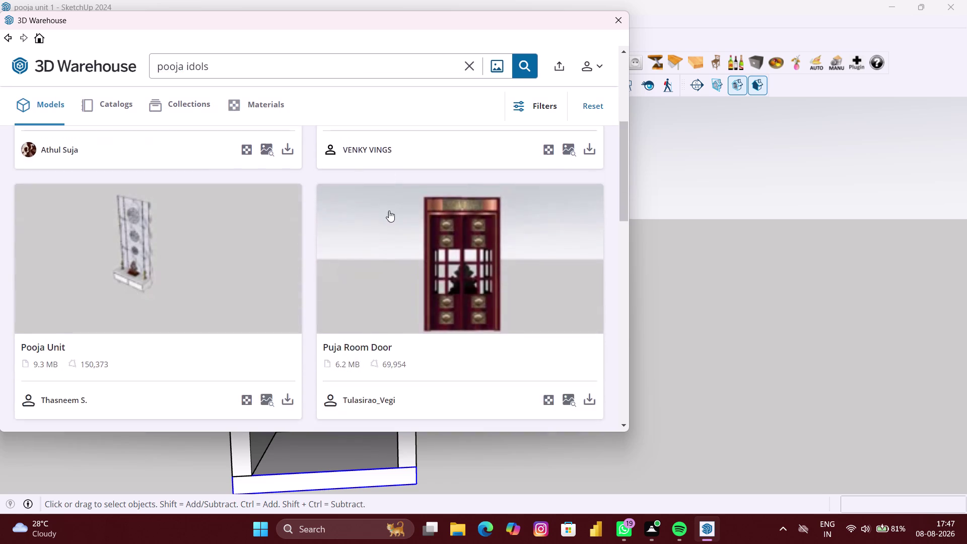
scroll(down, 3)
scroll(down, 3)
scroll(down, 3)
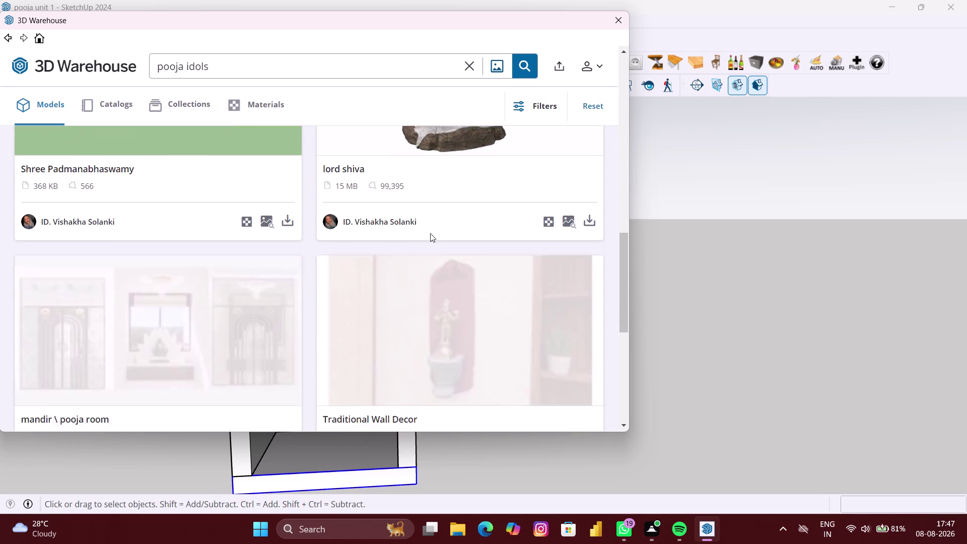
scroll(down, 3)
scroll(down, 3)
scroll(down, 3)
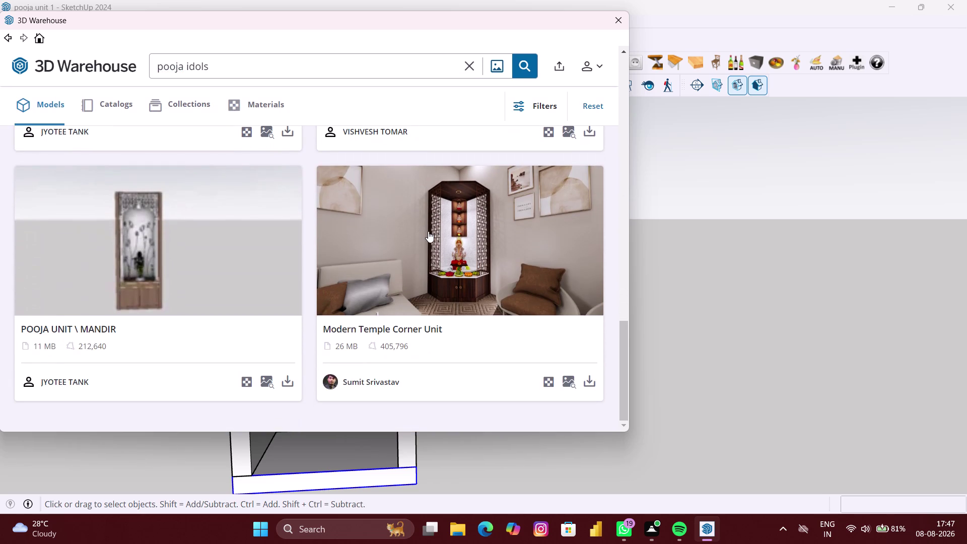
scroll(down, 3)
scroll(down, 3)
scroll(down, 3)
scroll(up, 3)
scroll(down, 3)
scroll(up, 3)
scroll(down, 3)
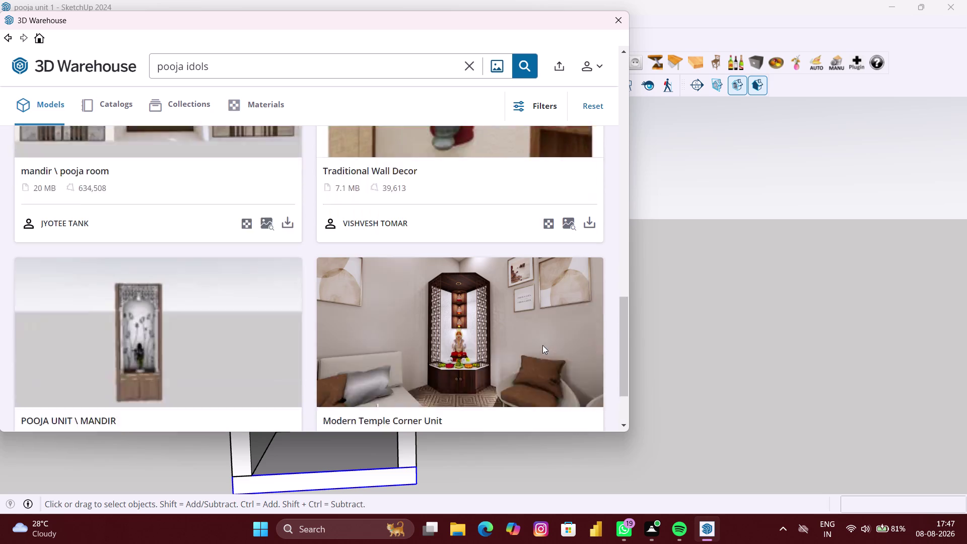
scroll(up, 3)
scroll(up, 3)
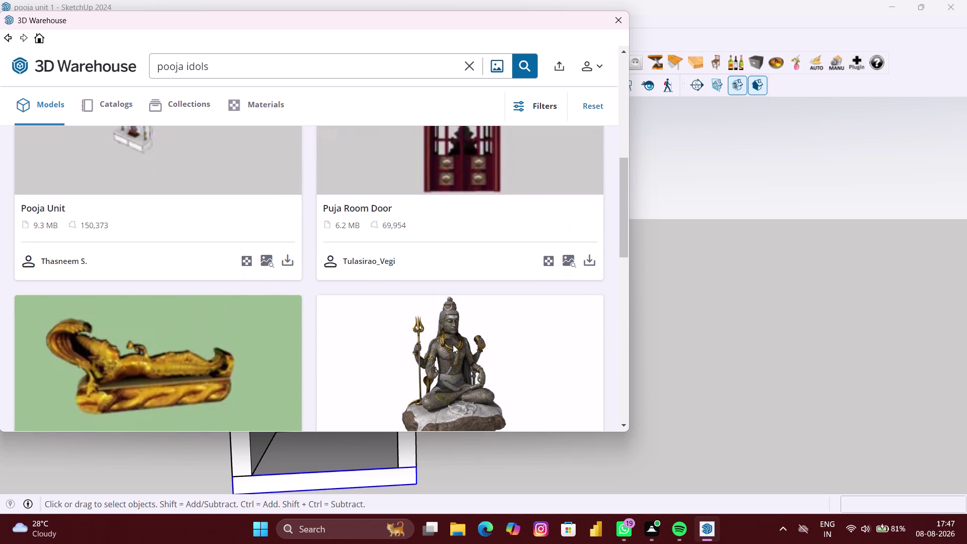
scroll(down, 3)
scroll(up, 3)
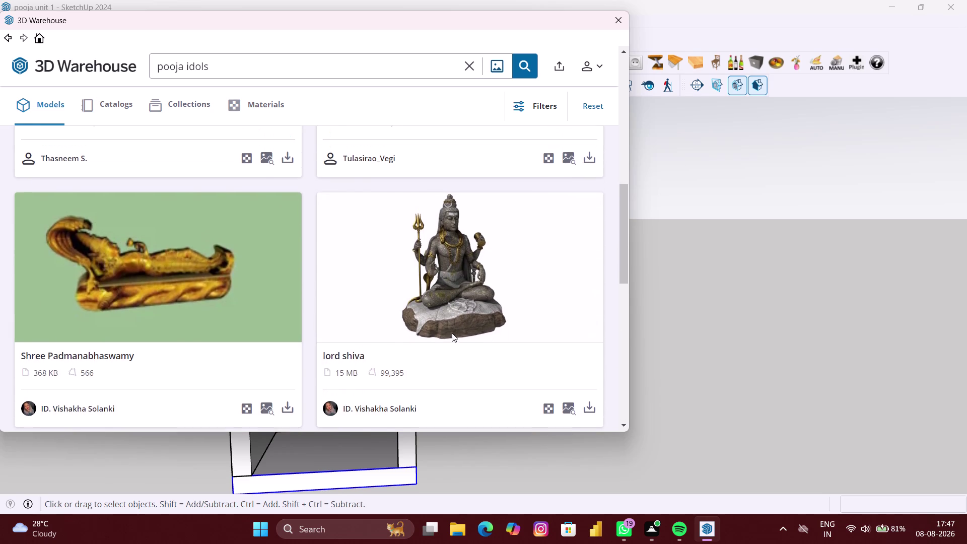
scroll(up, 3)
scroll(up, 3)
scroll(up, 3)
scroll(up, 3)
scroll(up, 3)
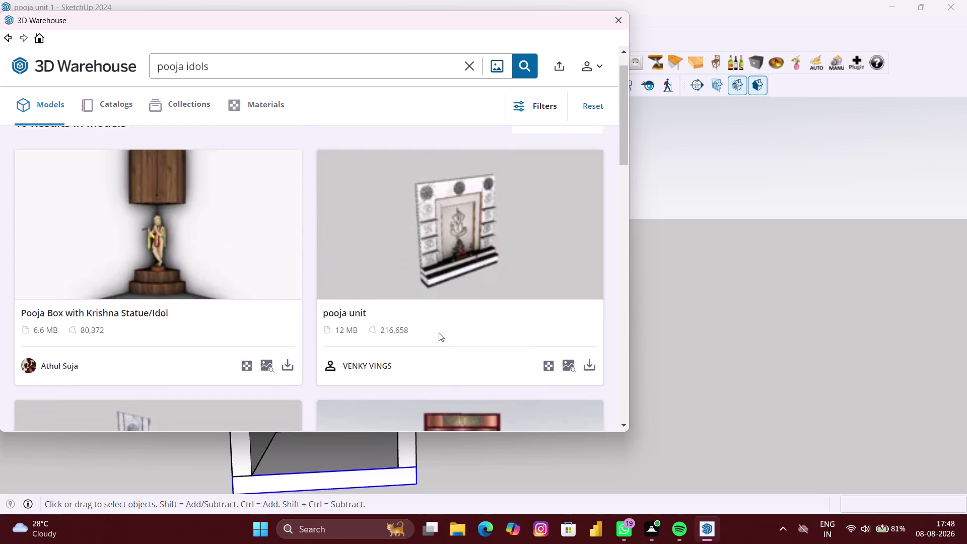
scroll(up, 3)
scroll(up, 3)
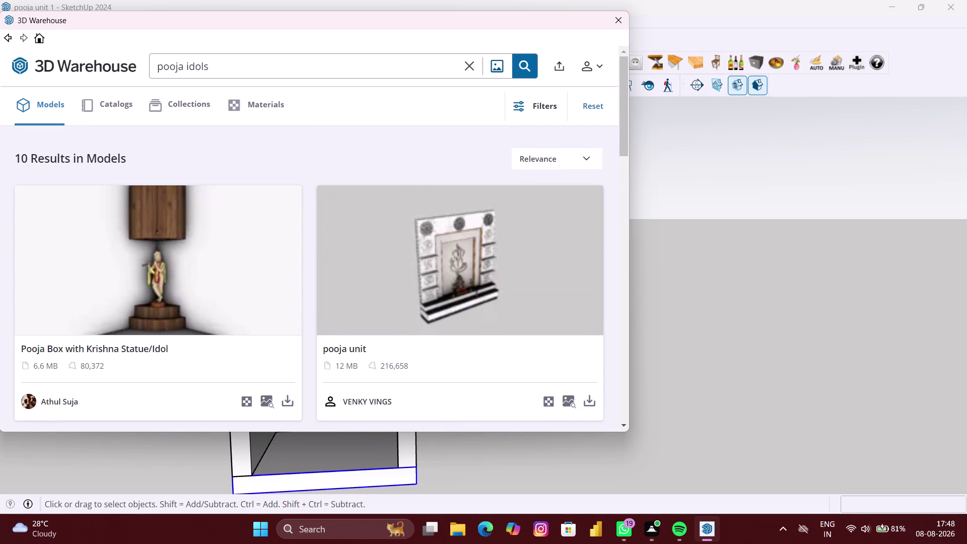
Replace the previous 3D Warehouse search with 'ganesha' and run it.
double_click(419, 74)
key(BackSpace)
key(BackSpace)
key(BackSpace)
key(BackSpace)
key(BackSpace)
key(BackSpace)
text(ga)
text(nesha)
key(Return)
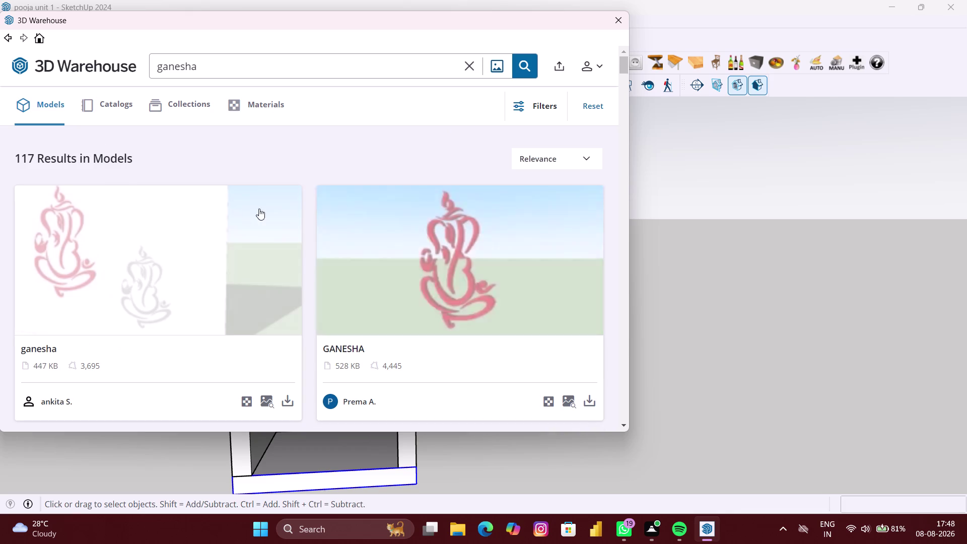
Scroll through the ganesha results to locate the 'Lord ganesha' model.
scroll(down, 3)
scroll(down, 3)
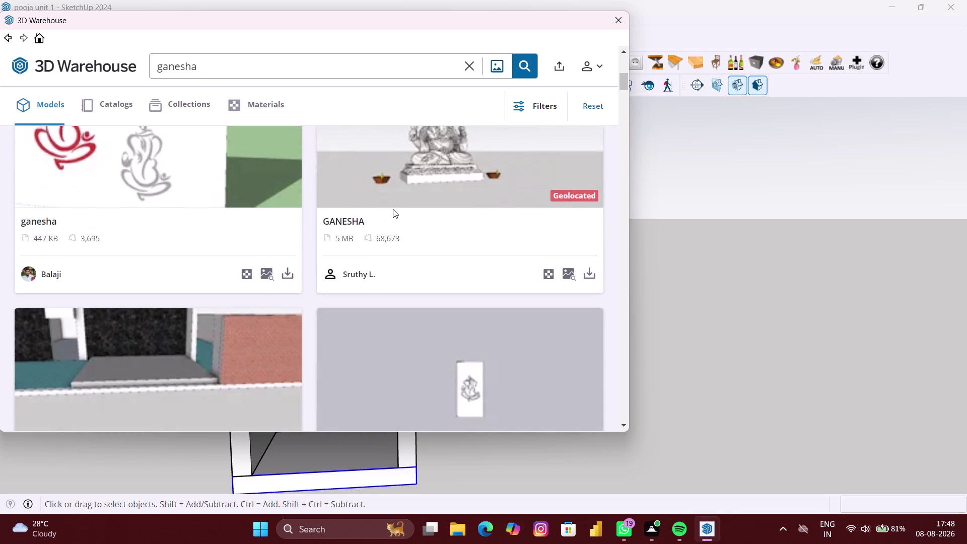
scroll(down, 3)
scroll(down, 3)
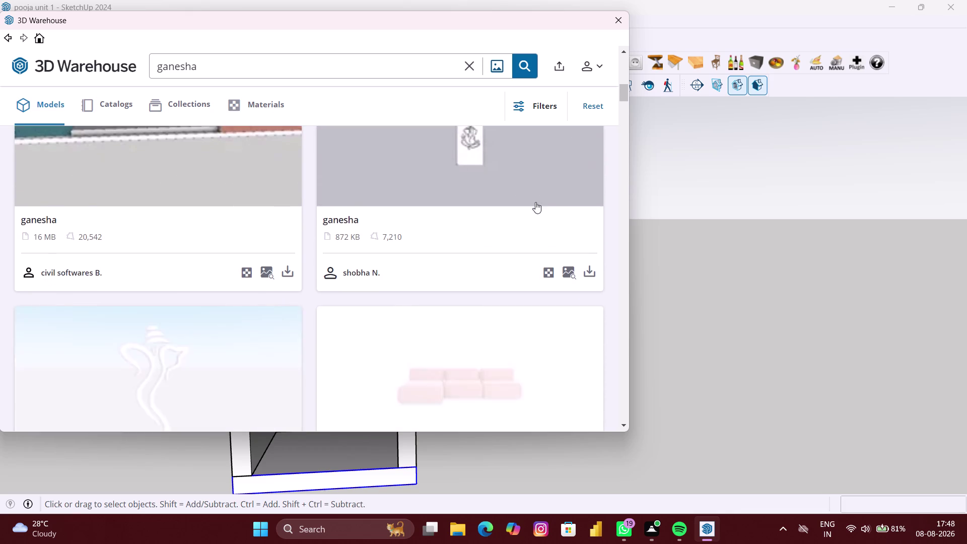
scroll(up, 3)
scroll(up, 3)
scroll(down, 3)
scroll(down, 3)
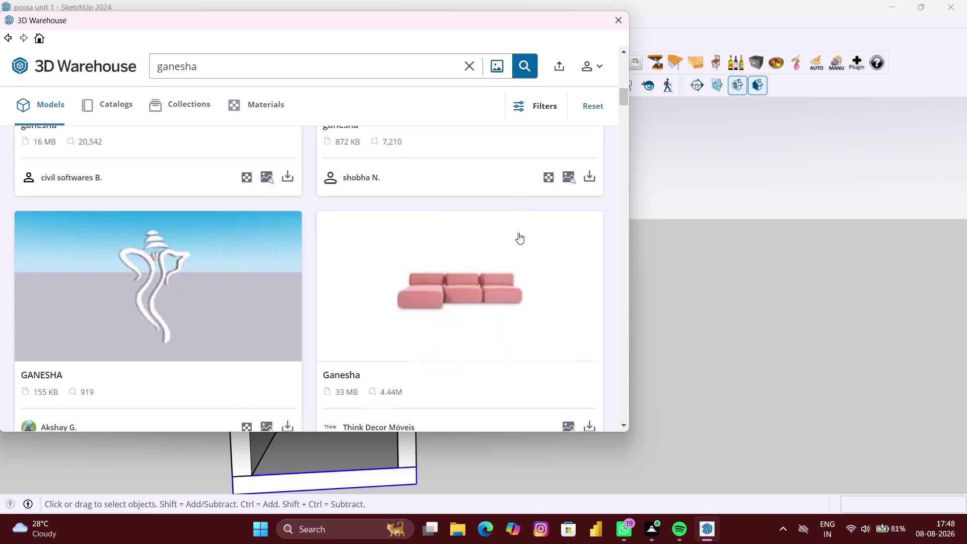
scroll(down, 3)
scroll(down, 3)
scroll(down, 3)
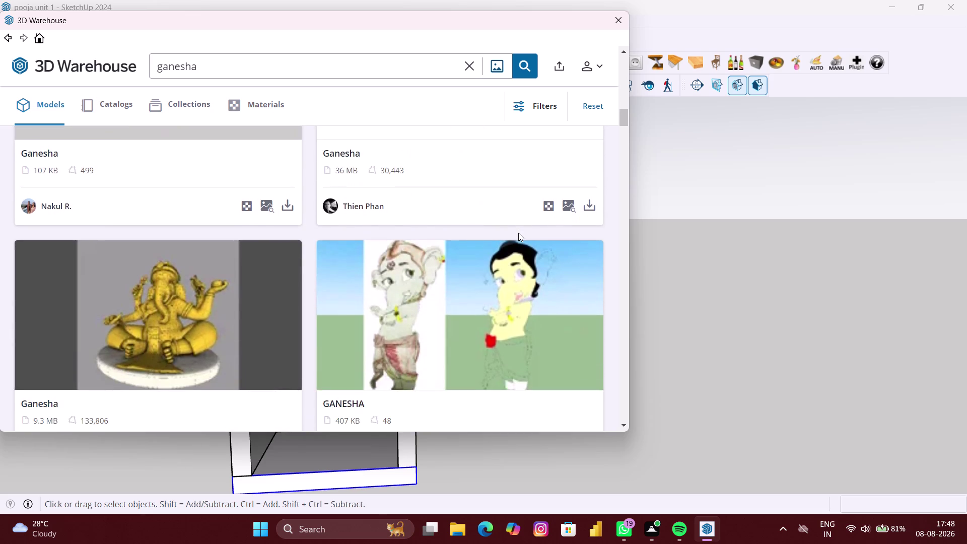
scroll(up, 3)
scroll(down, 3)
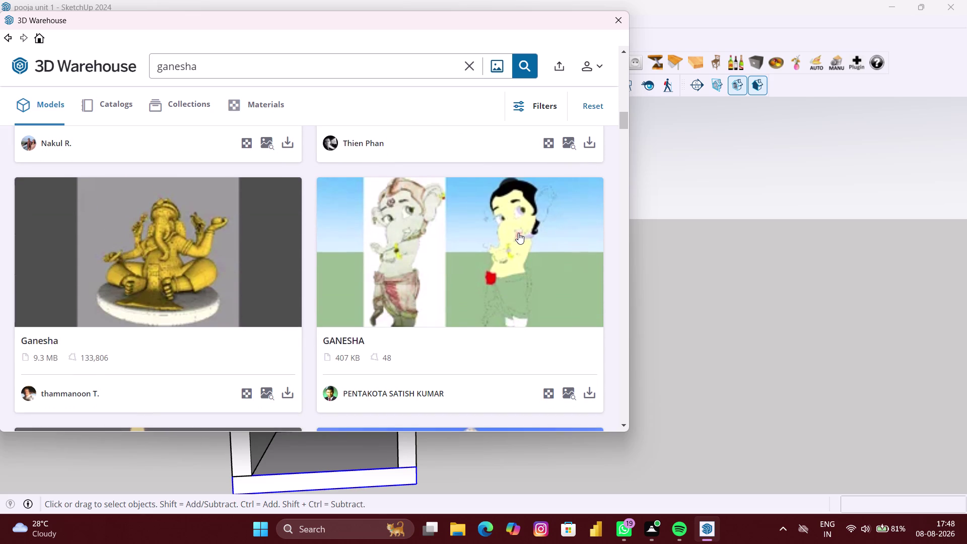
scroll(down, 3)
scroll(down, 3)
scroll(down, 3)
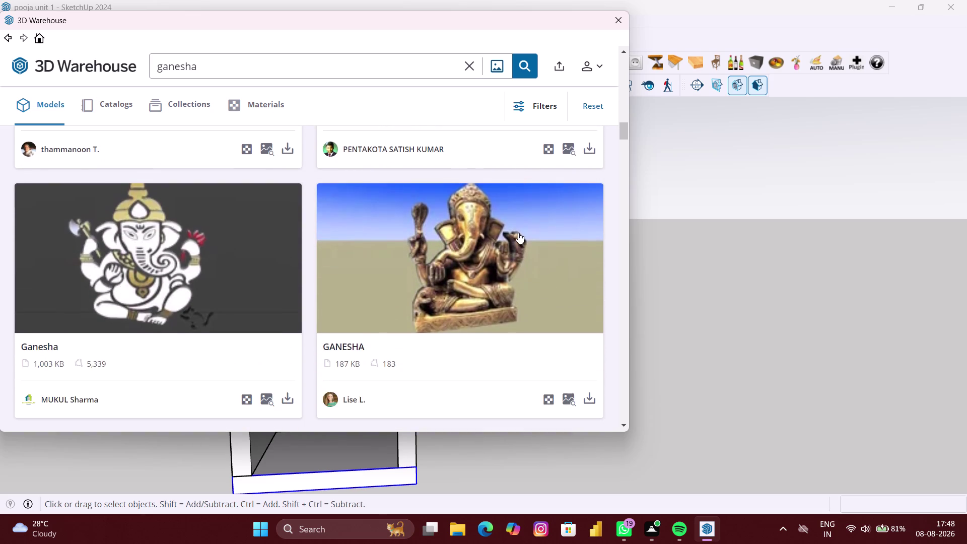
scroll(down, 3)
scroll(down, 3)
scroll(down, 3)
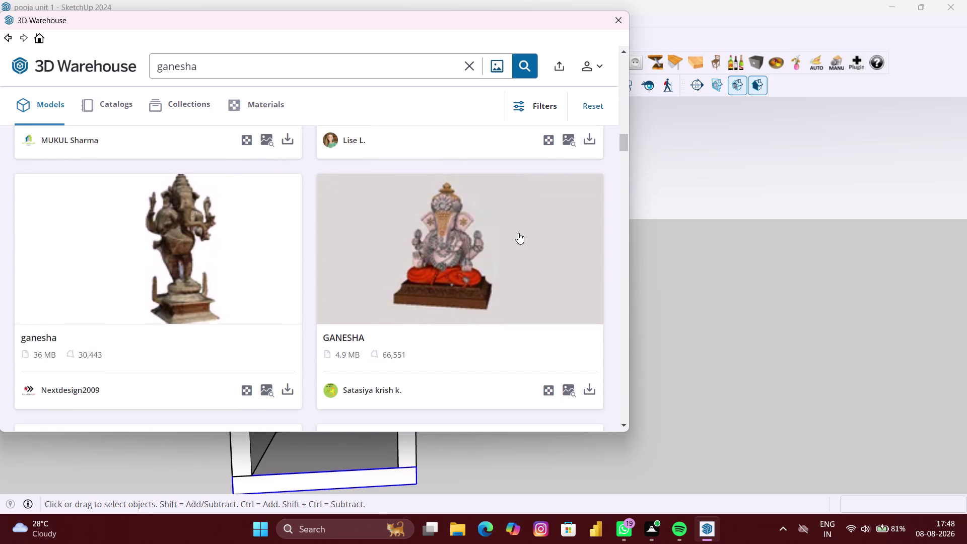
scroll(down, 3)
scroll(down, 3)
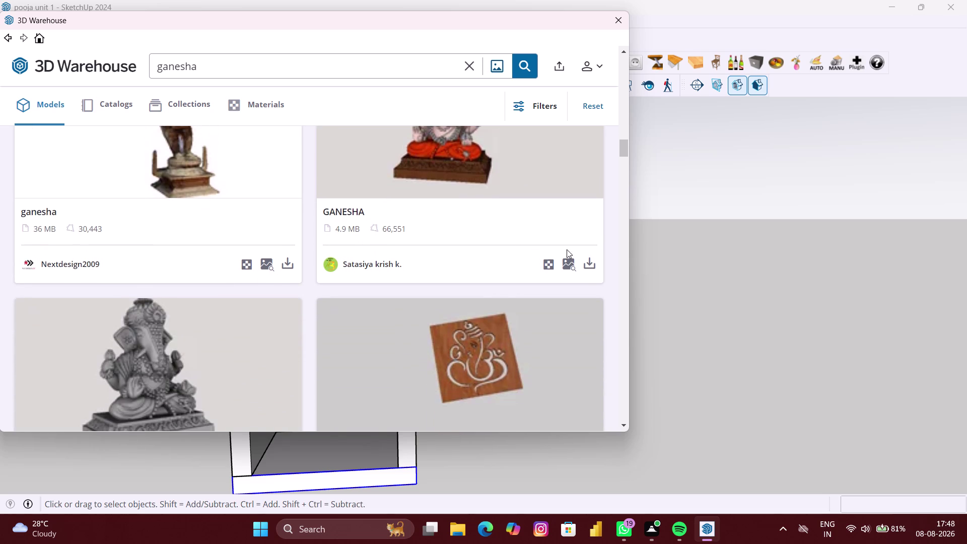
scroll(down, 3)
scroll(down, 3)
scroll(down, 3)
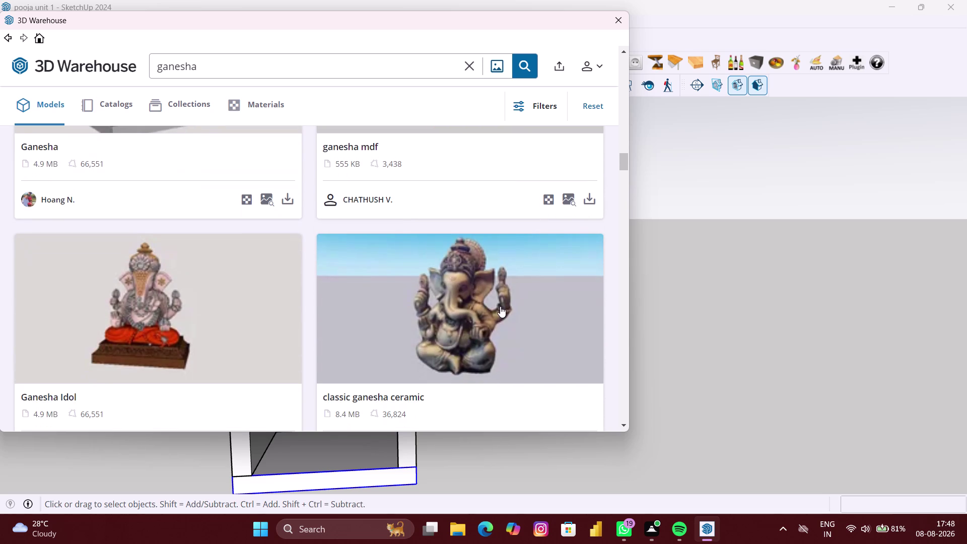
scroll(down, 3)
scroll(down, 3)
scroll(down, 3)
scroll(down, 3)
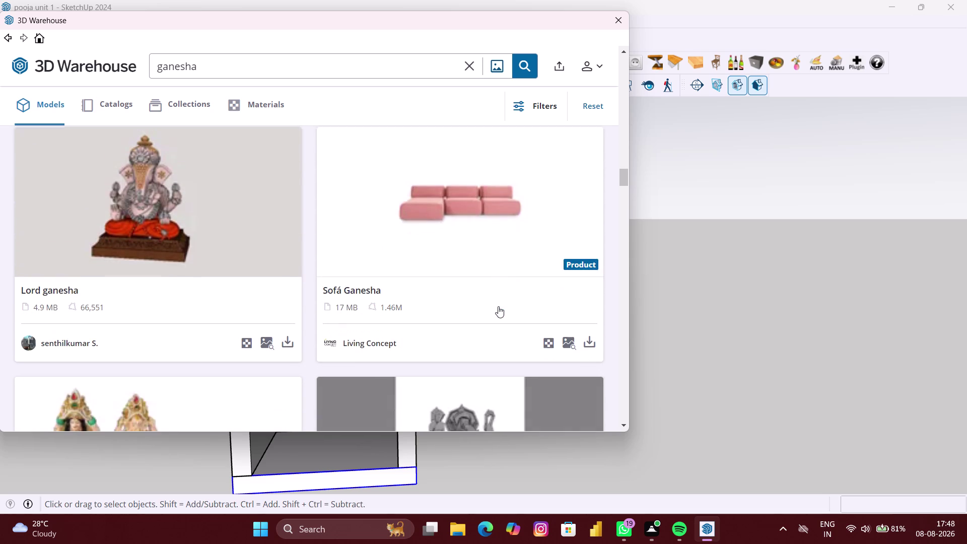
scroll(down, 3)
scroll(down, 3)
scroll(down, 3)
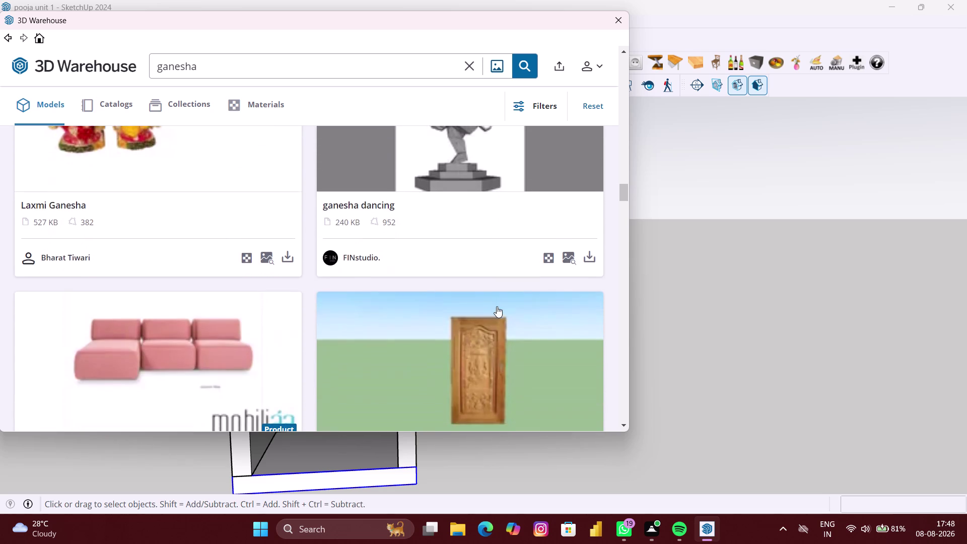
scroll(down, 3)
scroll(down, 3)
scroll(down, 3)
scroll(down, 3)
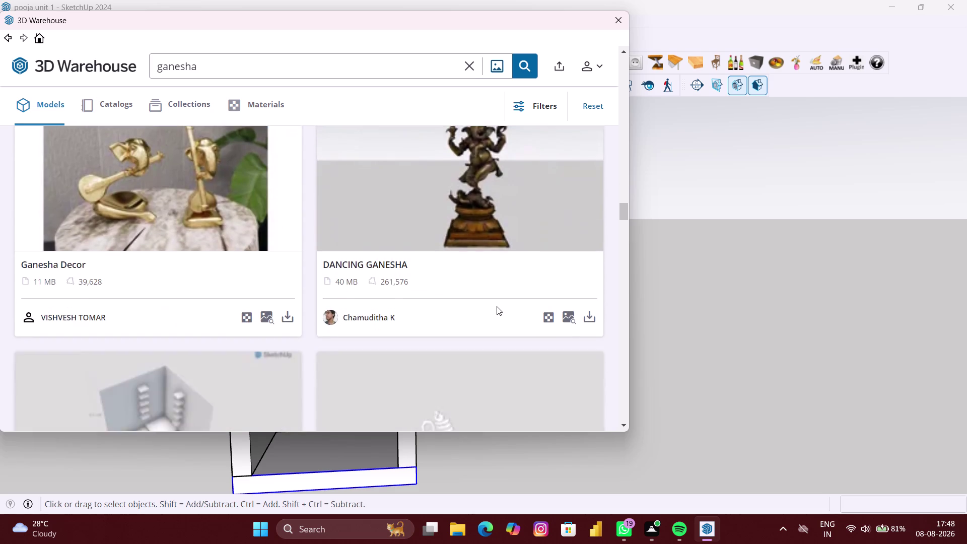
scroll(down, 3)
scroll(down, 3)
scroll(down, 3)
scroll(down, 3)
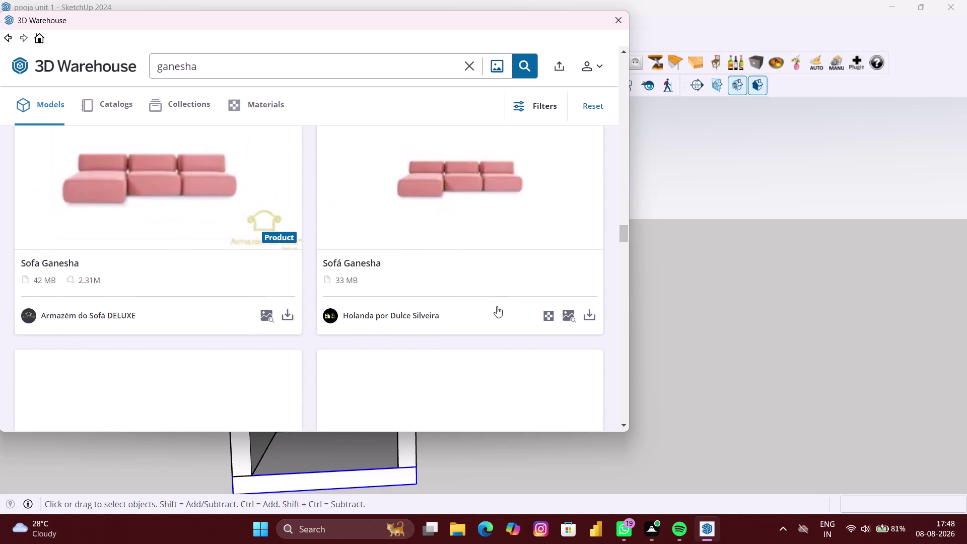
scroll(down, 3)
scroll(down, 3)
scroll(down, 3)
scroll(down, 3)
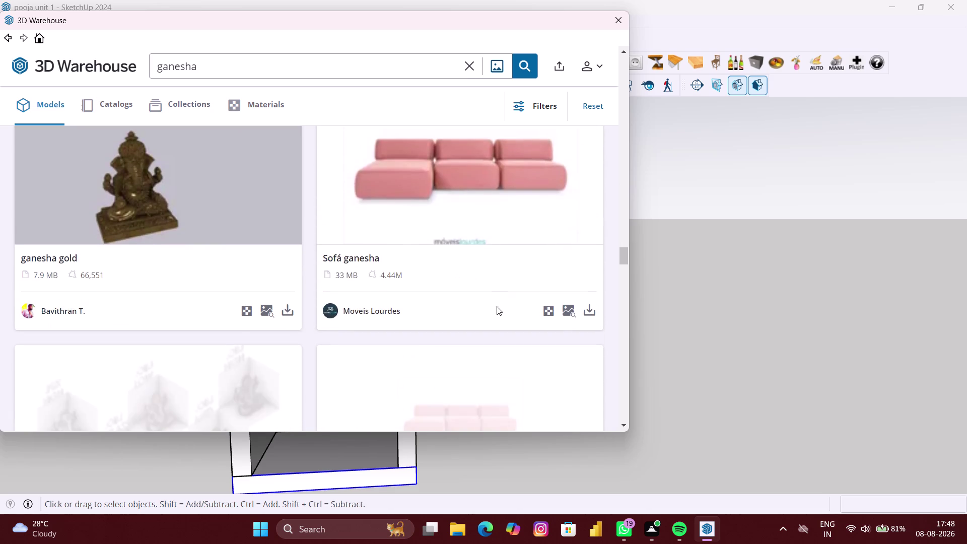
scroll(down, 3)
scroll(down, 3)
scroll(down, 3)
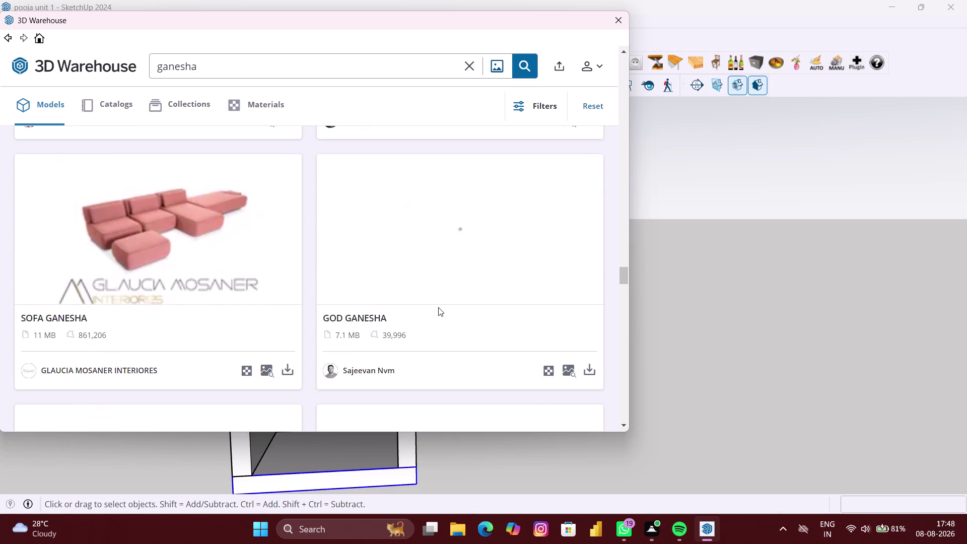
scroll(down, 3)
scroll(down, 3)
scroll(down, 3)
scroll(up, 3)
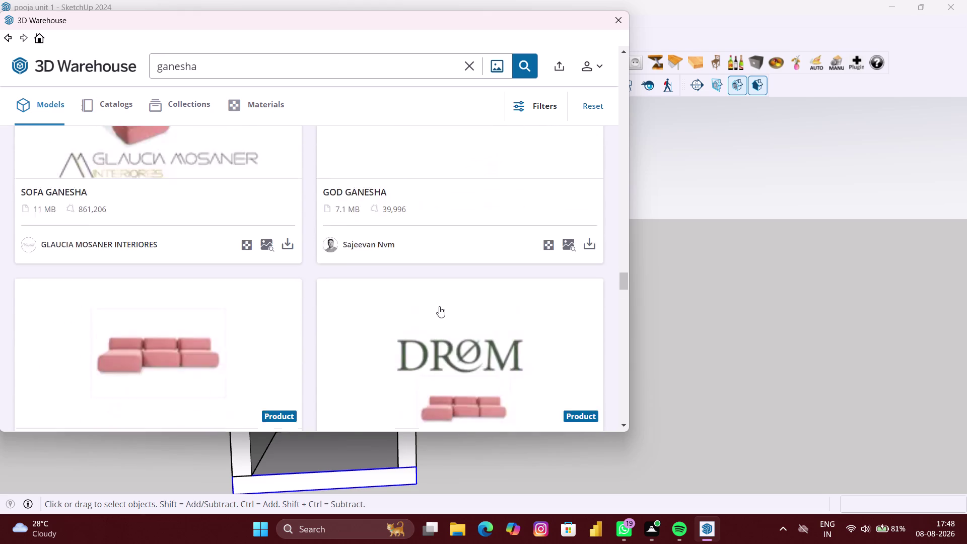
scroll(up, 3)
scroll(up, 3)
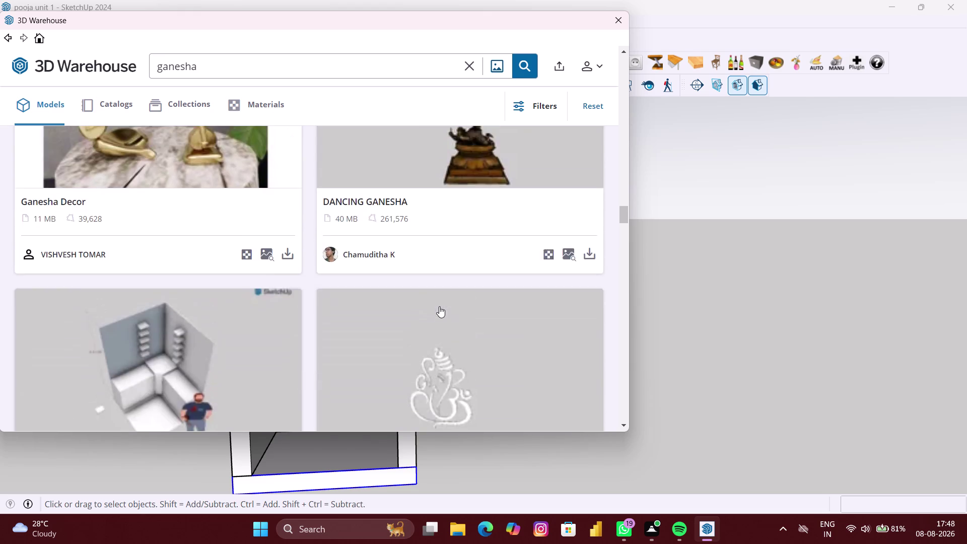
scroll(up, 3)
scroll(up, 3)
scroll(up, 3)
scroll(up, 3)
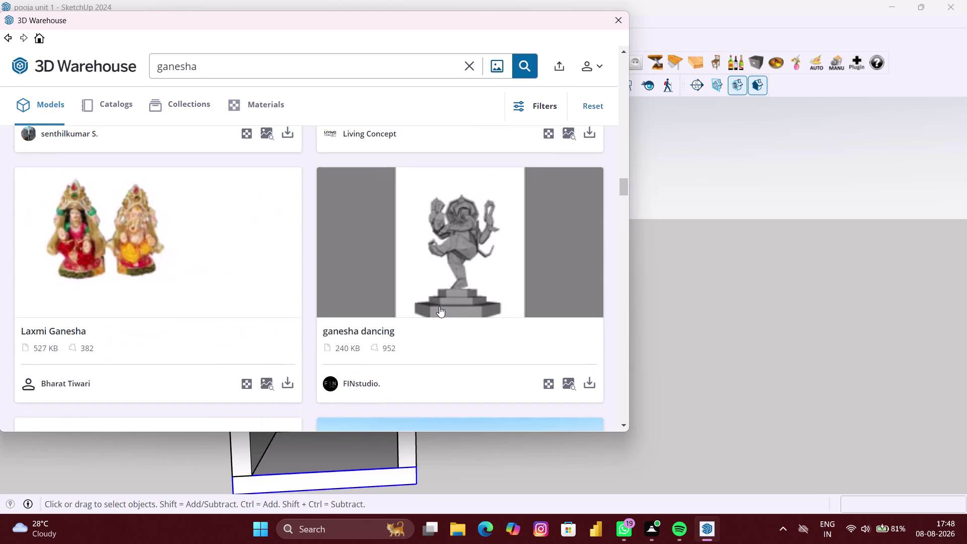
scroll(up, 3)
scroll(up, 3)
scroll(up, 3)
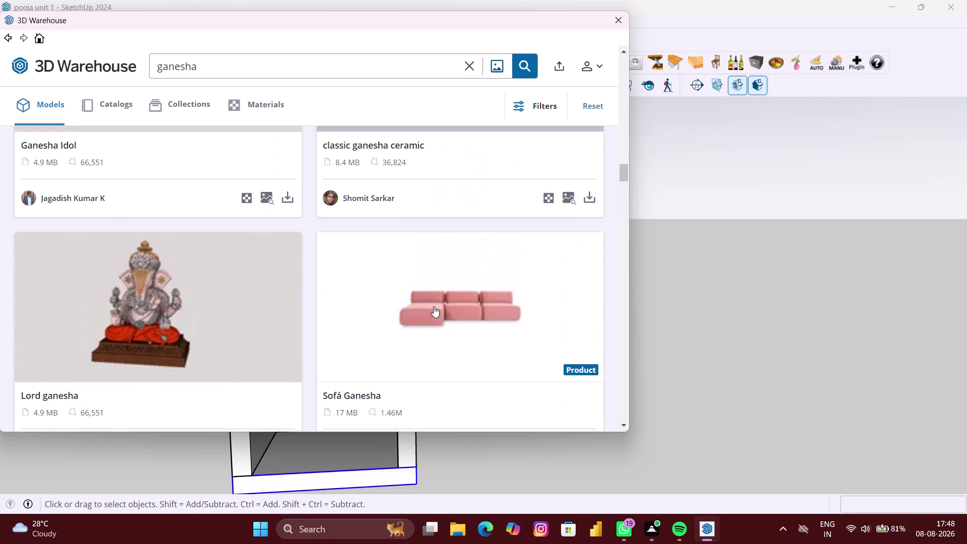
scroll(down, 3)
Download 'Lord ganesha', confirm loading it, and set it on the counter below the peacock panel.
click(292, 327)
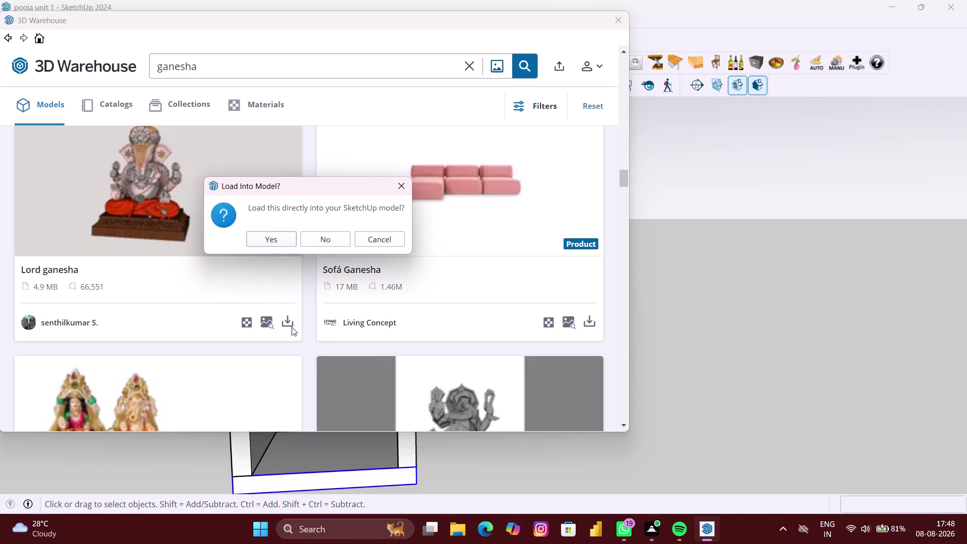
click(273, 240)
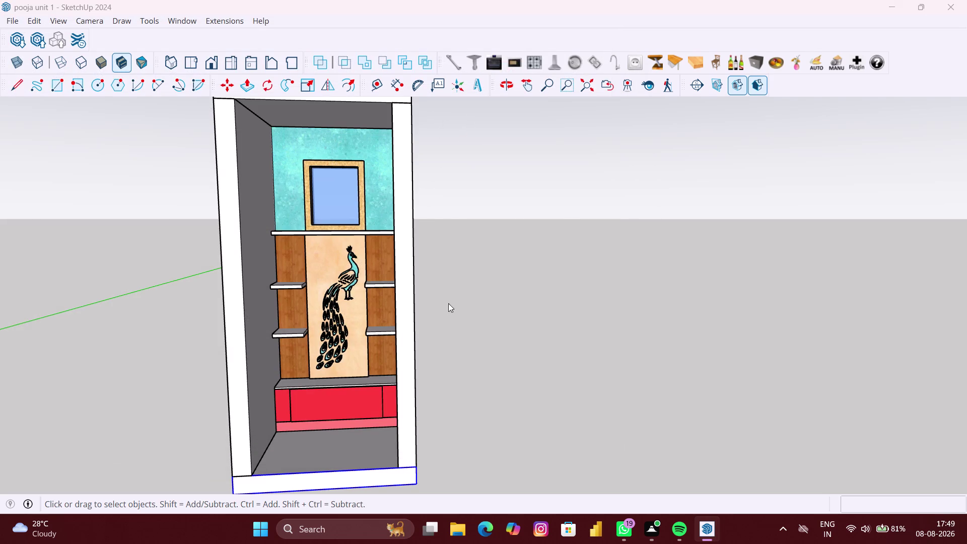
click(612, 294)
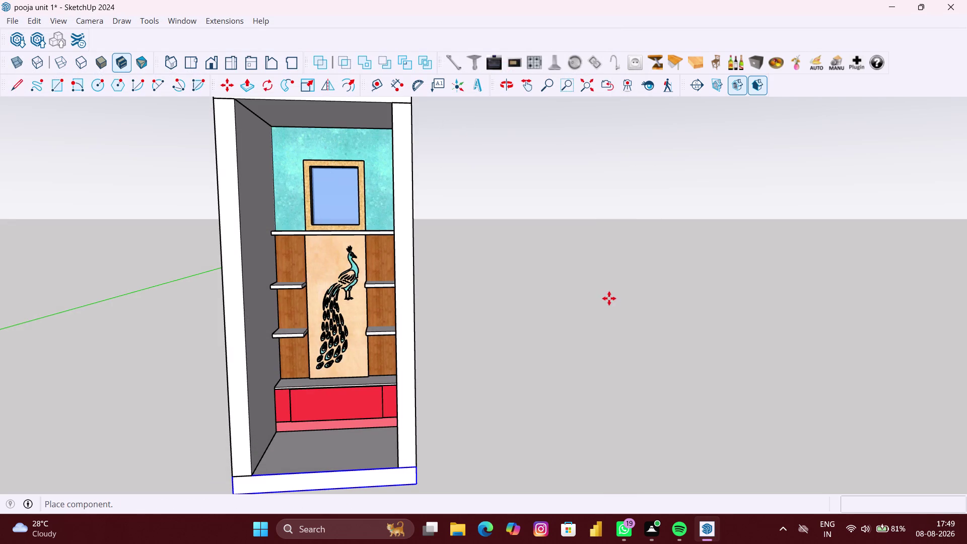
scroll(up, 3)
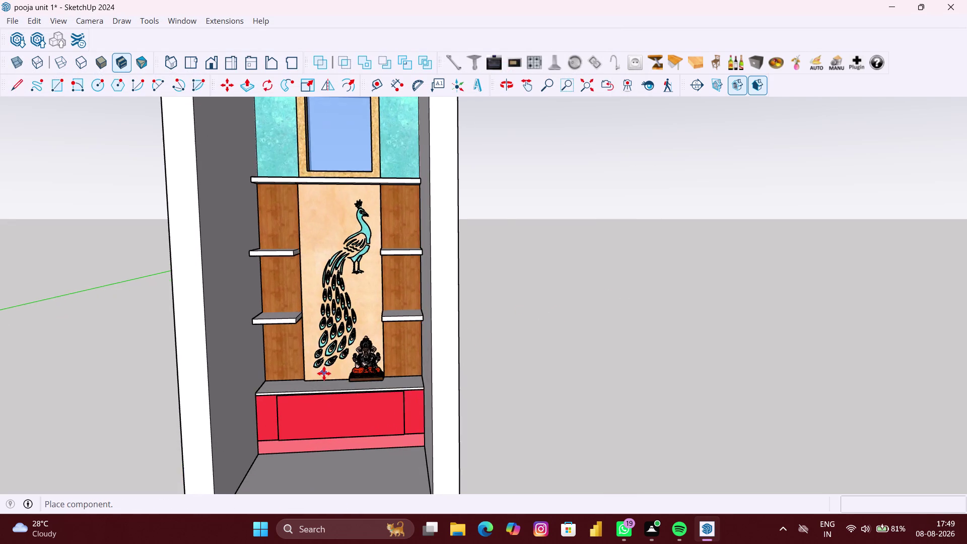
scroll(up, 3)
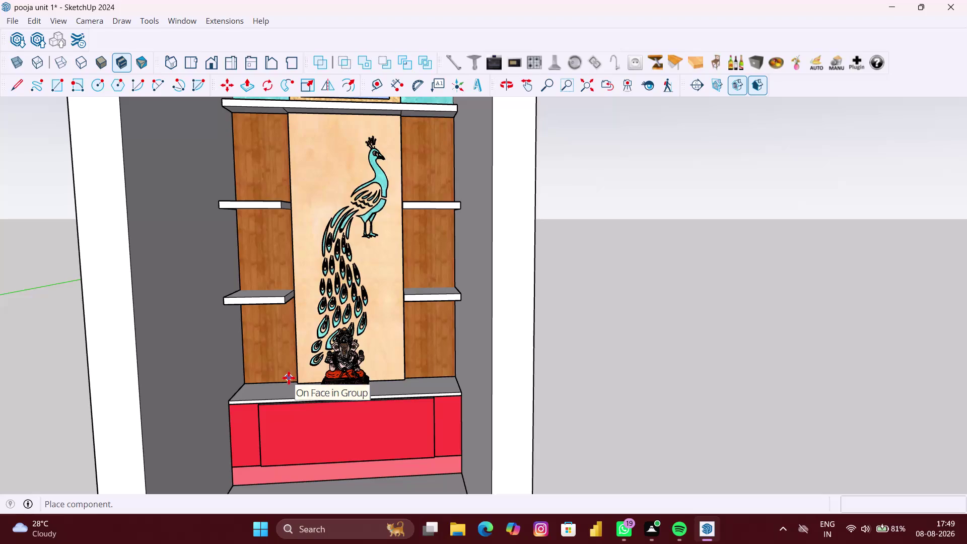
scroll(up, 3)
scroll(up, 3)
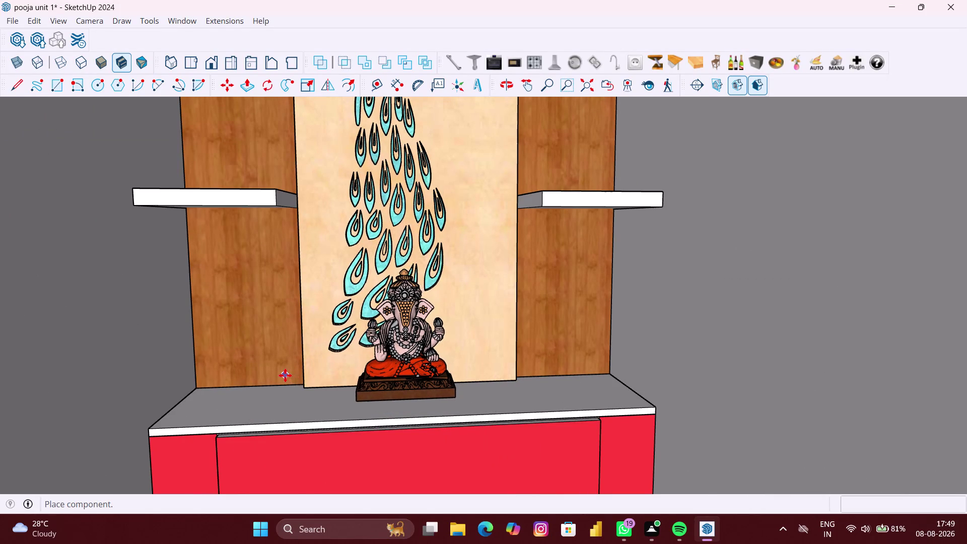
click(289, 423)
Orbit and zoom around the idol and pooja unit to view the counter front.
scroll(down, 3)
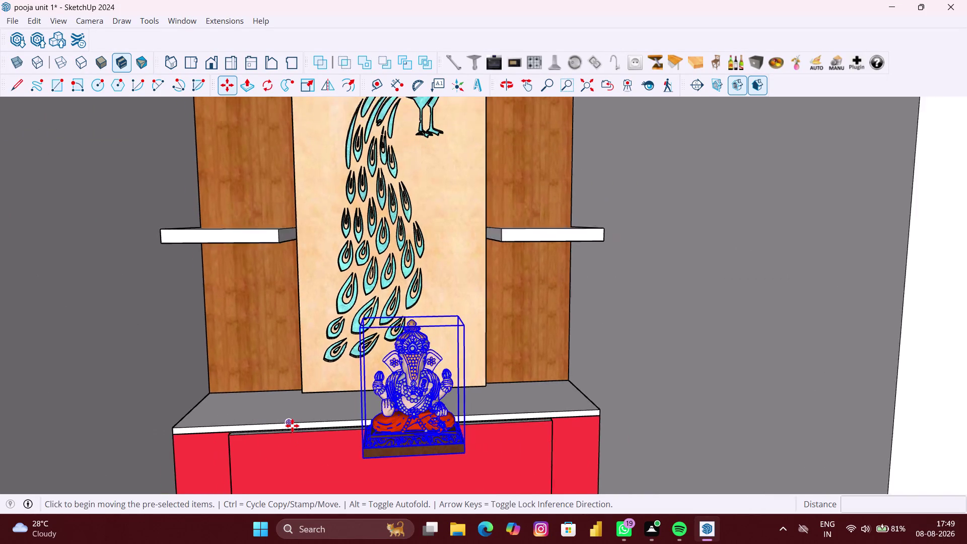
scroll(down, 3)
middle_drag(365, 451, 340, 451)
scroll(up, 3)
middle_drag(364, 437, 399, 430)
scroll(up, 3)
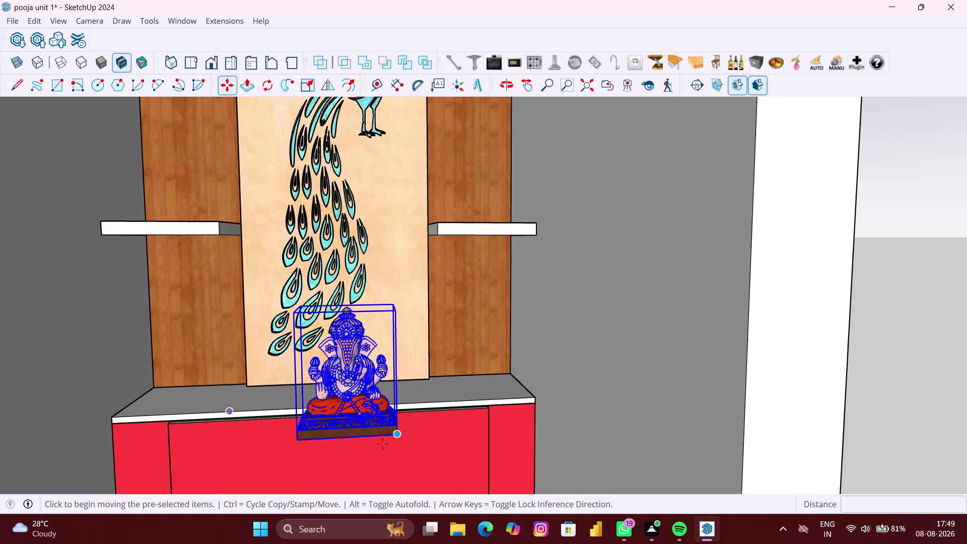
scroll(up, 3)
middle_drag(382, 444, 355, 451)
scroll(up, 3)
scroll(up, 3)
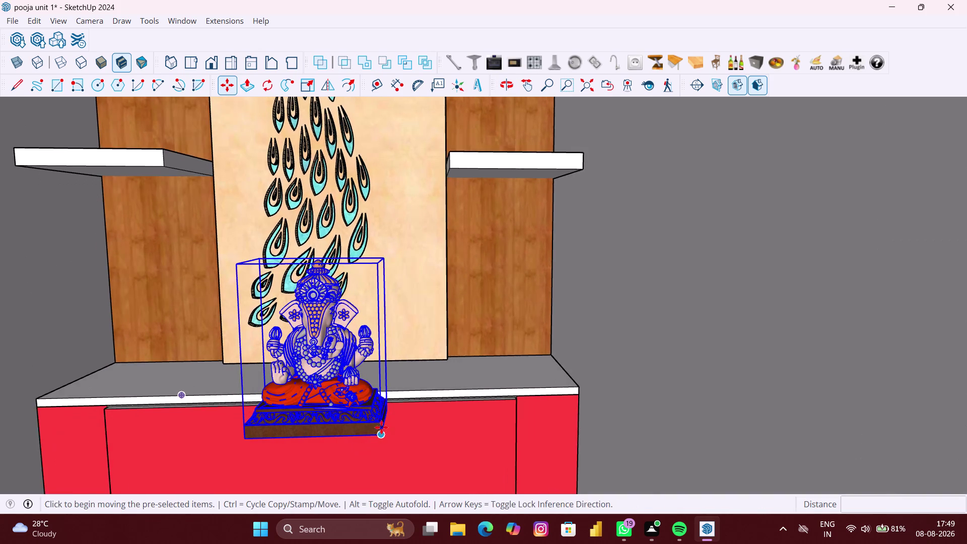
middle_drag(292, 410, 296, 411)
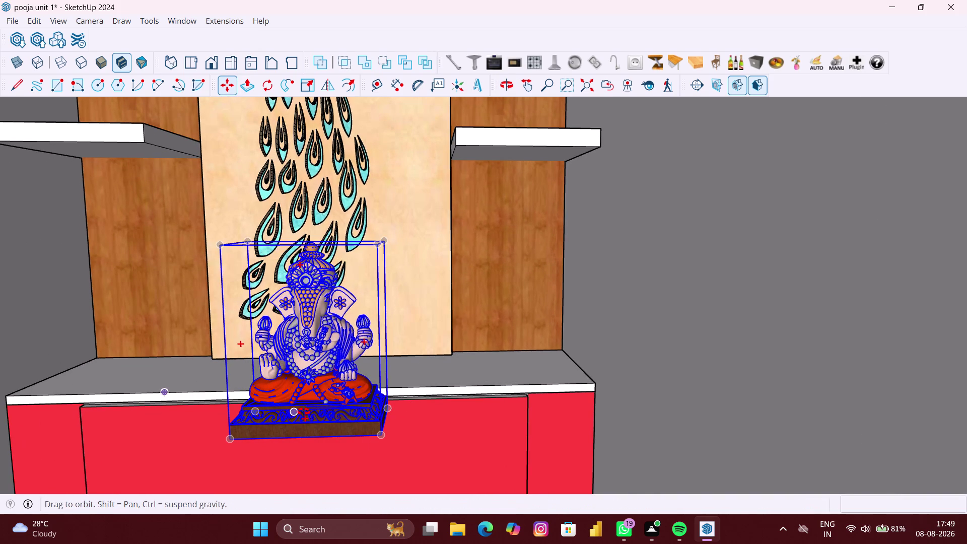
middle_drag(297, 412, 466, 412)
scroll(down, 3)
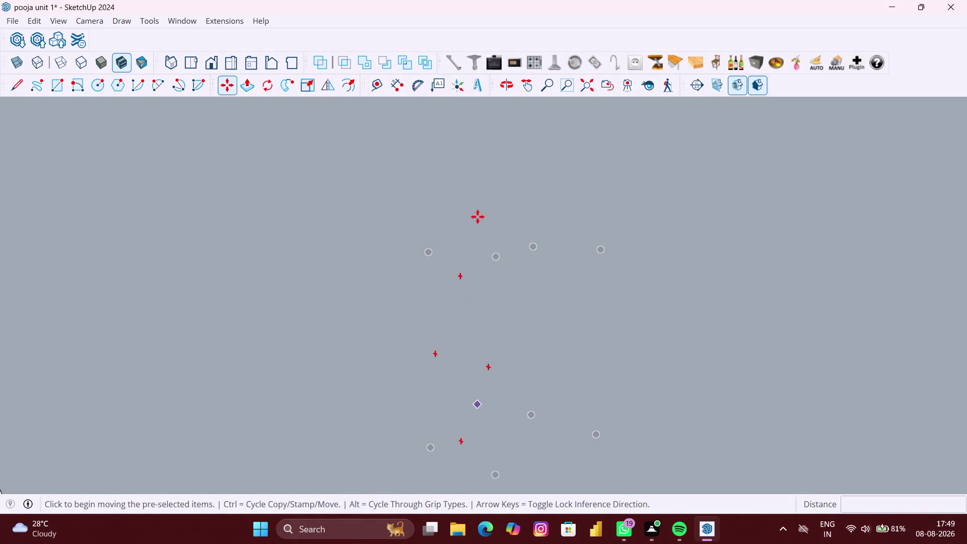
click(588, 81)
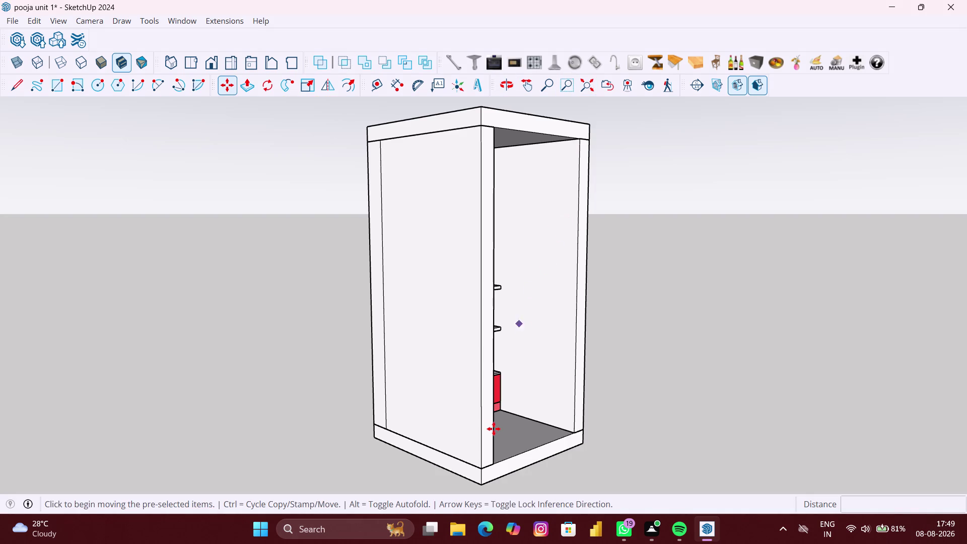
scroll(up, 3)
middle_drag(491, 432, 394, 442)
scroll(up, 3)
scroll(up, 3)
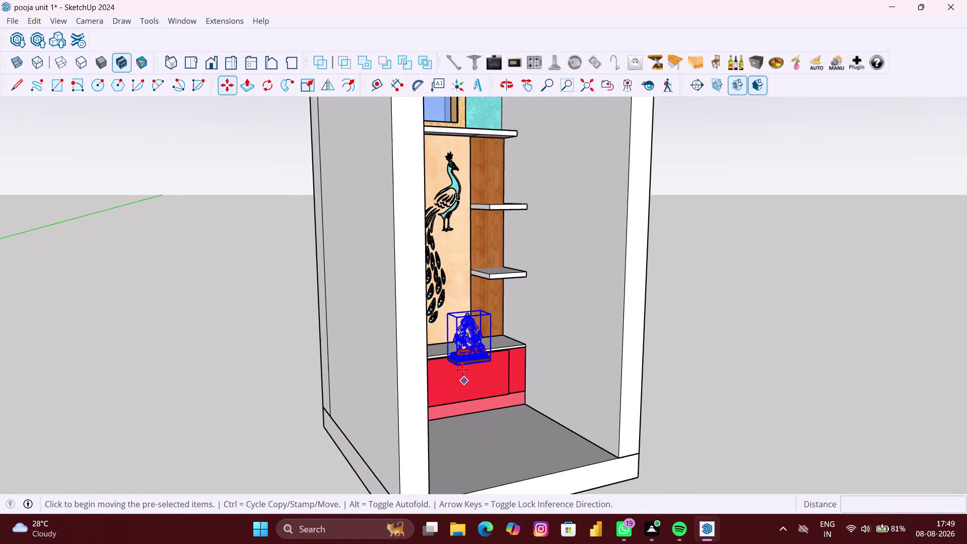
middle_drag(459, 364, 437, 370)
scroll(up, 3)
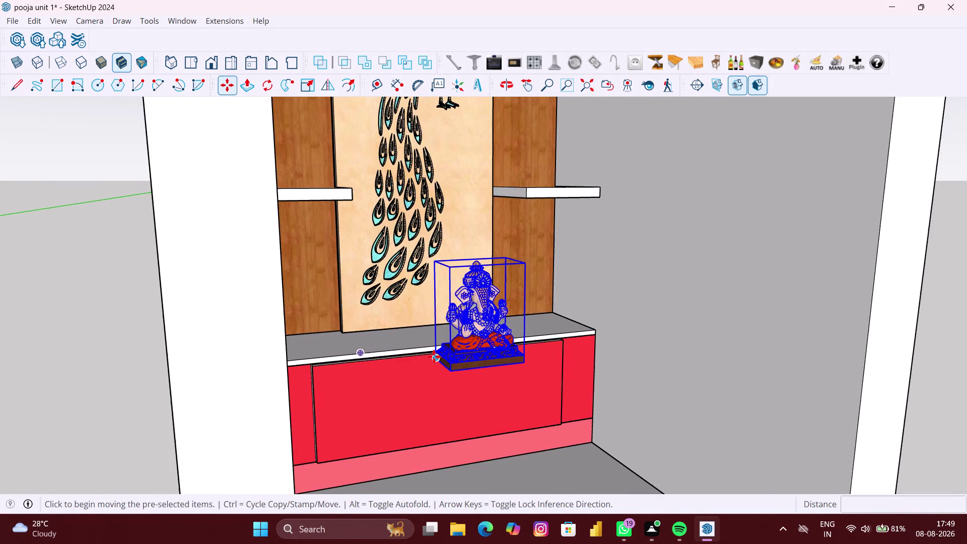
scroll(up, 3)
scroll(up, 3)
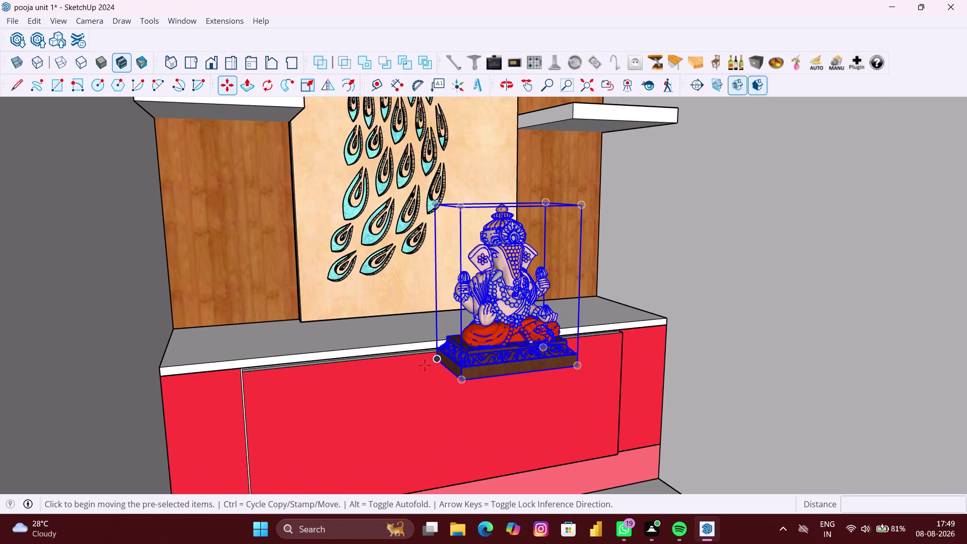
scroll(up, 3)
Move the idol by its base to the counter's midpoint and orbit to check it.
click(437, 359)
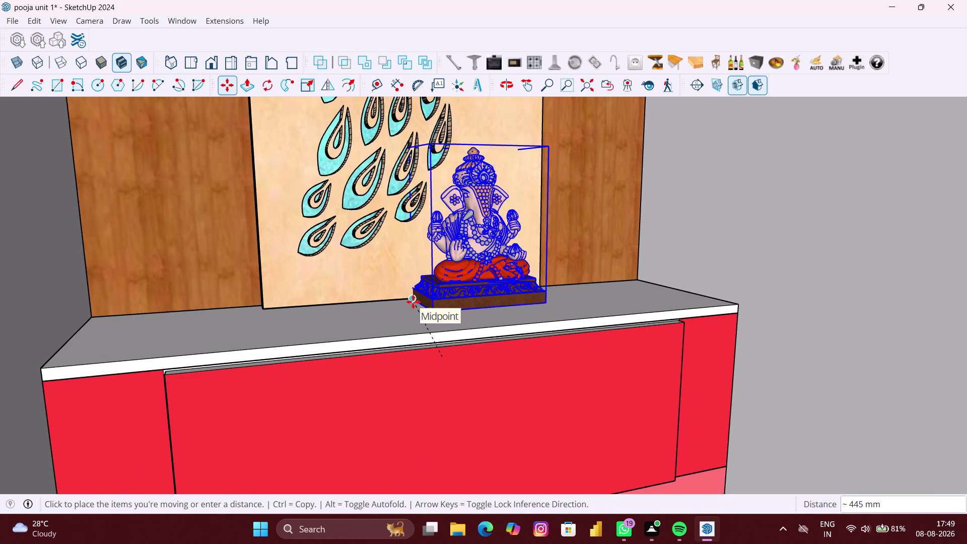
click(413, 302)
scroll(down, 3)
middle_drag(416, 308, 346, 324)
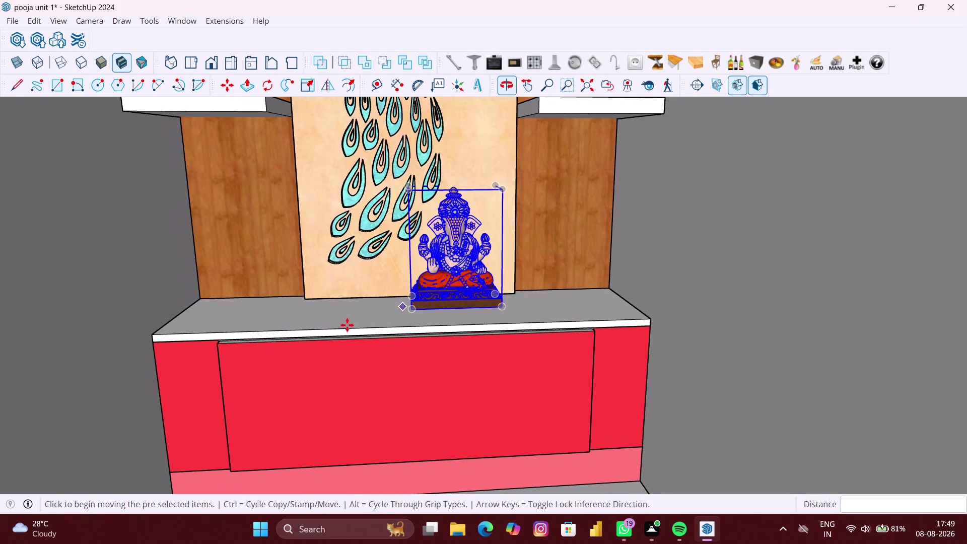
scroll(up, 3)
middle_drag(512, 297, 452, 331)
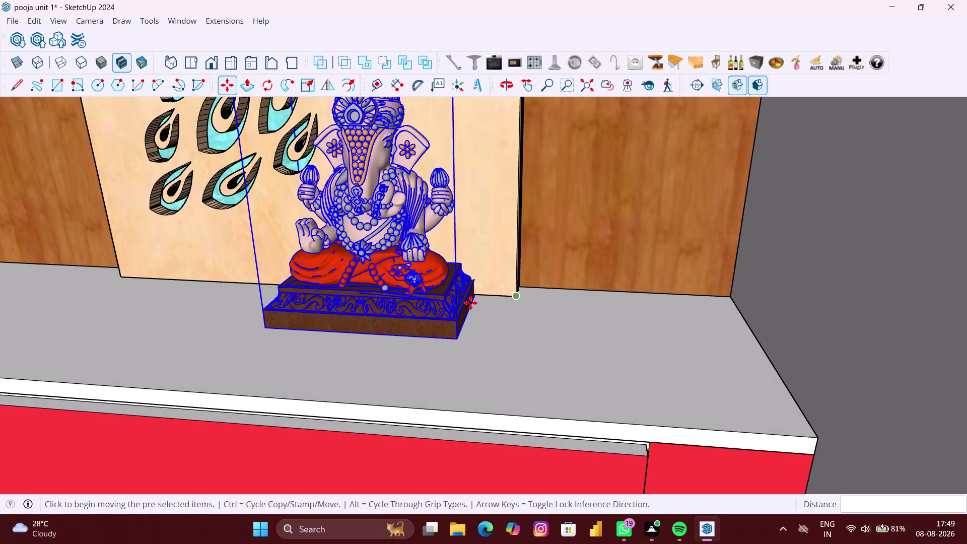
scroll(up, 3)
middle_drag(477, 299, 505, 300)
scroll(down, 3)
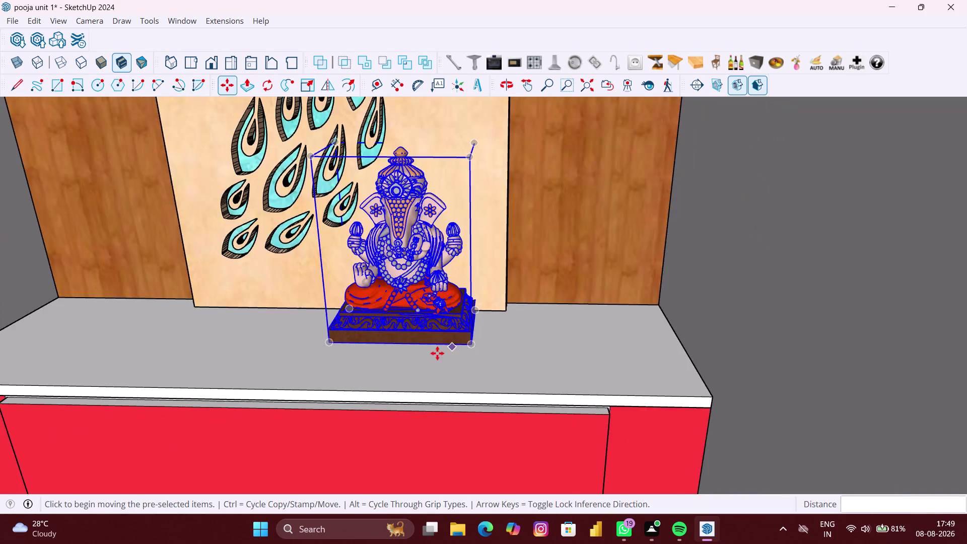
scroll(down, 3)
scroll(down, 3)
scroll(down, 3)
scroll(down, 3)
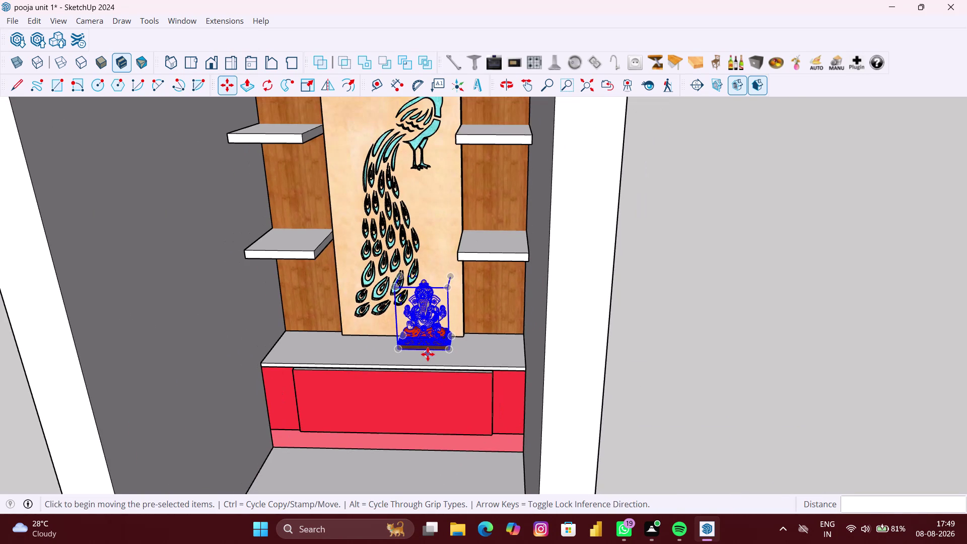
middle_click(428, 355)
scroll(up, 3)
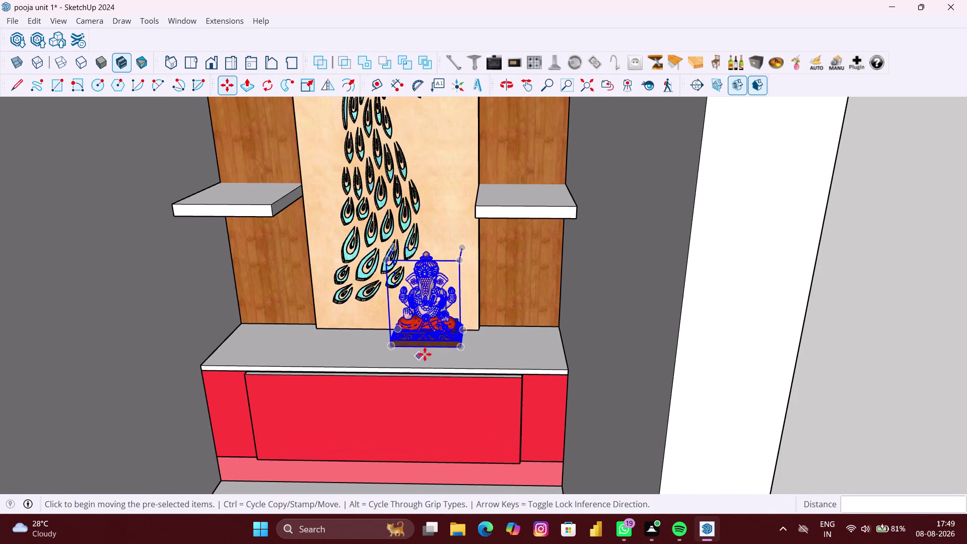
Move the idol again to sit centred under the peacock, then review the whole unit.
click(426, 346)
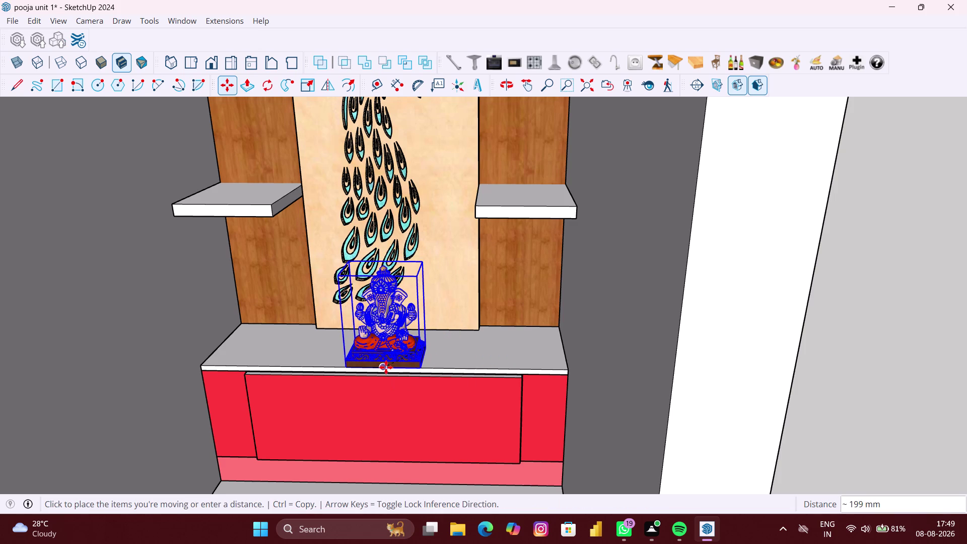
click(386, 367)
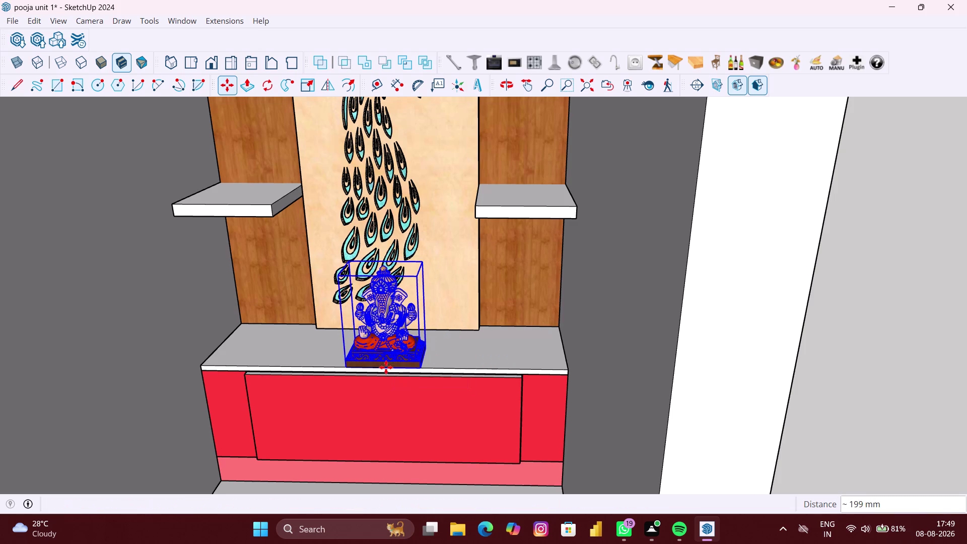
scroll(down, 3)
scroll(down, 3)
middle_click(370, 364)
middle_click(398, 338)
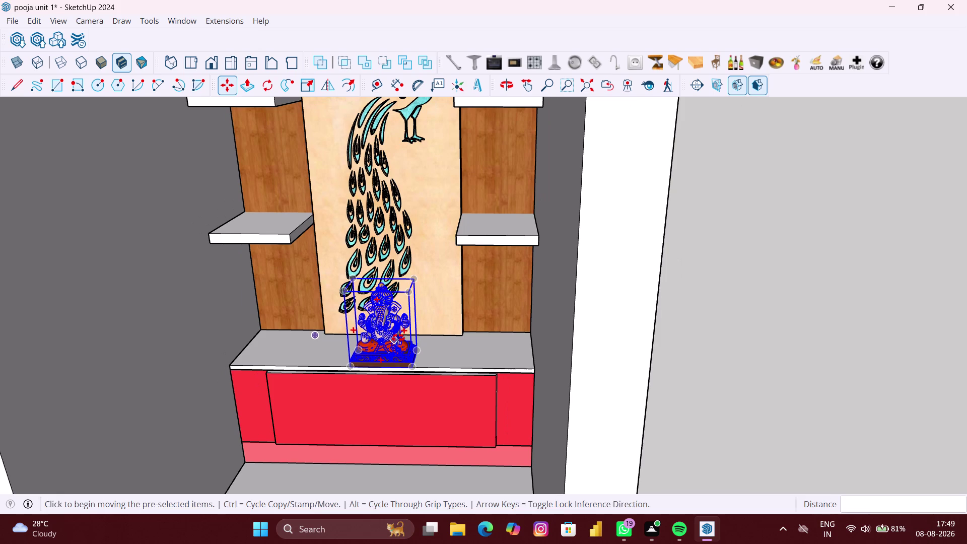
scroll(down, 3)
middle_drag(398, 338, 404, 313)
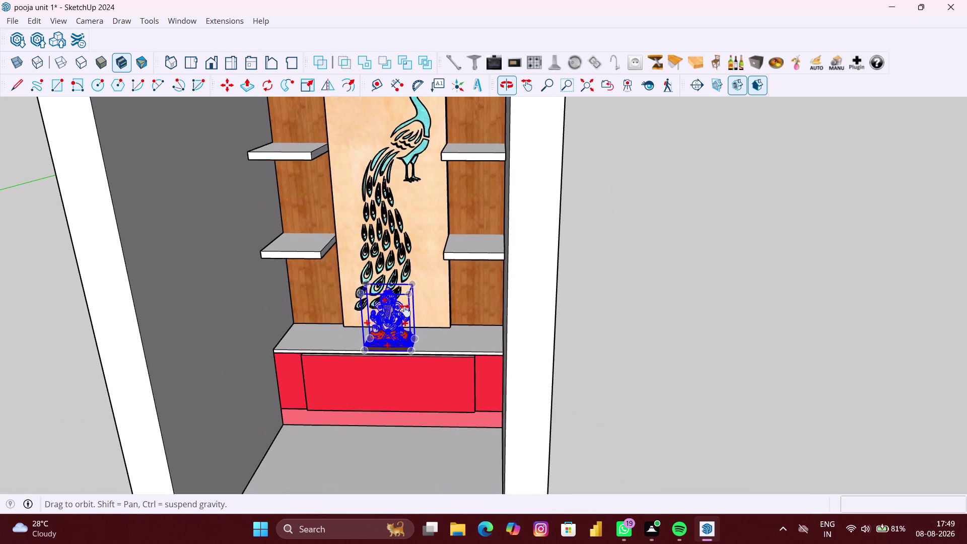
middle_drag(404, 313, 418, 285)
scroll(down, 3)
middle_drag(439, 346, 442, 308)
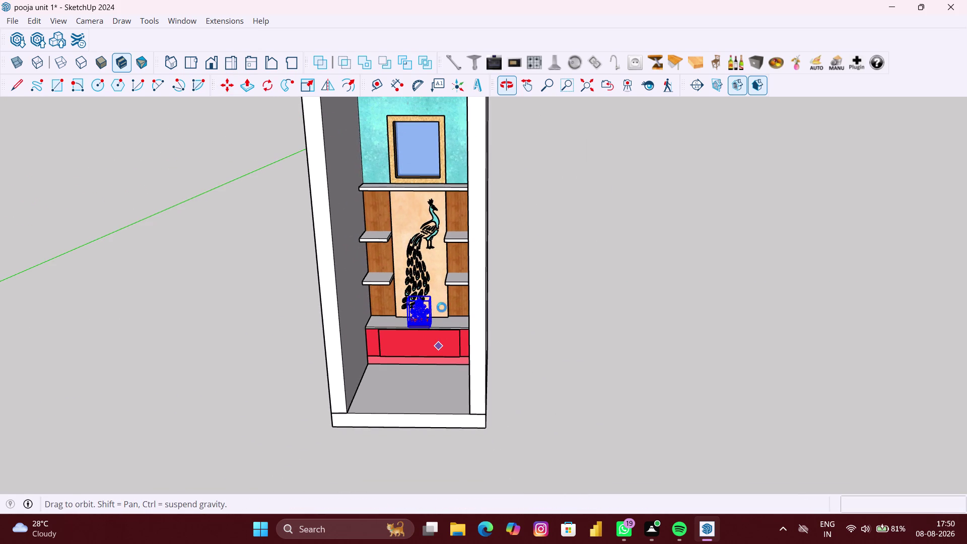
middle_drag(442, 308, 443, 302)
scroll(down, 3)
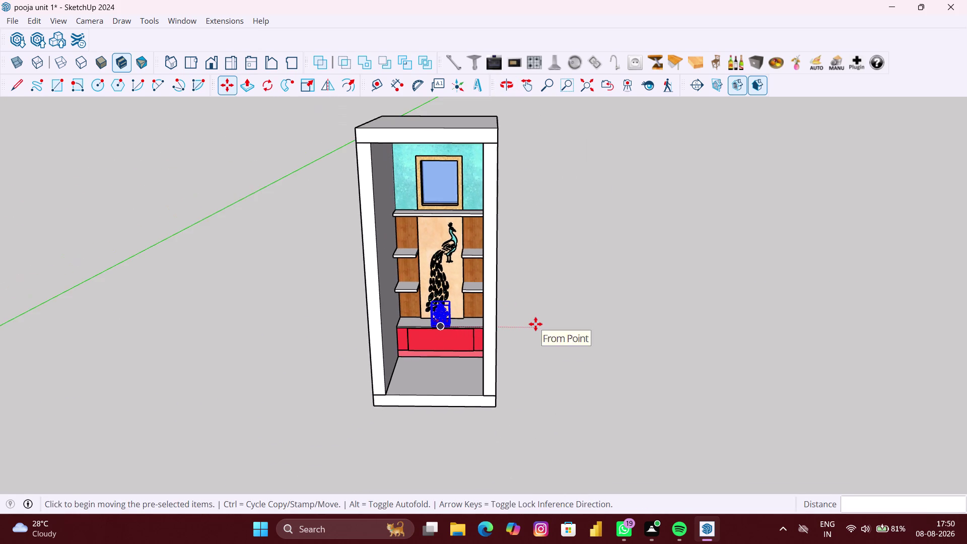
middle_drag(535, 324, 537, 277)
scroll(up, 3)
scroll(up, 3)
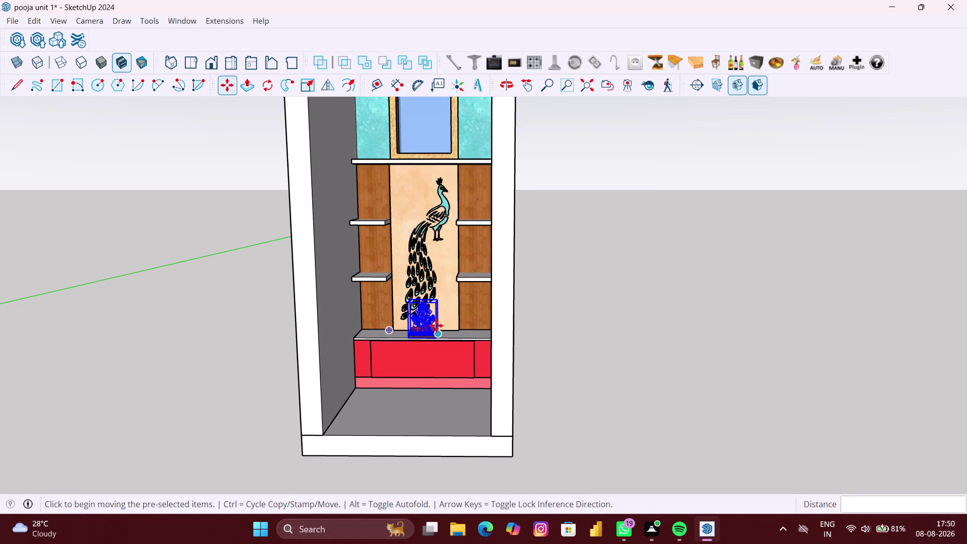
middle_drag(436, 326, 443, 315)
scroll(up, 3)
scroll(up, 3)
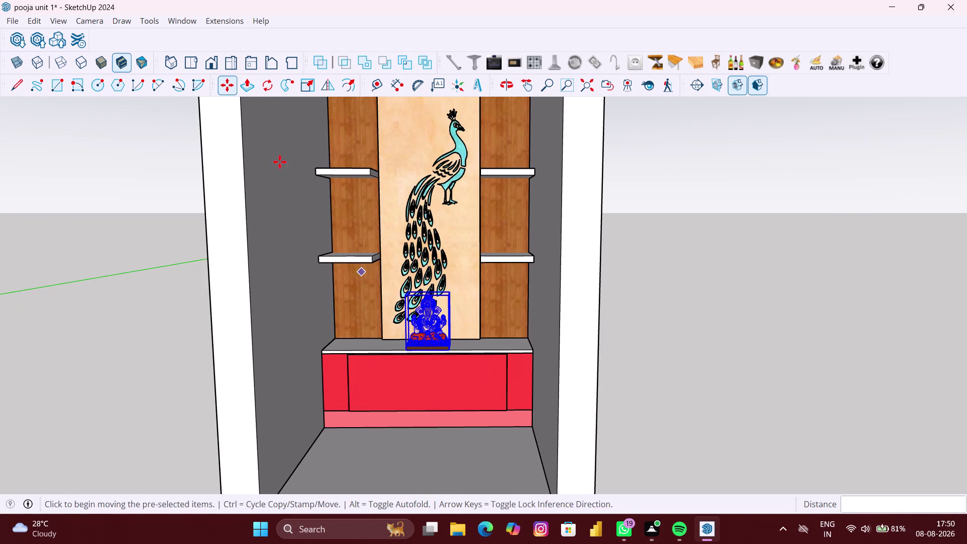
click(313, 85)
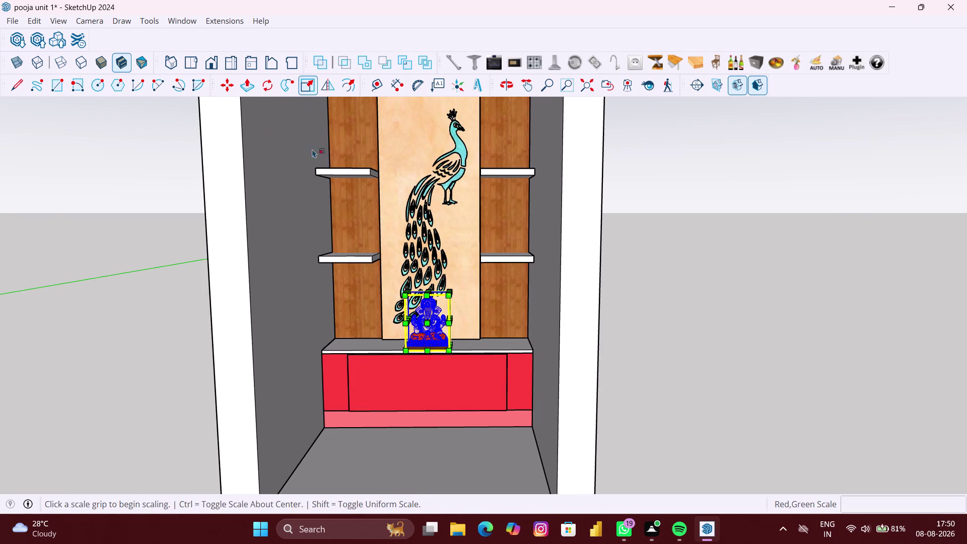
Stretch the Ganesha idol taller from its top grip, to about 2.08 scale.
scroll(up, 3)
middle_drag(429, 294, 430, 307)
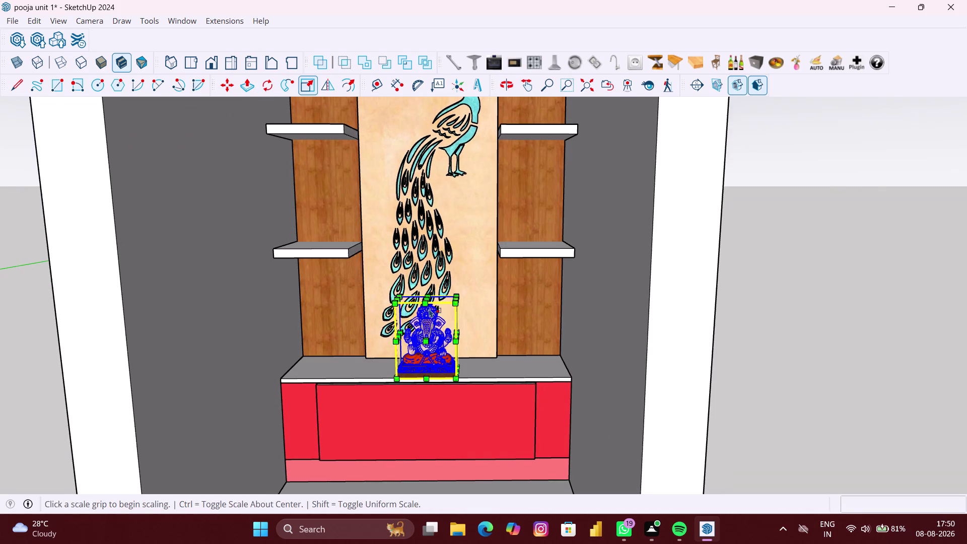
scroll(up, 3)
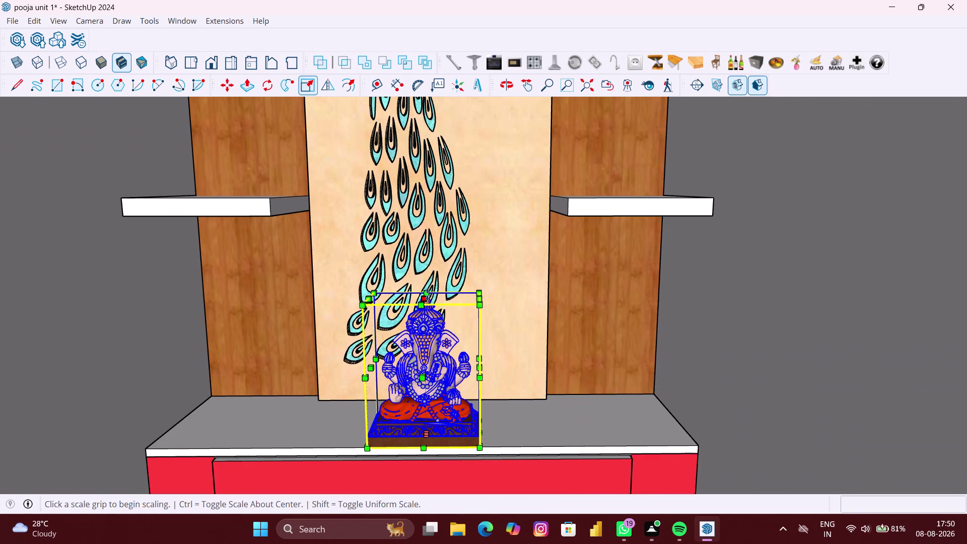
scroll(up, 3)
click(427, 301)
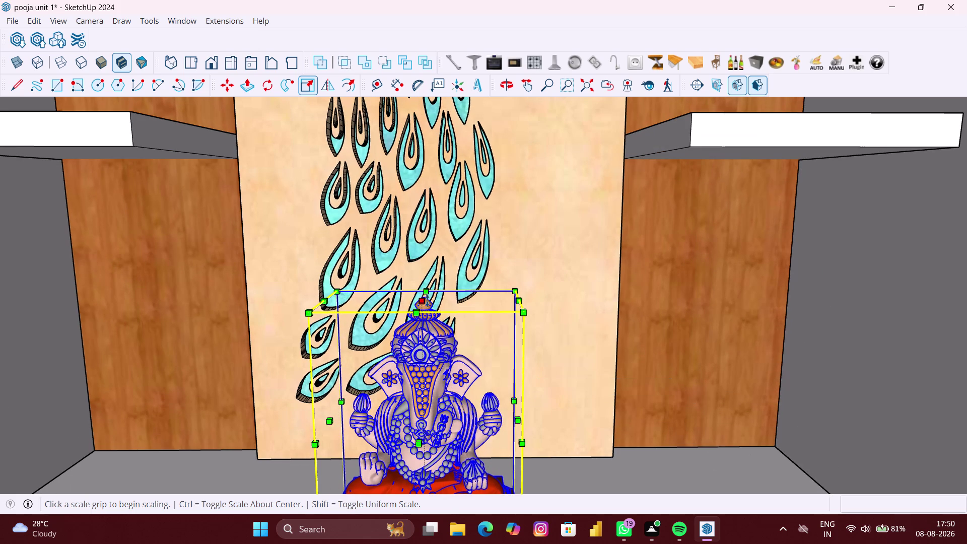
scroll(down, 3)
scroll(down, 3)
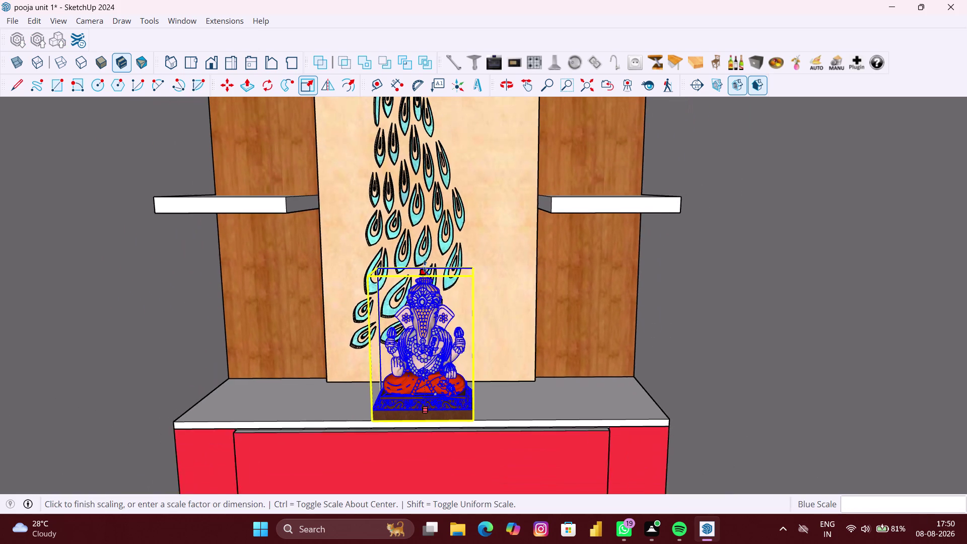
scroll(down, 3)
scroll(down, 3)
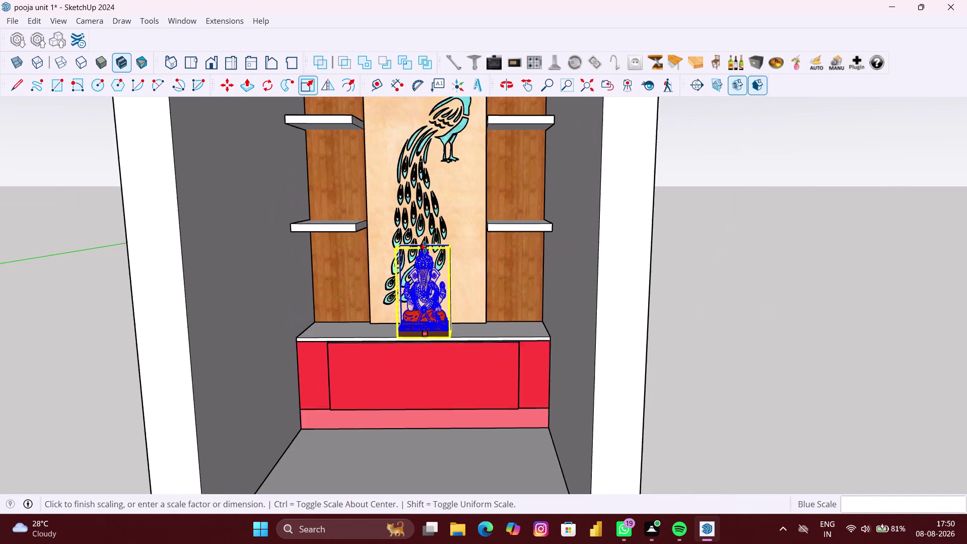
scroll(down, 3)
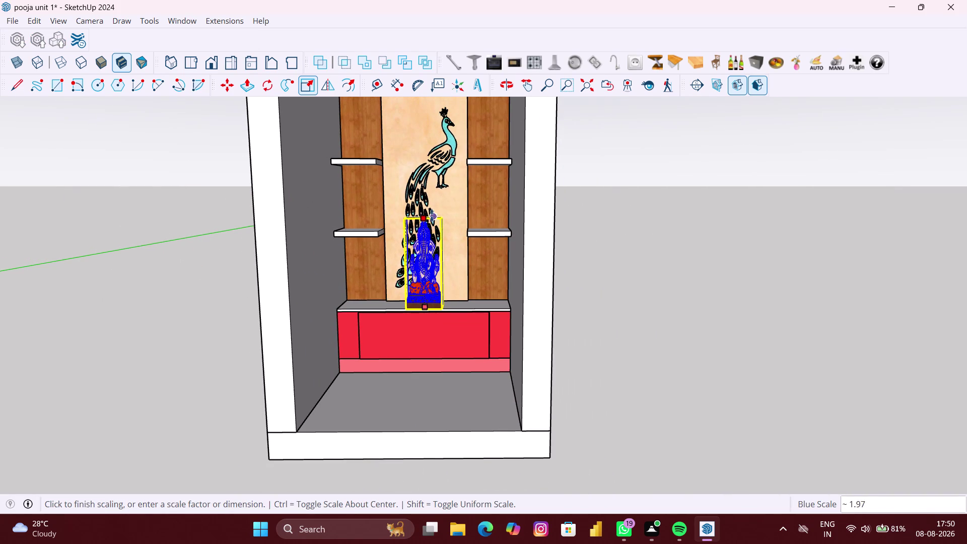
click(433, 211)
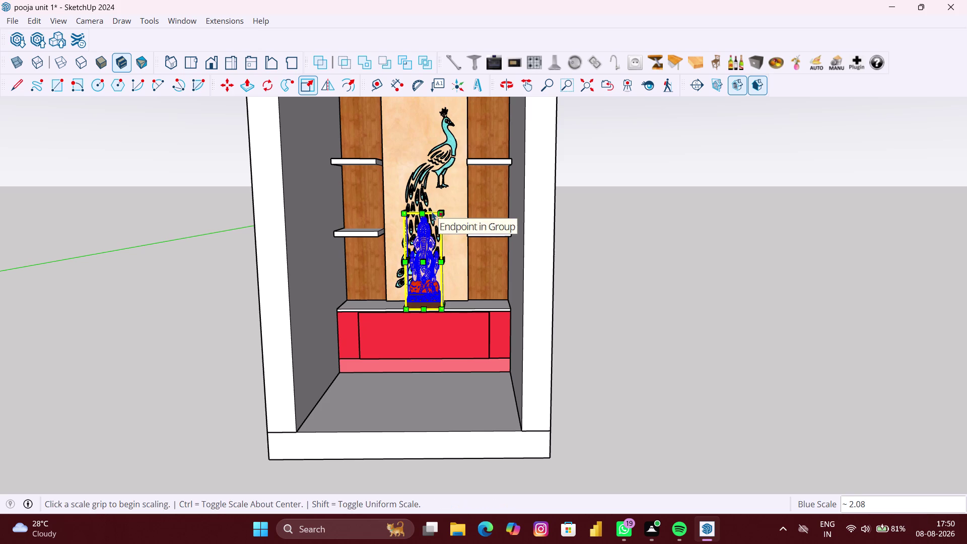
Widen the idol sideways from a side grip, to about 1.21 scale.
scroll(up, 3)
scroll(up, 3)
scroll(up, 3)
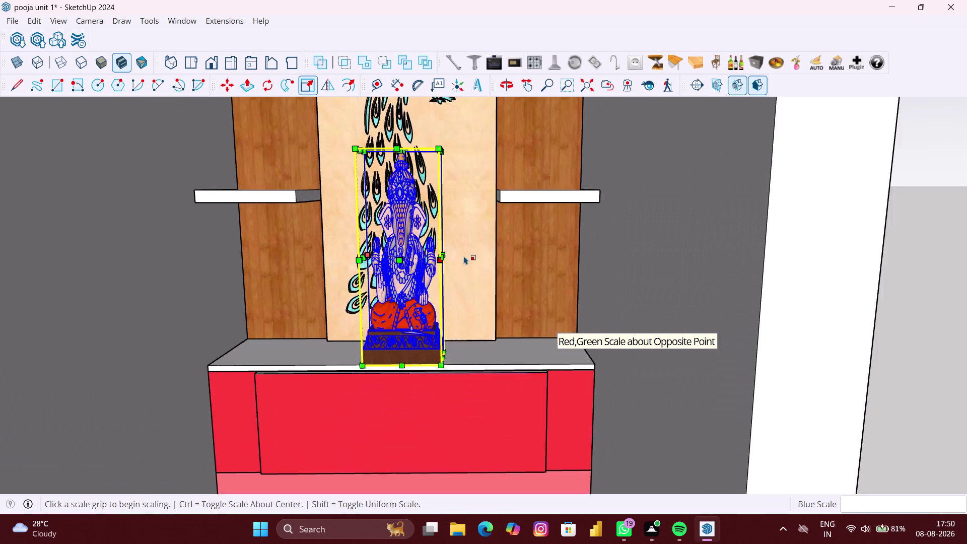
scroll(up, 3)
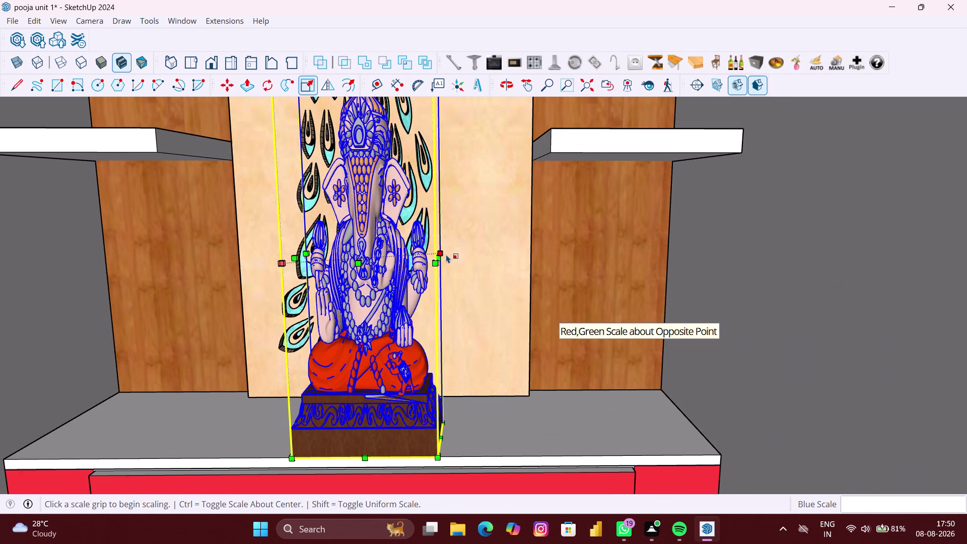
click(441, 258)
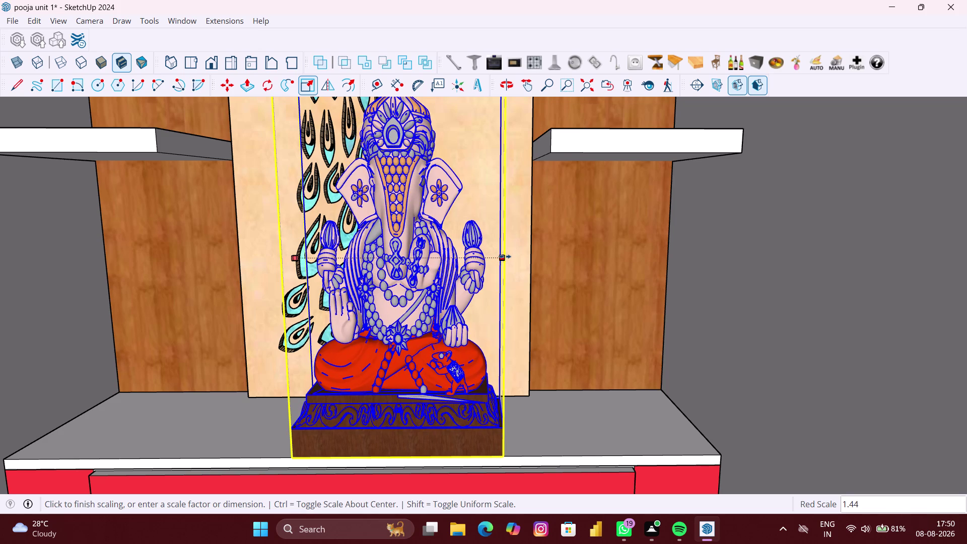
click(505, 257)
Widen the idol again from the other side, then view the whole counter.
middle_drag(367, 263, 444, 268)
scroll(up, 3)
scroll(up, 3)
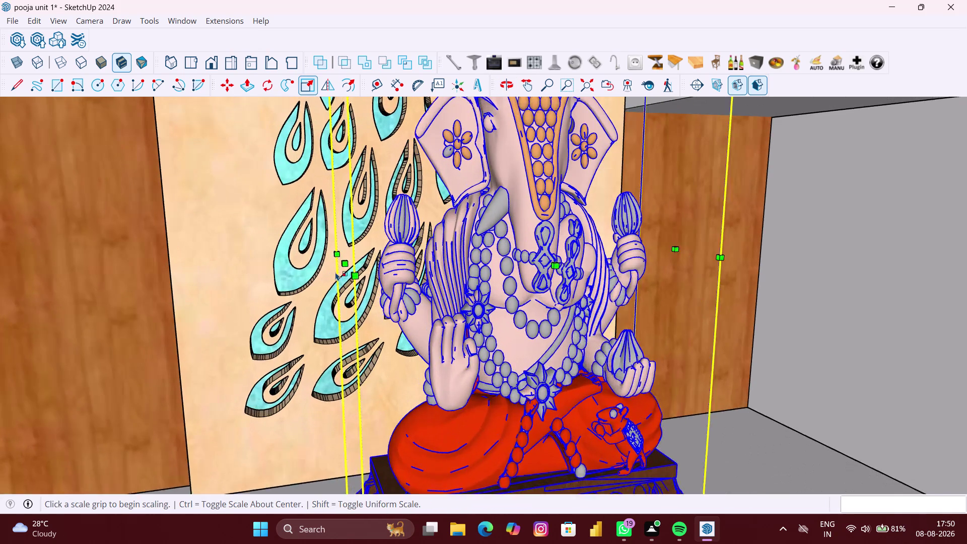
click(345, 265)
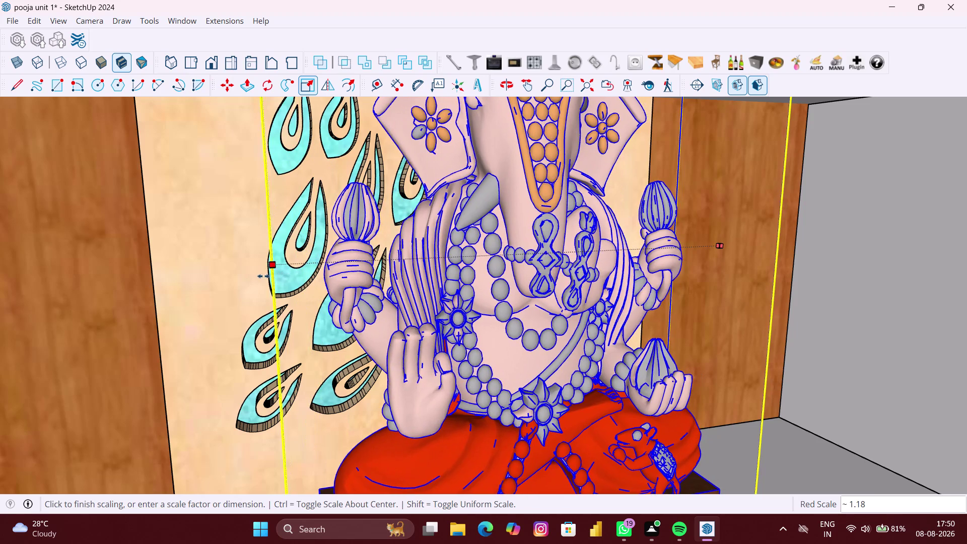
scroll(down, 3)
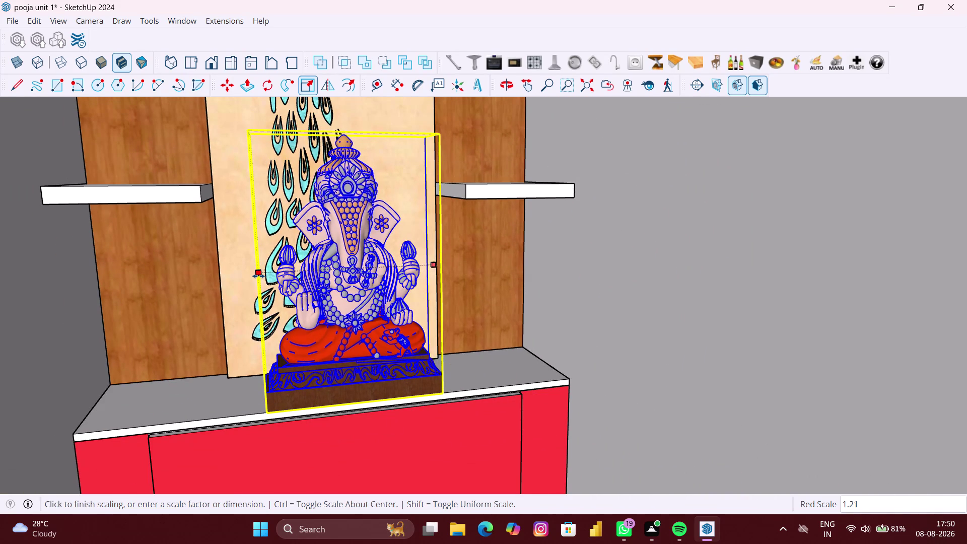
click(258, 276)
scroll(down, 3)
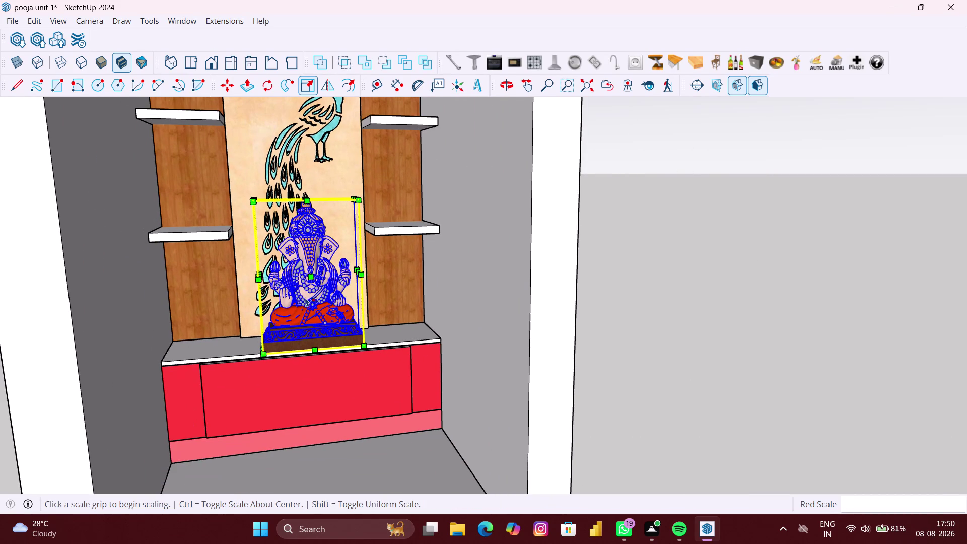
middle_drag(298, 298, 266, 312)
scroll(up, 3)
scroll(up, 3)
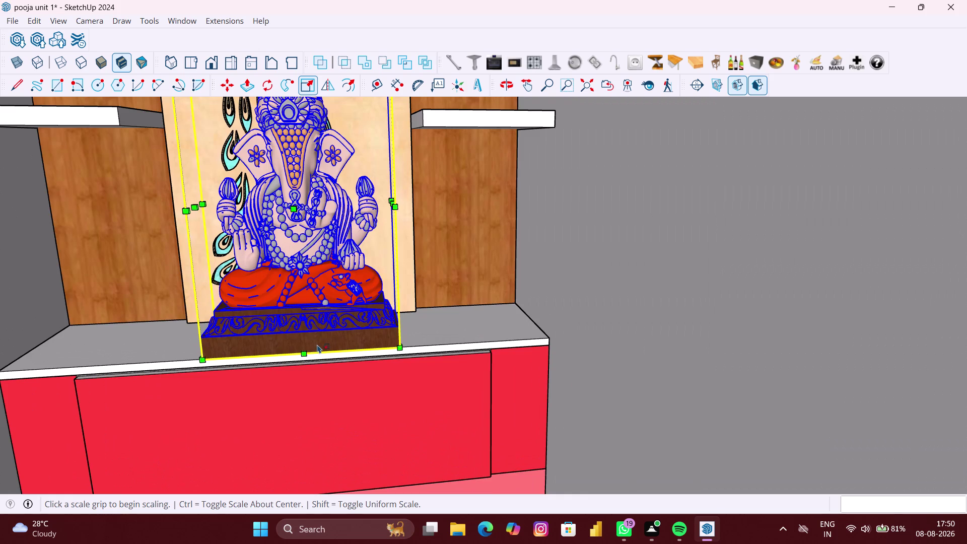
scroll(up, 3)
key(m)
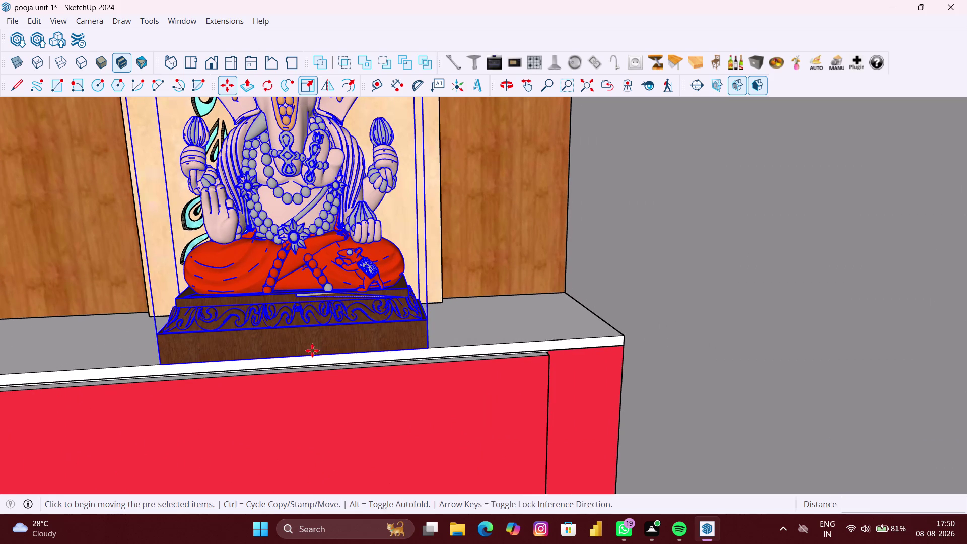
click(302, 356)
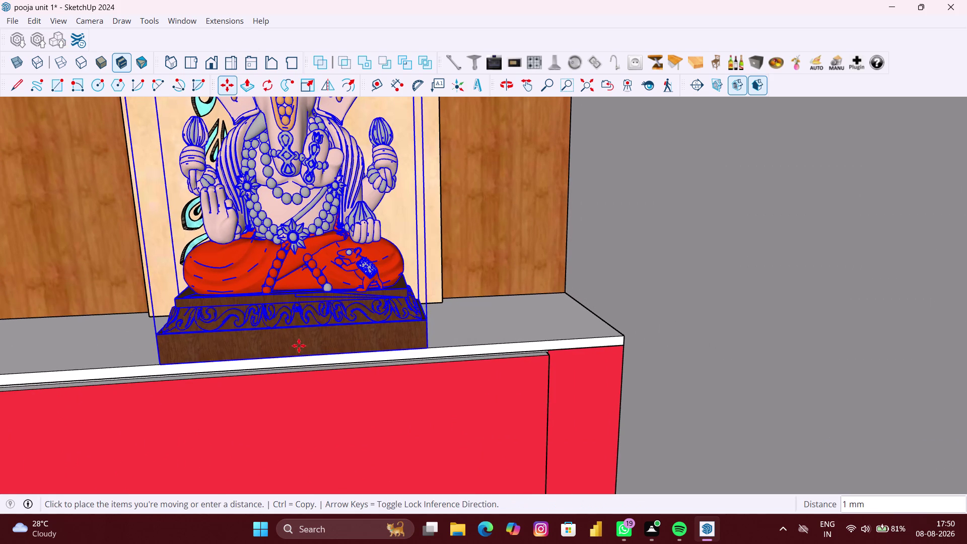
middle_drag(300, 337, 213, 346)
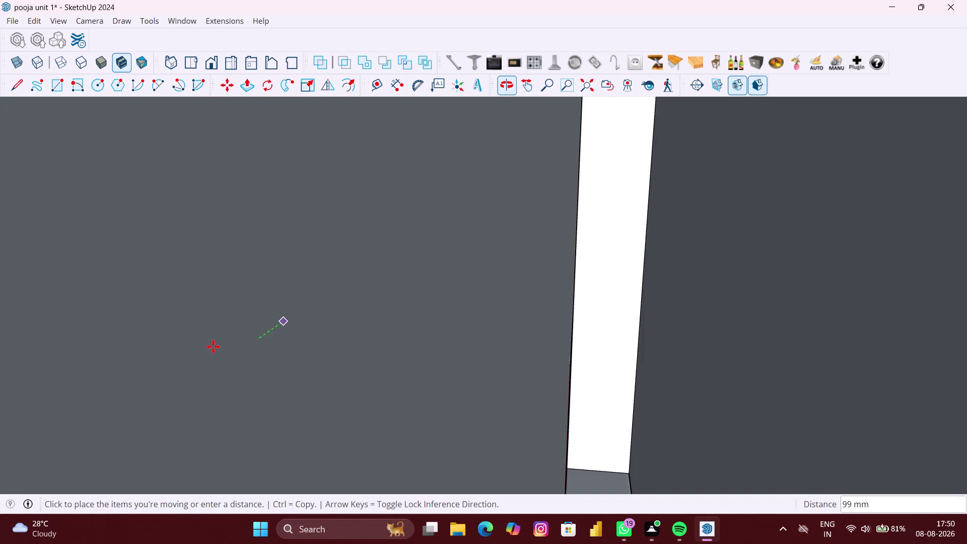
scroll(down, 3)
scroll(down, 3)
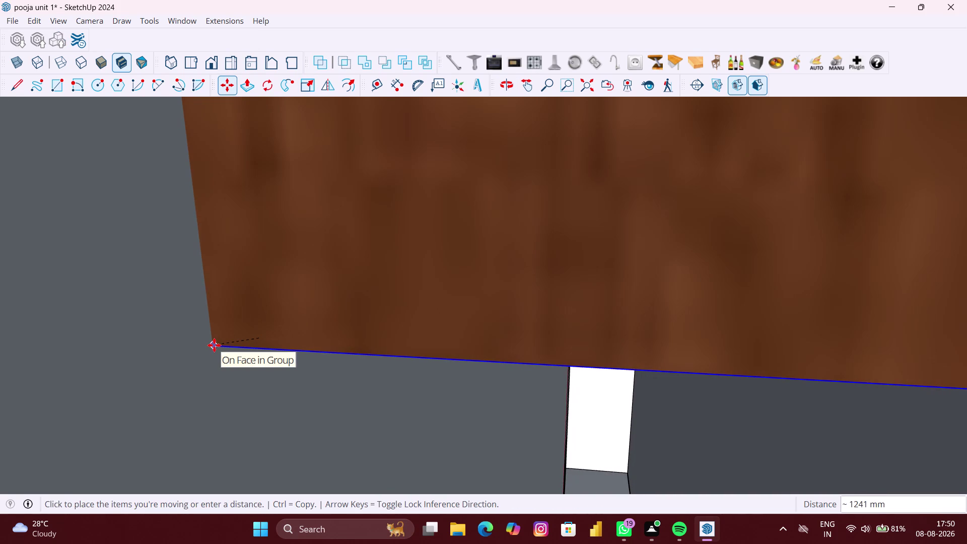
key(z)
scroll(down, 3)
scroll(down, 3)
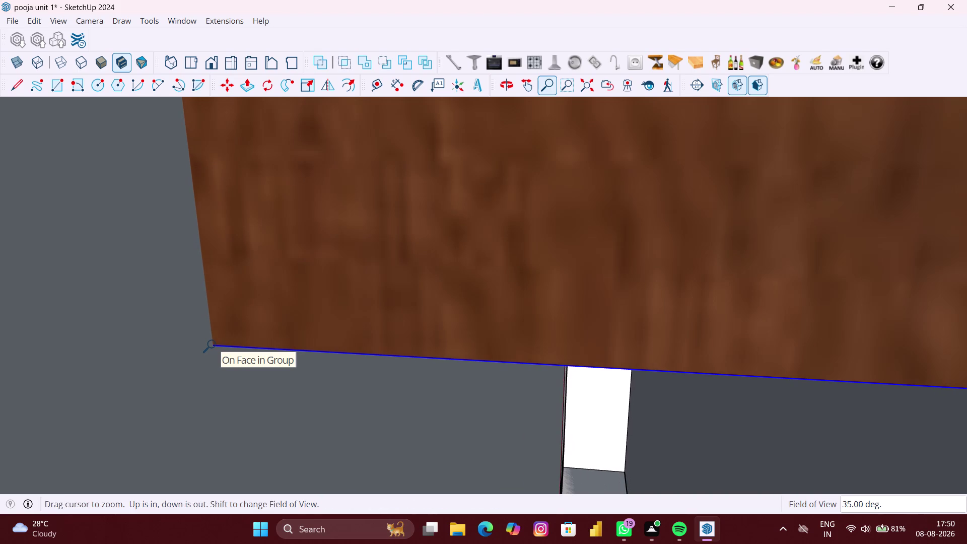
key(z)
scroll(down, 3)
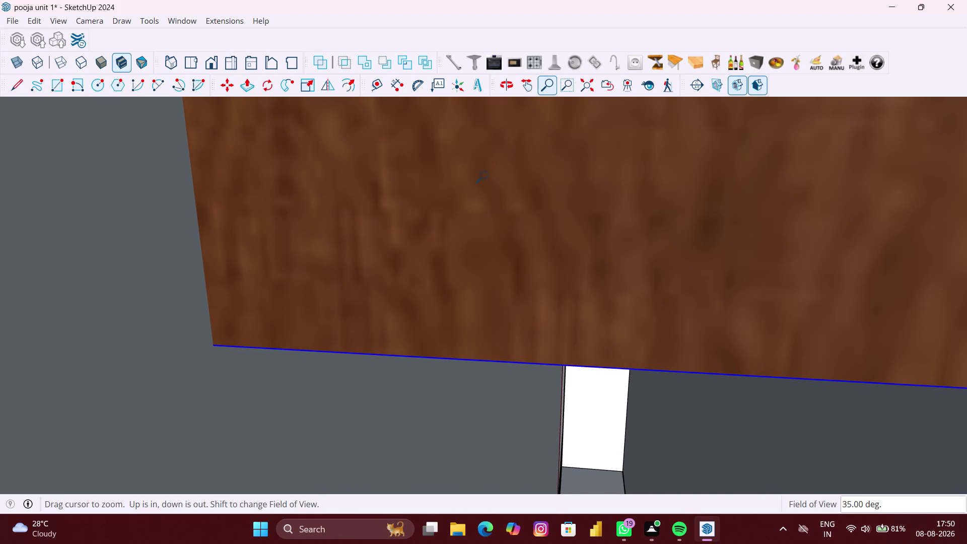
click(584, 87)
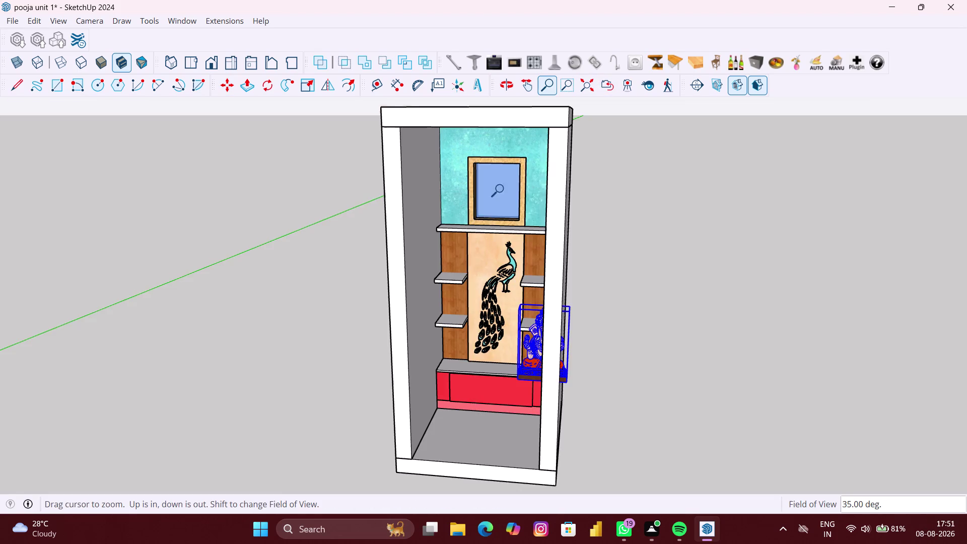
scroll(down, 3)
scroll(up, 3)
middle_drag(475, 353, 475, 354)
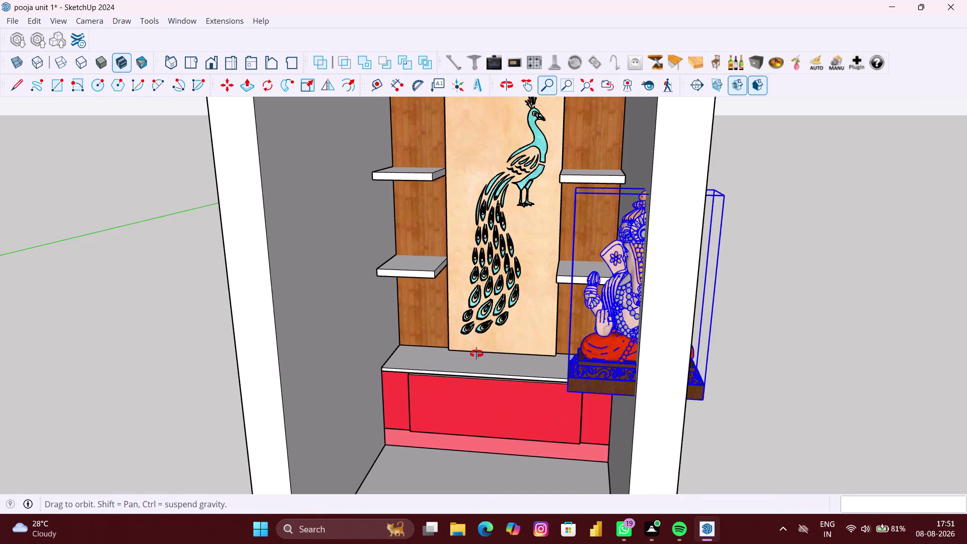
middle_drag(475, 354, 485, 357)
key(space)
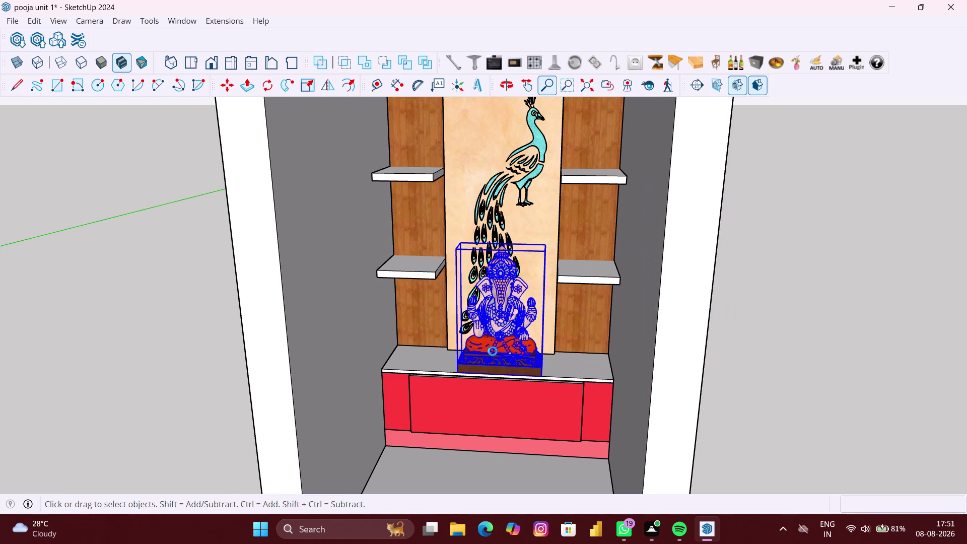
middle_drag(488, 361, 497, 370)
scroll(up, 3)
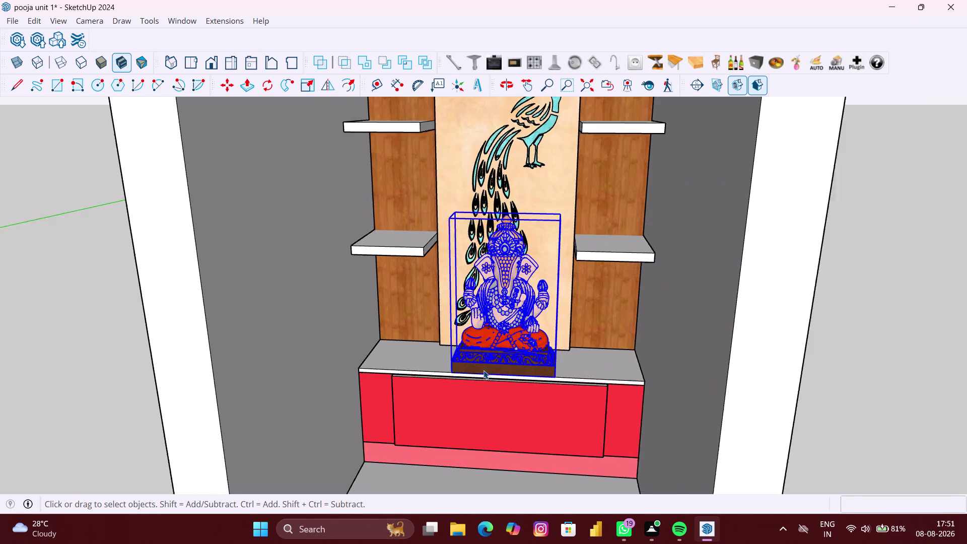
scroll(up, 3)
scroll(up, 3)
middle_drag(497, 369, 495, 392)
scroll(up, 3)
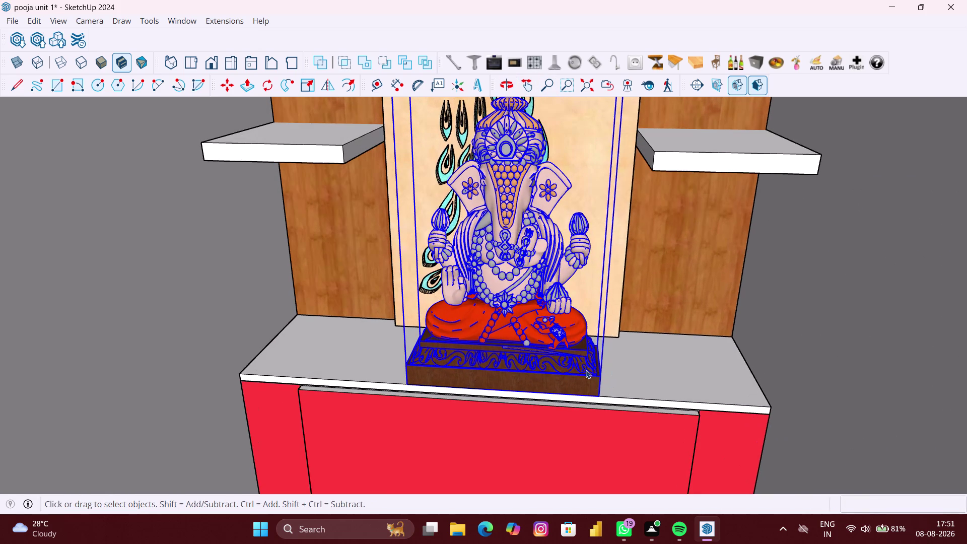
middle_drag(507, 367, 541, 373)
middle_drag(603, 366, 594, 367)
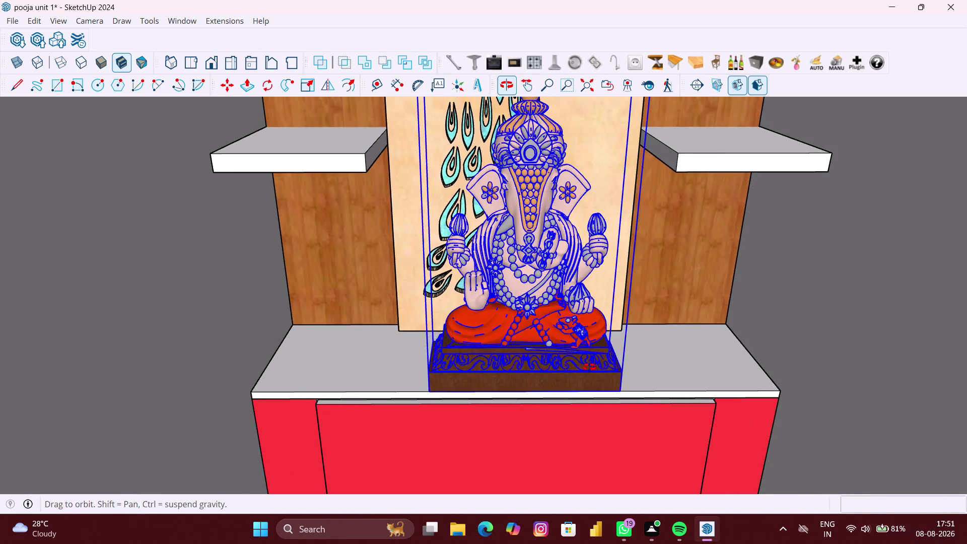
middle_drag(593, 367, 566, 373)
scroll(up, 3)
middle_drag(594, 371, 589, 372)
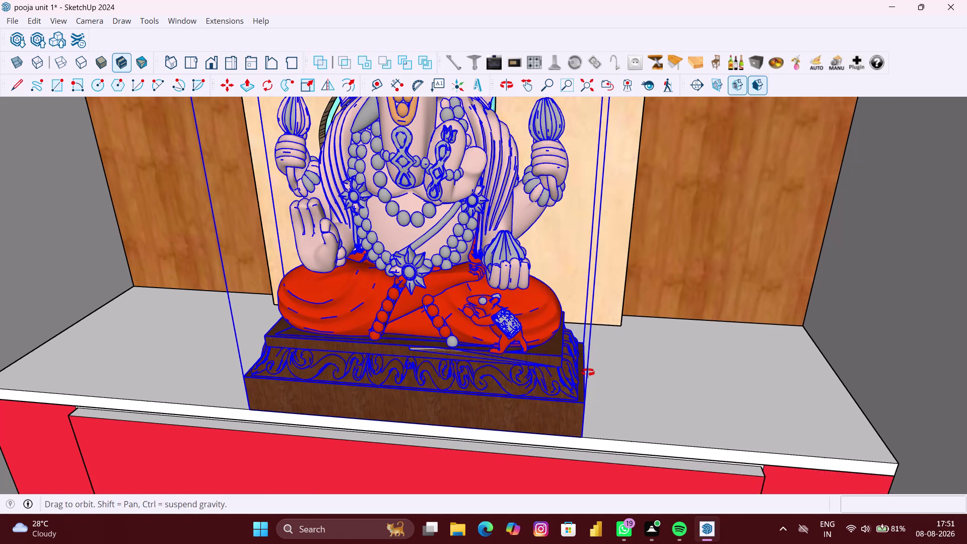
middle_drag(589, 371, 588, 372)
scroll(up, 3)
middle_drag(585, 368, 560, 376)
scroll(up, 3)
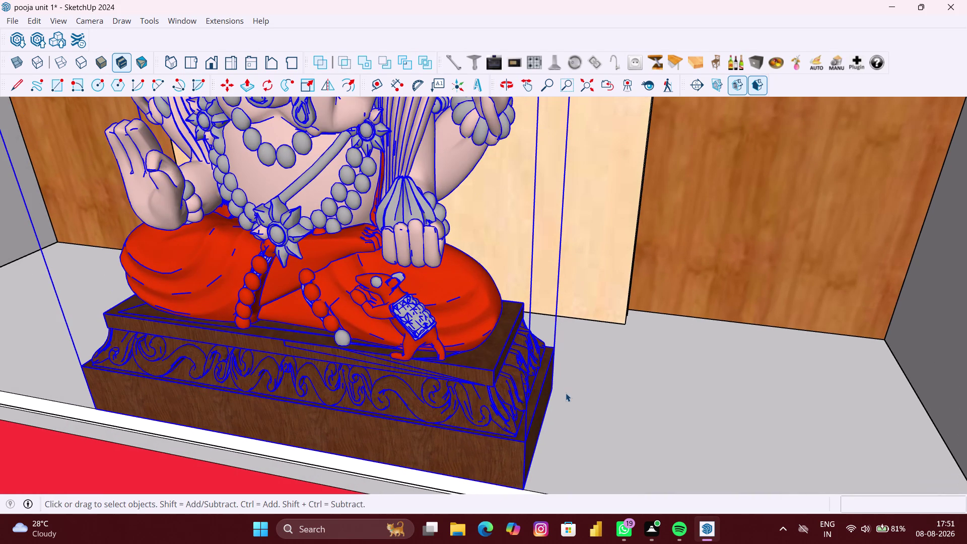
key(m)
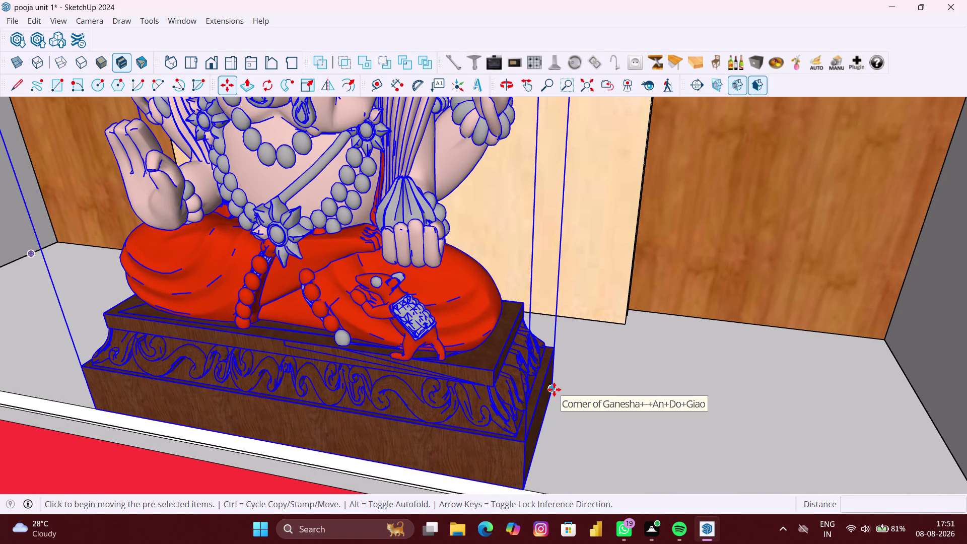
Move the idol by its base corner to a new counter spot, then view the peacock panel front-on.
click(554, 390)
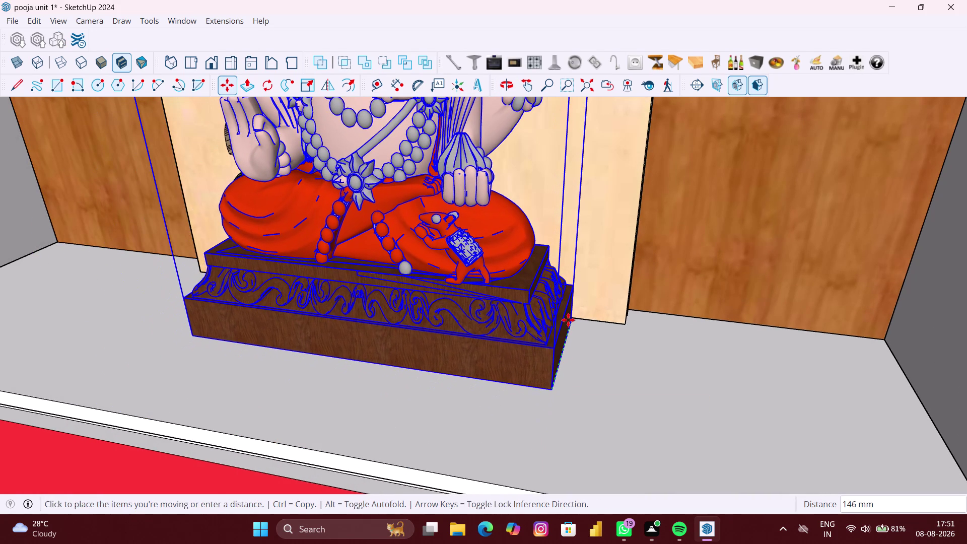
scroll(up, 3)
scroll(up, 3)
scroll(up, 3)
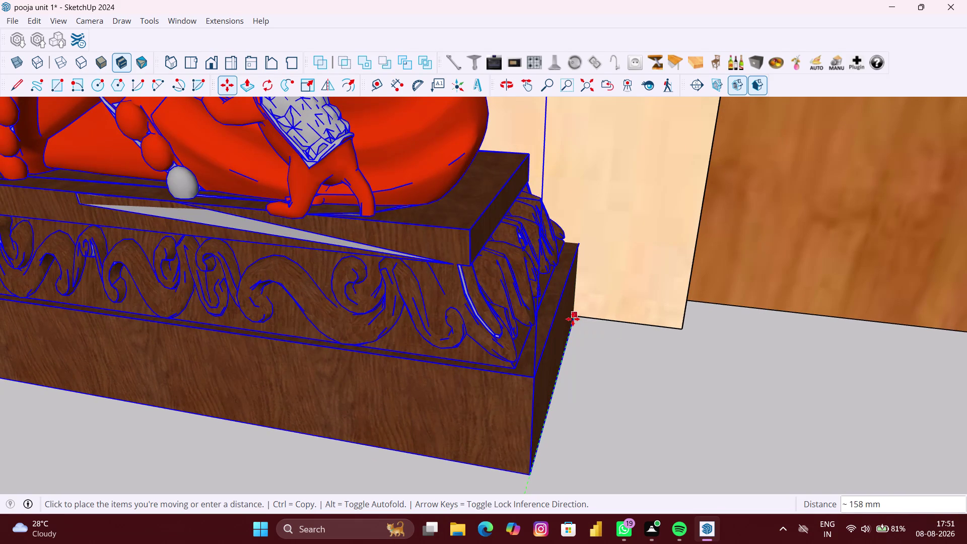
click(573, 319)
scroll(down, 3)
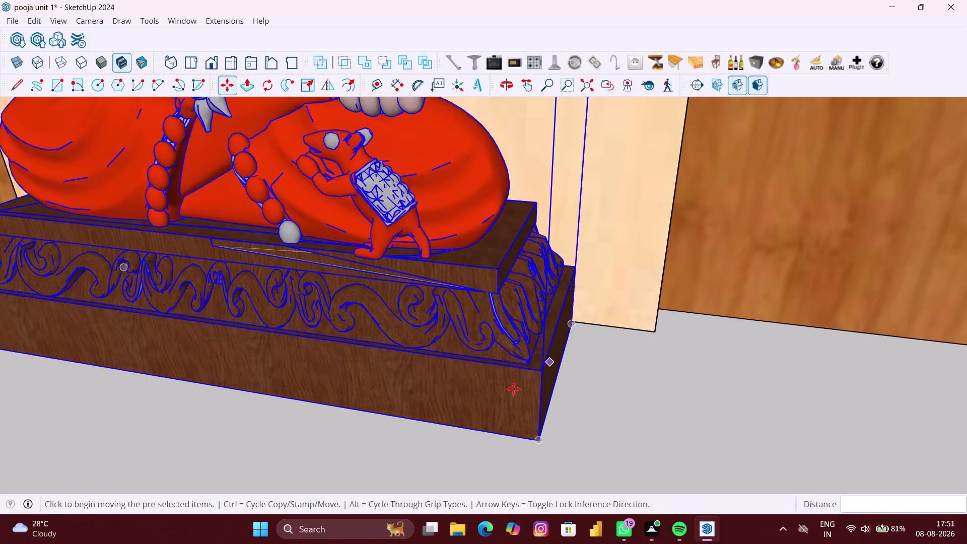
scroll(down, 3)
middle_drag(483, 403, 512, 384)
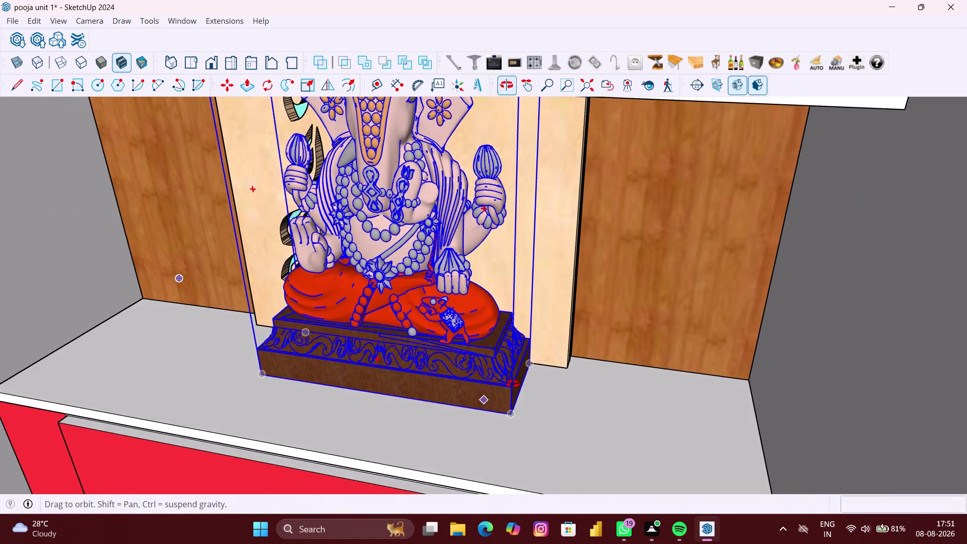
middle_drag(512, 384, 513, 384)
scroll(down, 3)
middle_drag(472, 396, 484, 382)
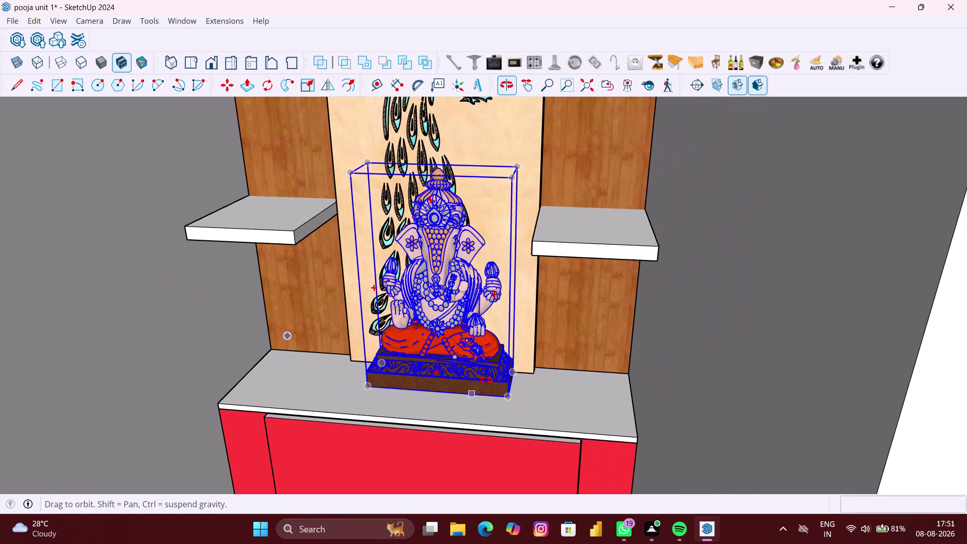
middle_drag(484, 381, 515, 368)
scroll(up, 3)
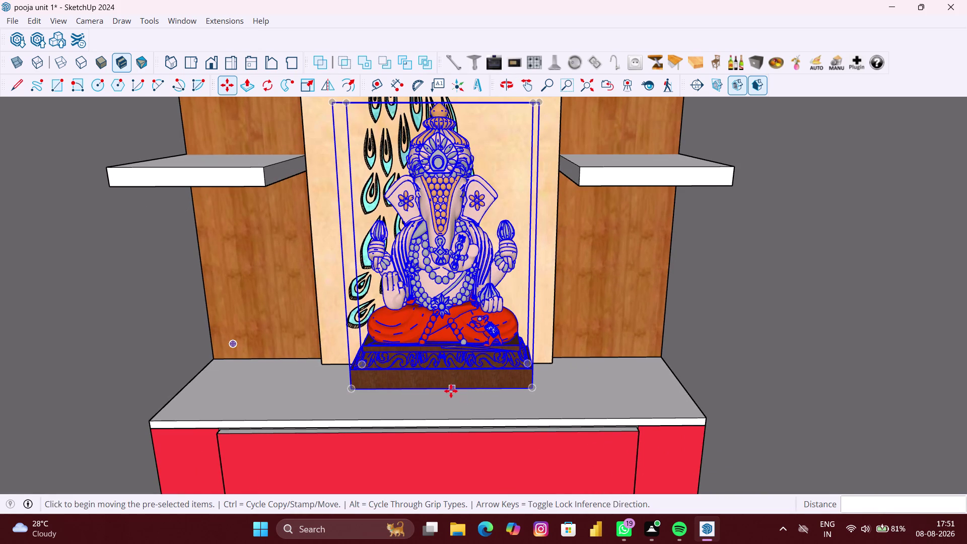
Reposition the idol centred on the counter before the peacock panel and exit Move.
click(443, 389)
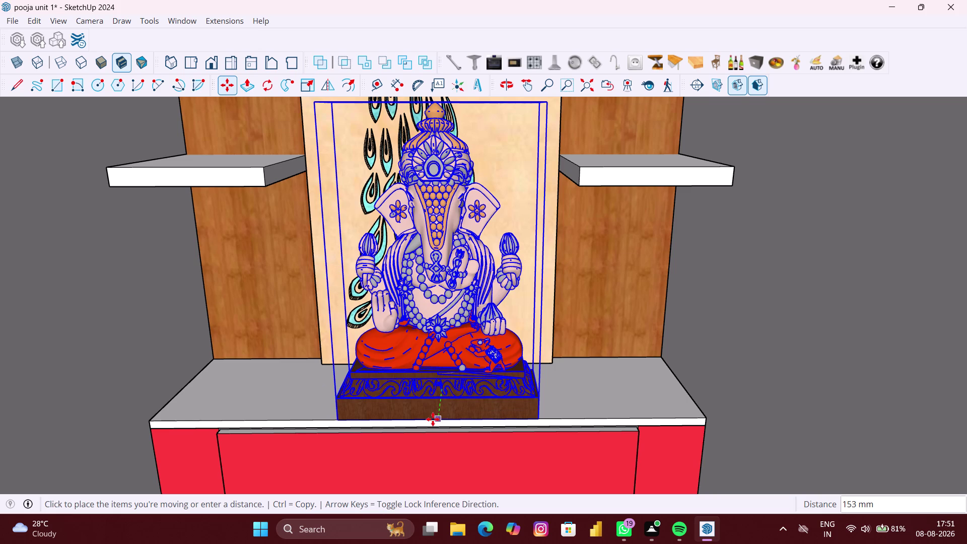
scroll(down, 3)
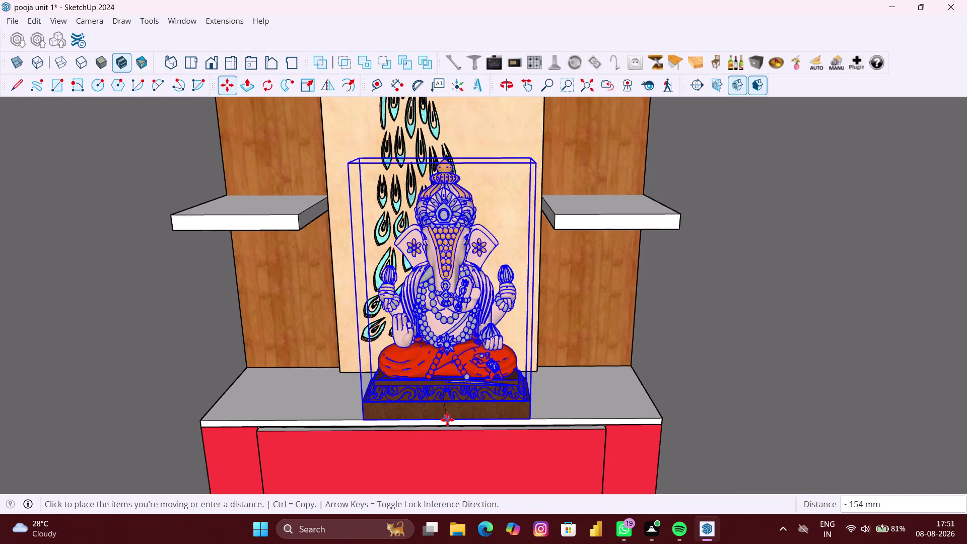
scroll(down, 3)
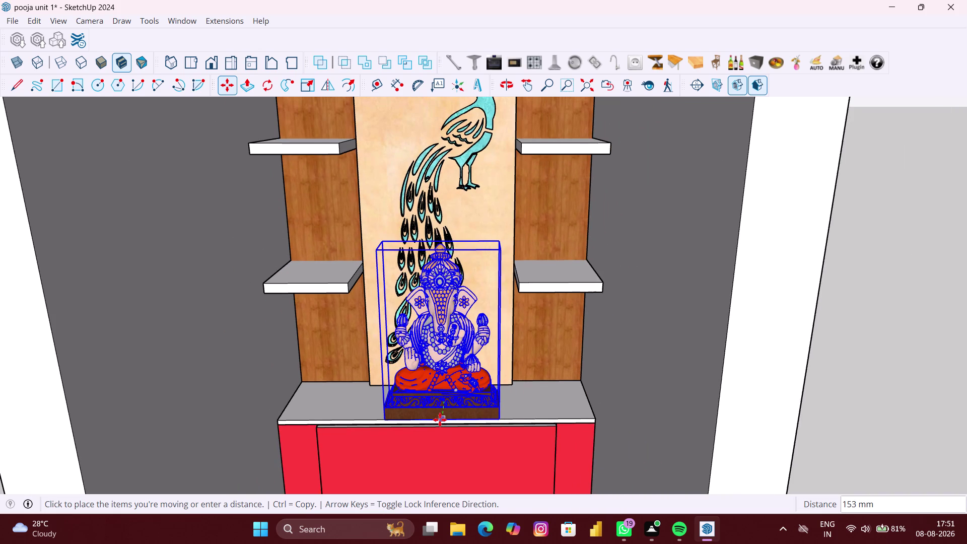
scroll(up, 3)
middle_drag(445, 420, 449, 398)
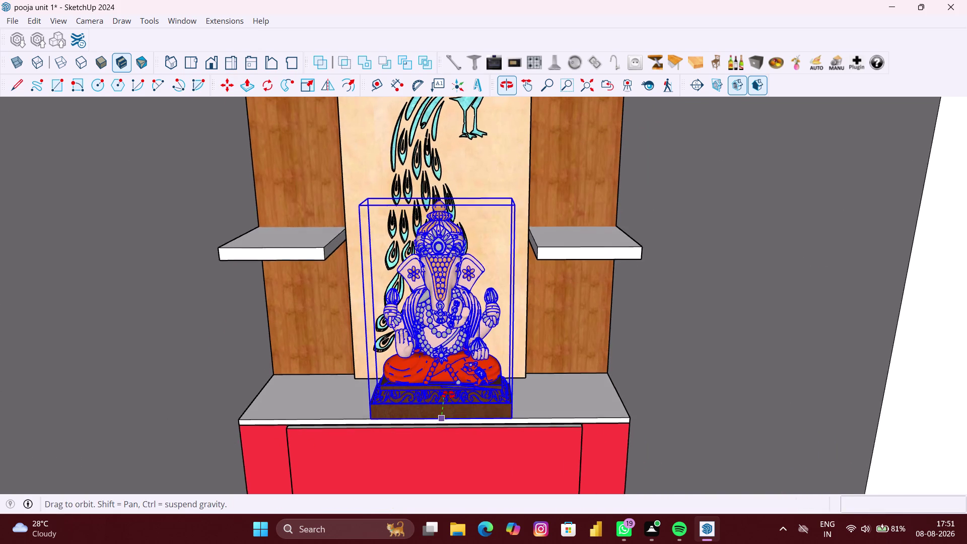
middle_drag(449, 397, 448, 391)
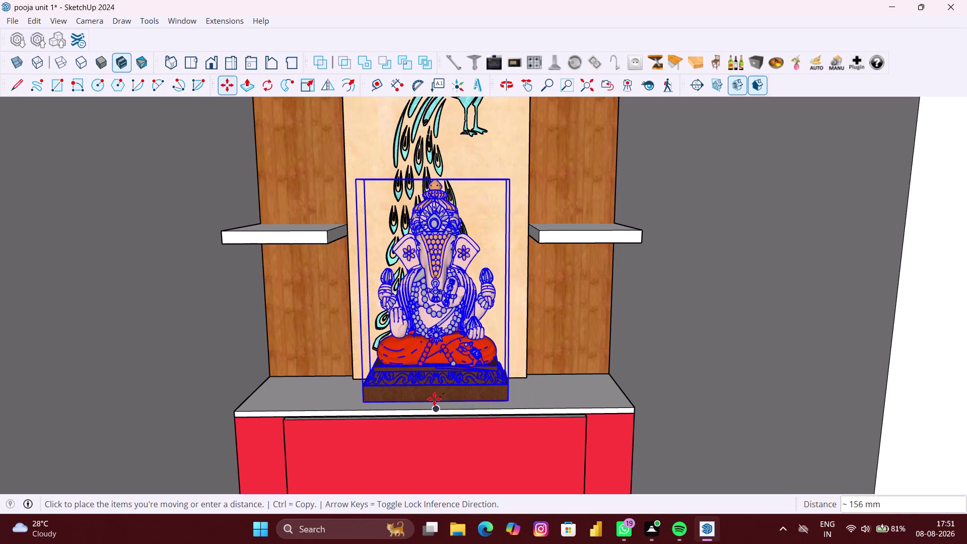
scroll(up, 3)
click(435, 397)
scroll(down, 3)
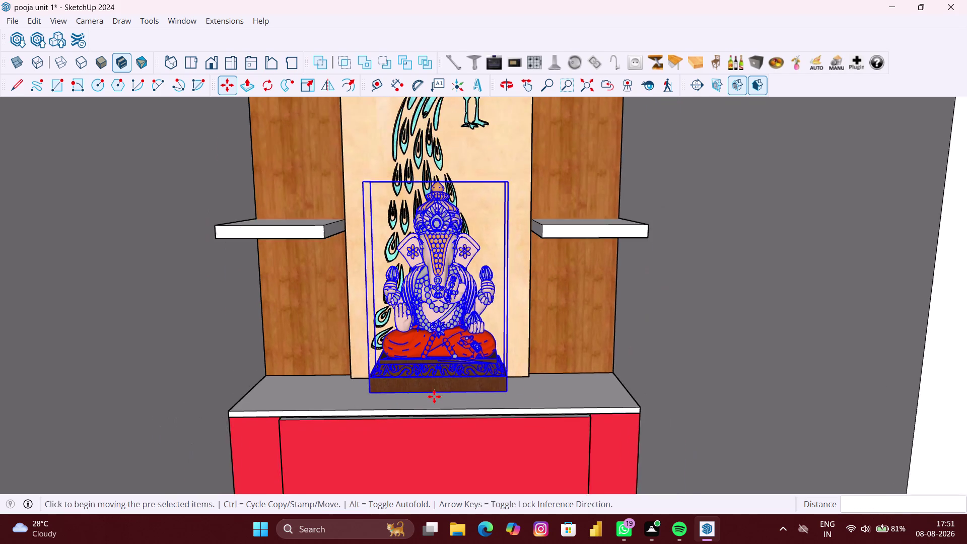
scroll(down, 3)
key(space)
scroll(down, 3)
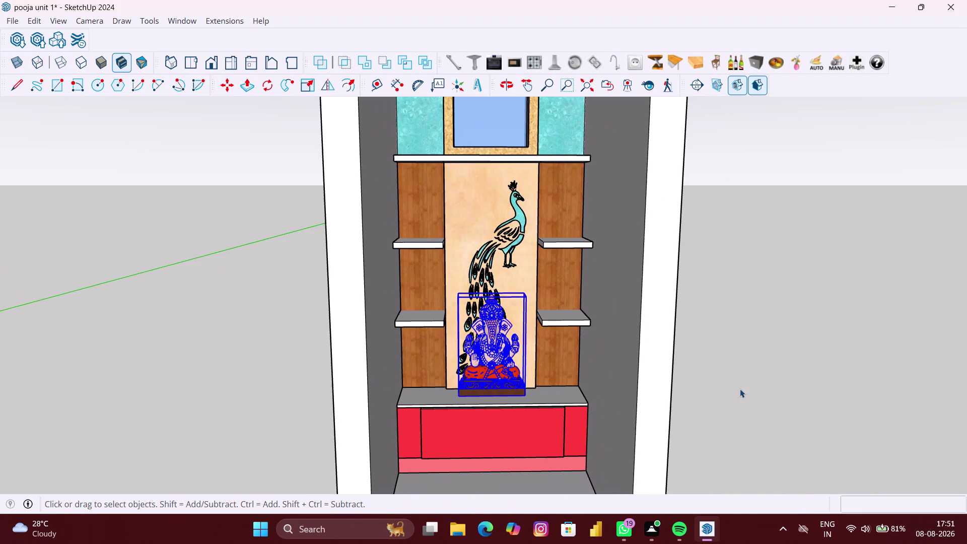
click(740, 389)
middle_drag(604, 406, 598, 387)
scroll(up, 3)
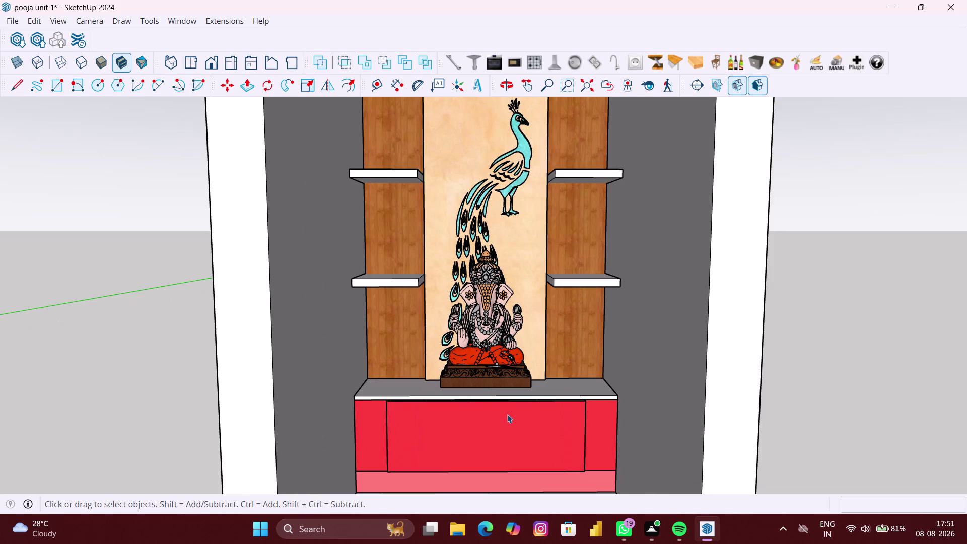
middle_drag(507, 413, 503, 380)
scroll(up, 3)
scroll(up, 3)
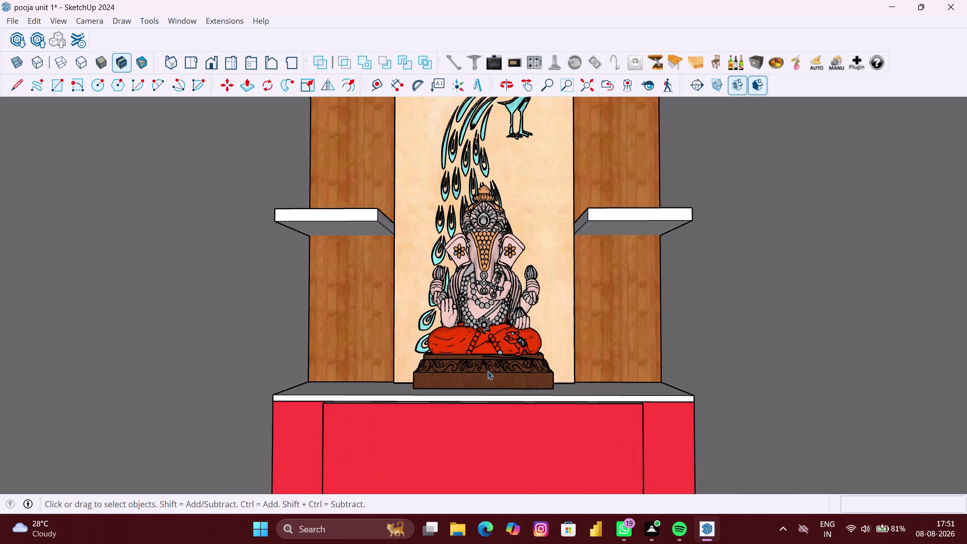
click(501, 346)
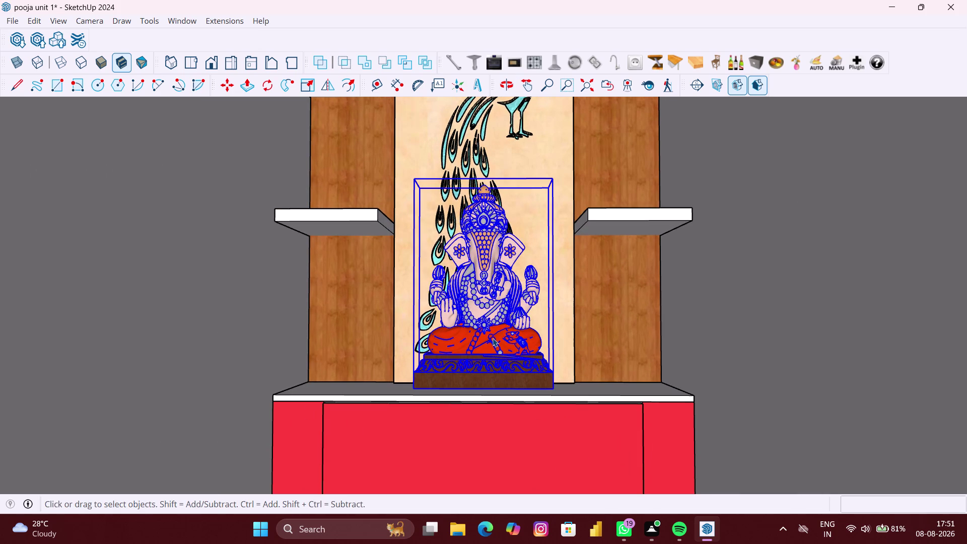
double_click(493, 338)
click(492, 334)
right_click(492, 334)
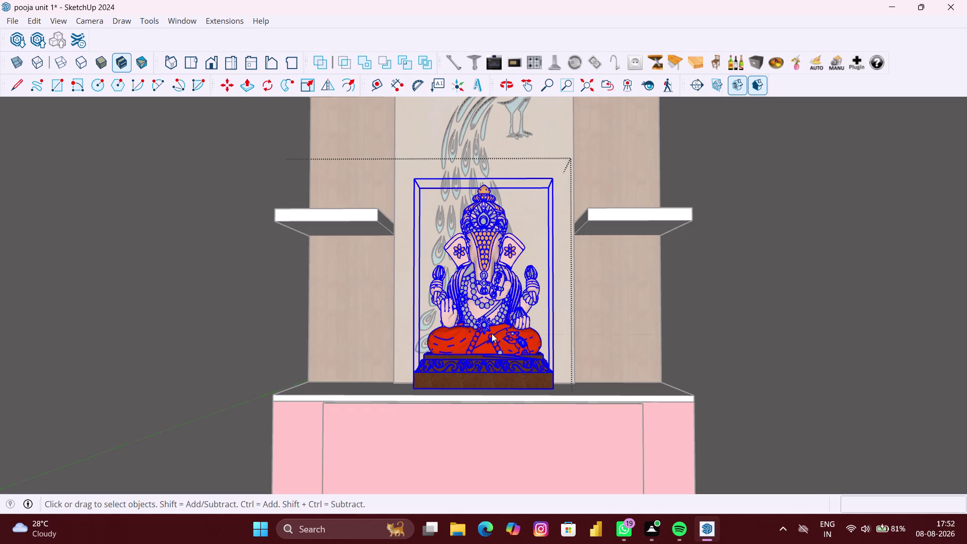
double_click(485, 333)
scroll(down, 3)
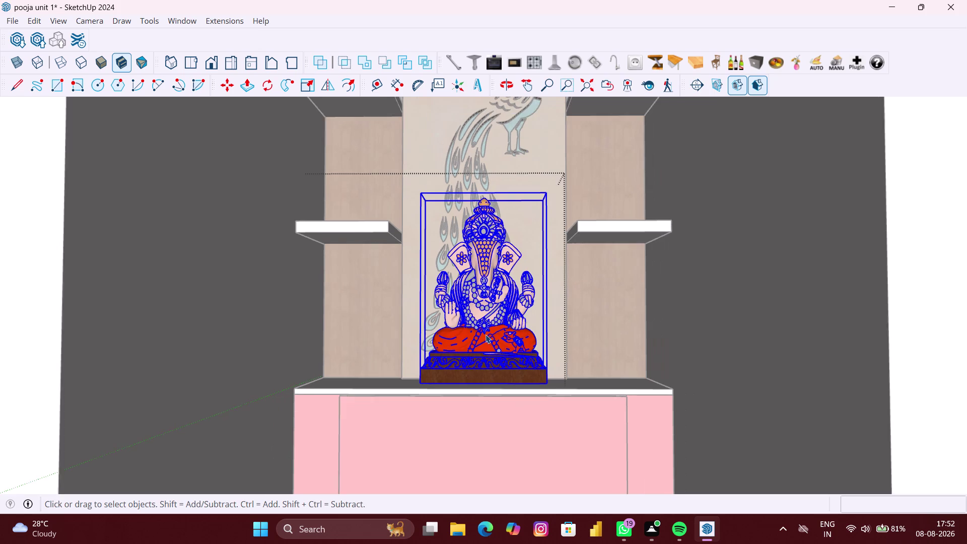
scroll(down, 3)
scroll(down, 3)
click(760, 338)
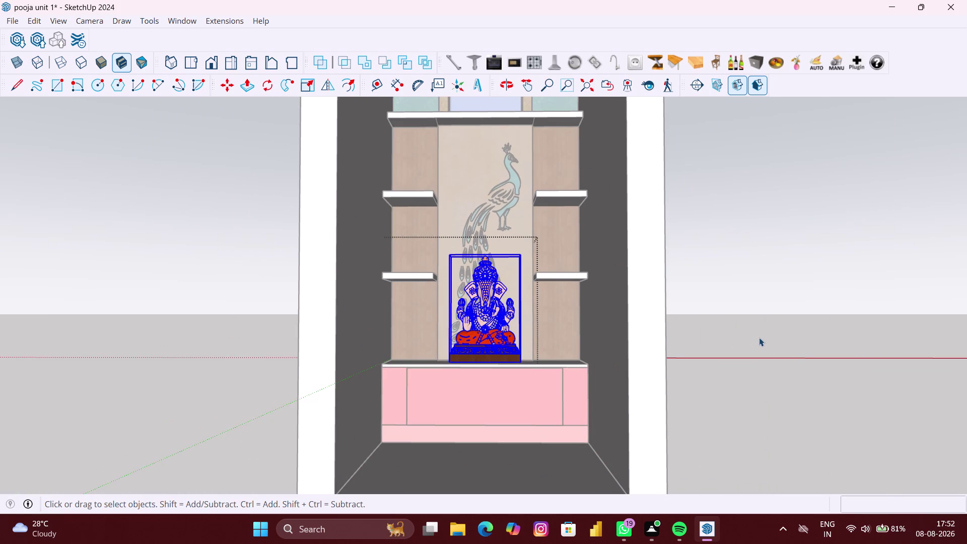
scroll(down, 3)
middle_drag(721, 417, 683, 511)
scroll(down, 3)
click(824, 386)
middle_drag(636, 408, 625, 462)
scroll(down, 3)
middle_drag(624, 462, 624, 468)
scroll(down, 3)
scroll(down, 3)
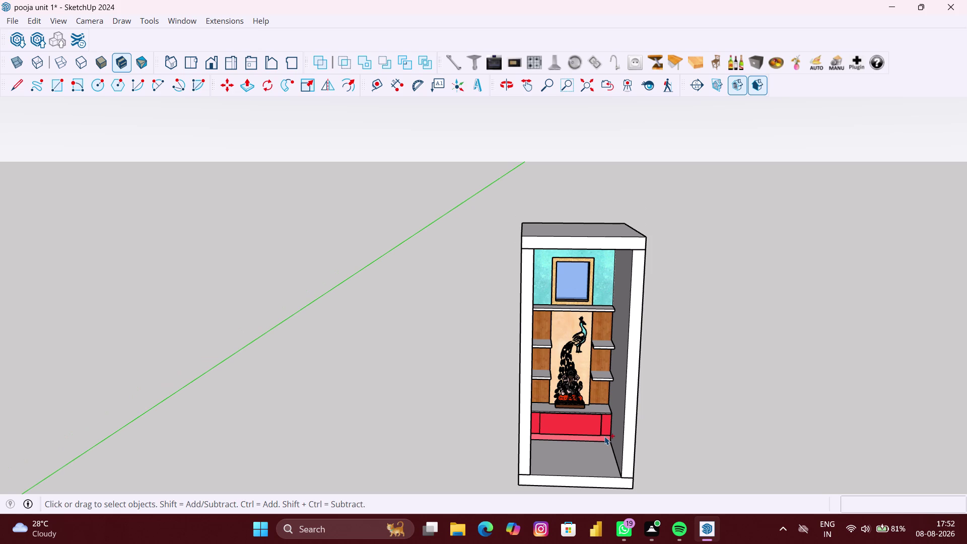
key(ctrl+s)
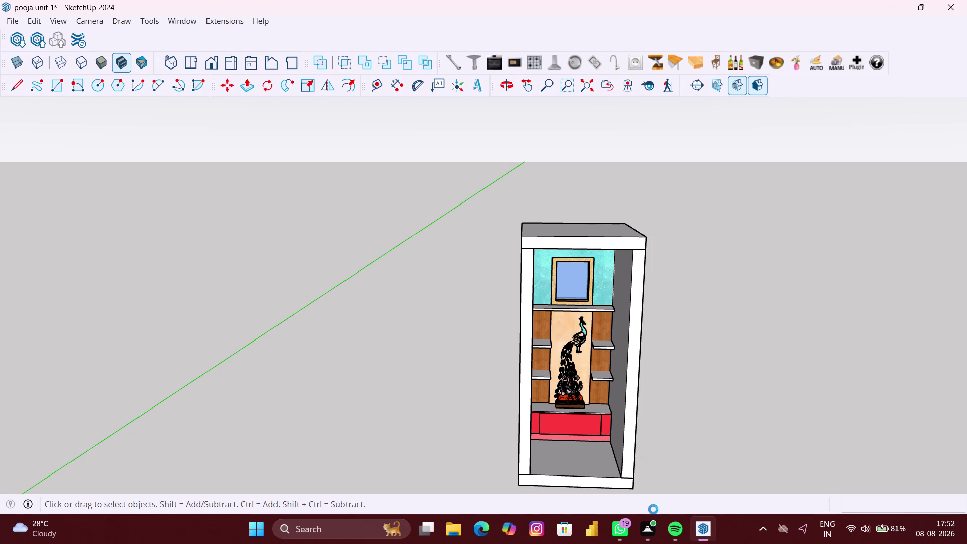